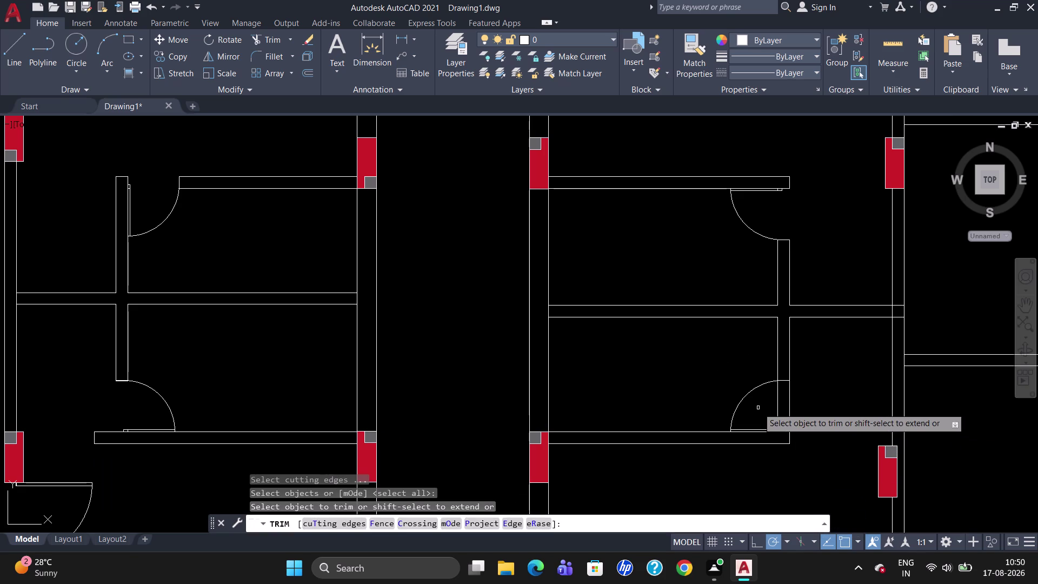
Trim the four wall line pieces crossing the right-hand unit's door openings.
click(779, 407)
click(777, 416)
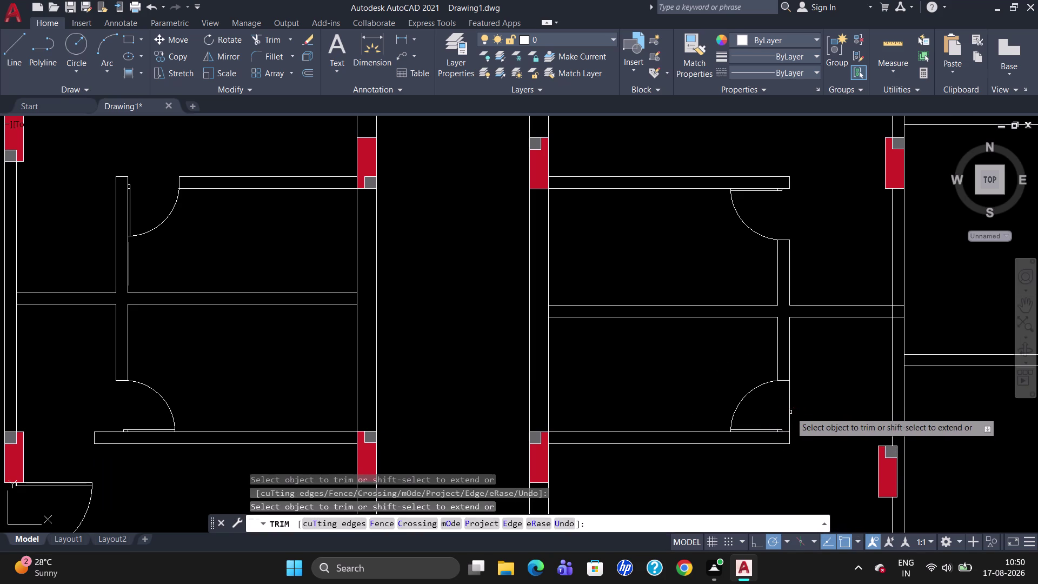
click(790, 410)
click(790, 399)
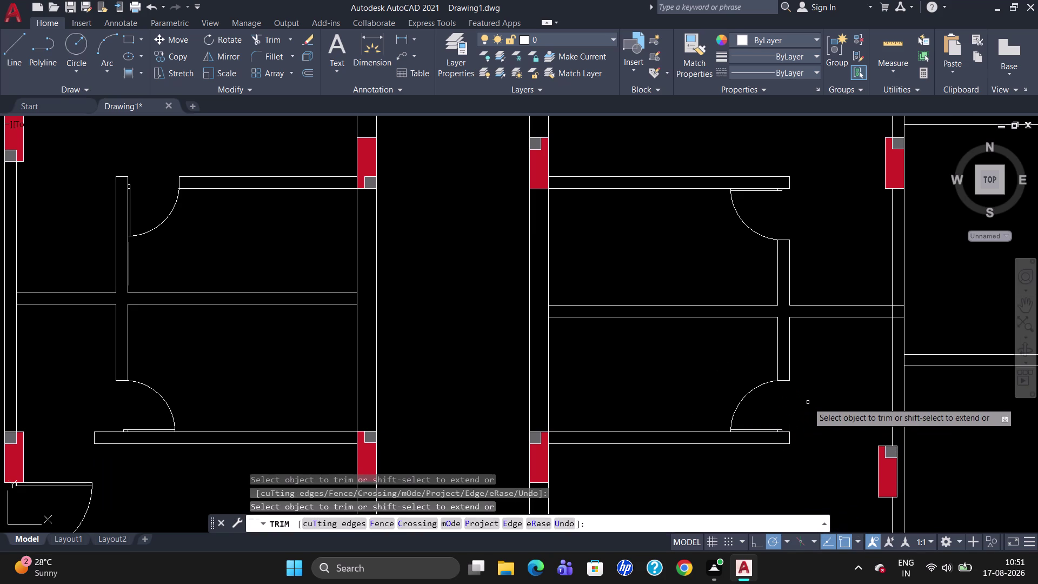
scroll(down, 3)
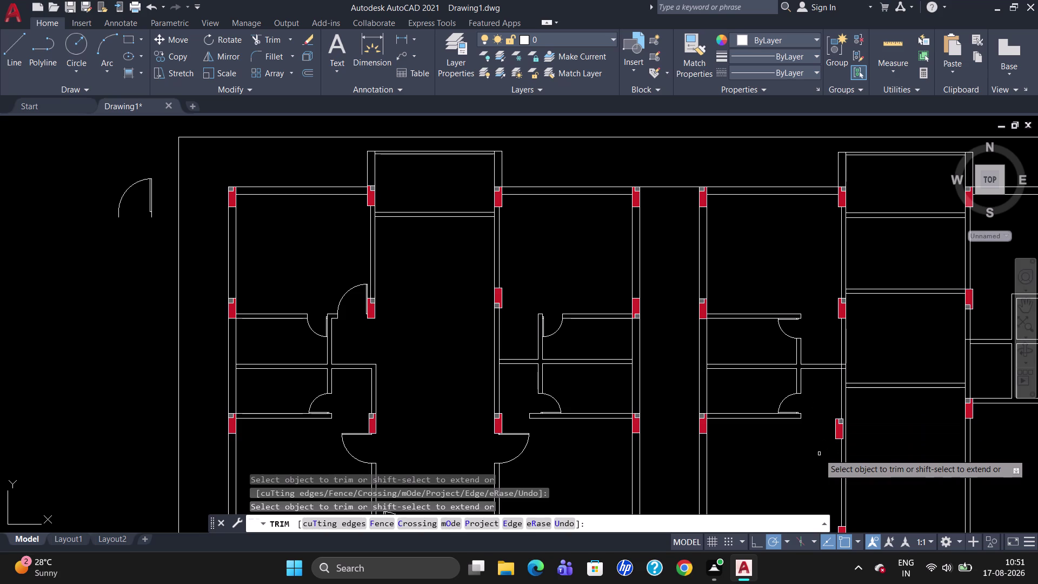
scroll(down, 3)
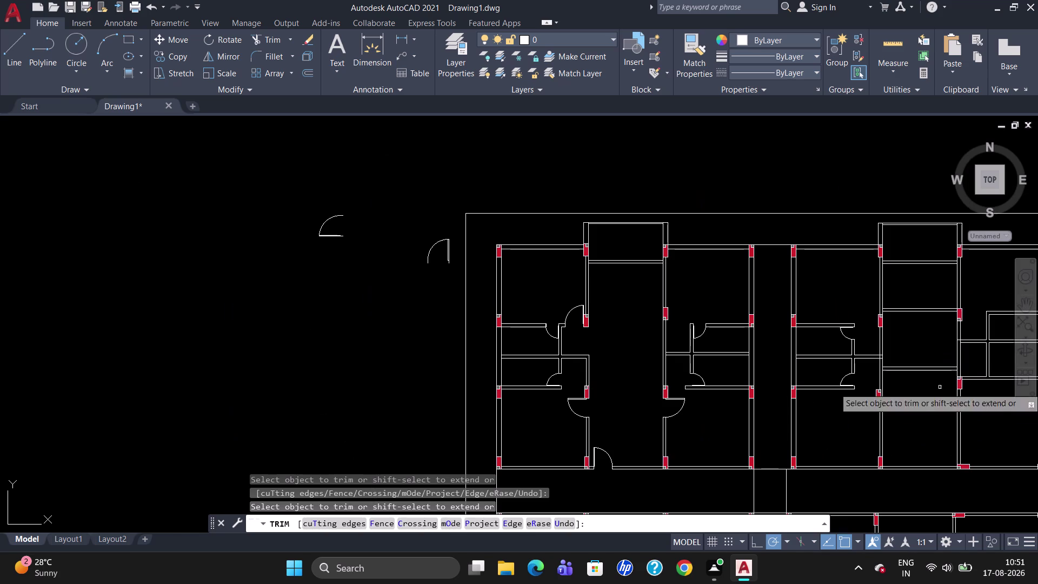
scroll(up, 3)
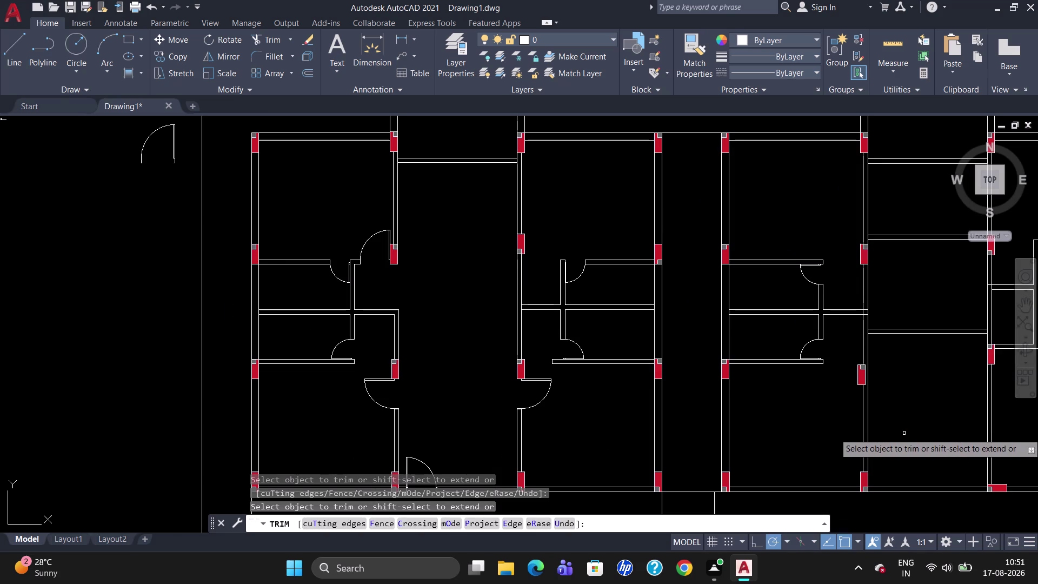
key(Escape)
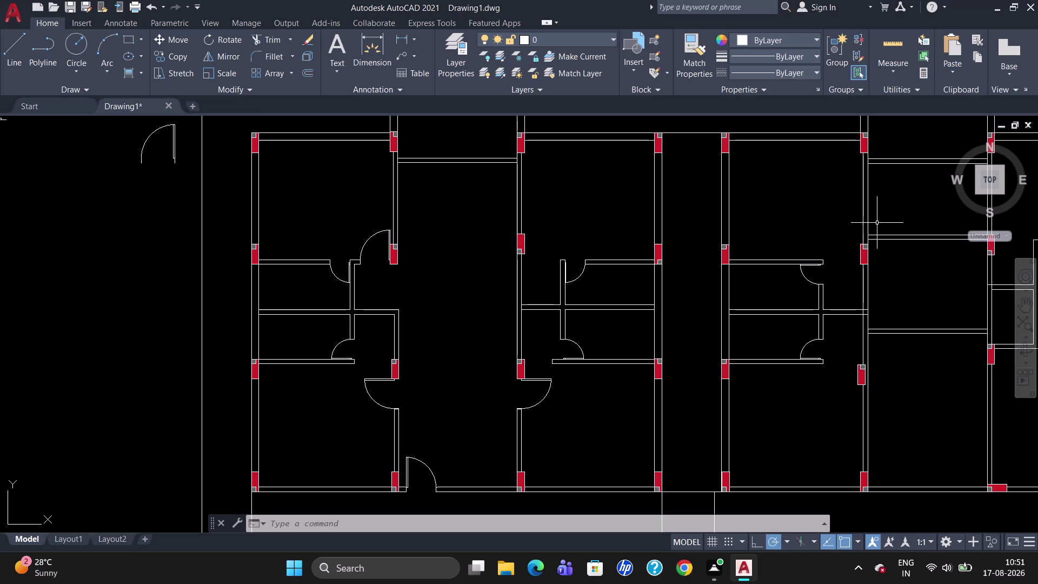
click(377, 379)
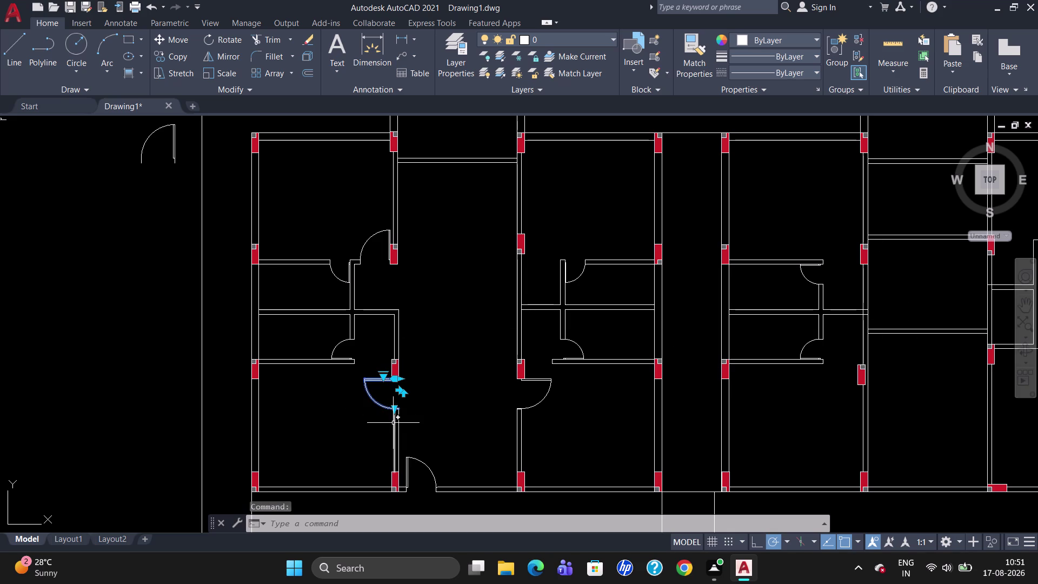
Copy the left unit's door swing into the right unit's upper room.
text(CO)
key(Return)
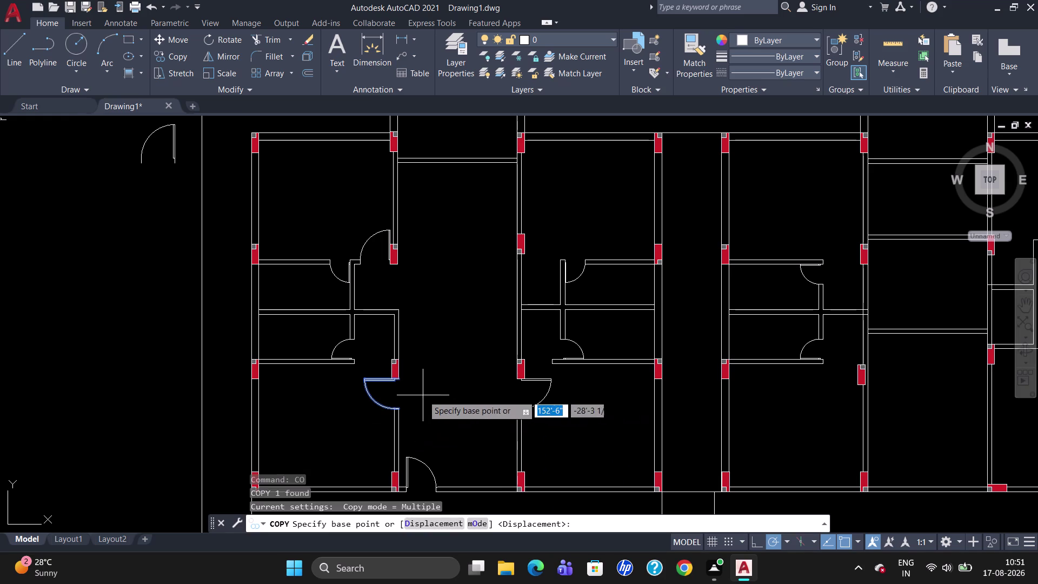
click(400, 381)
click(792, 201)
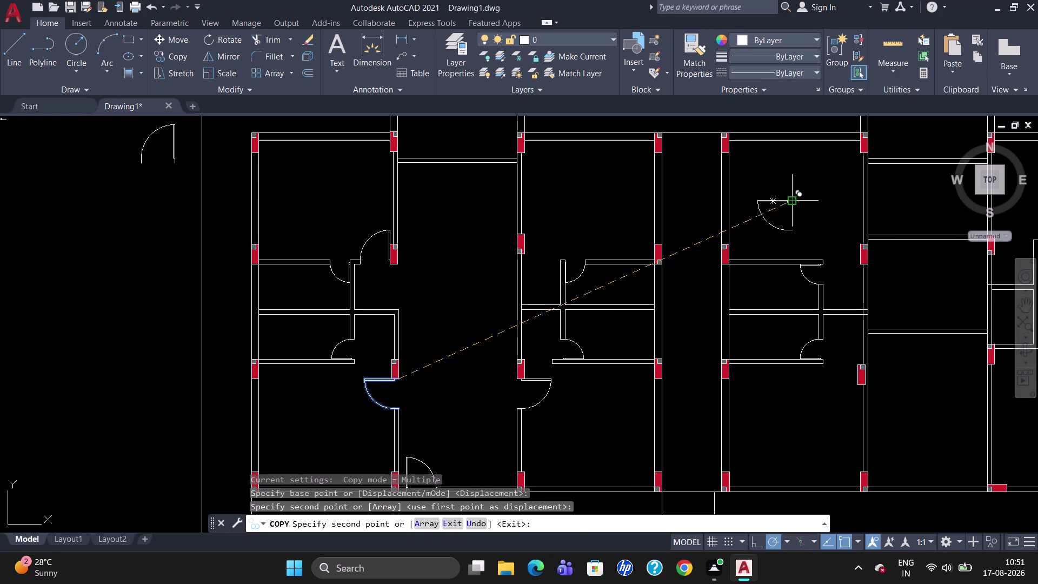
key(Escape)
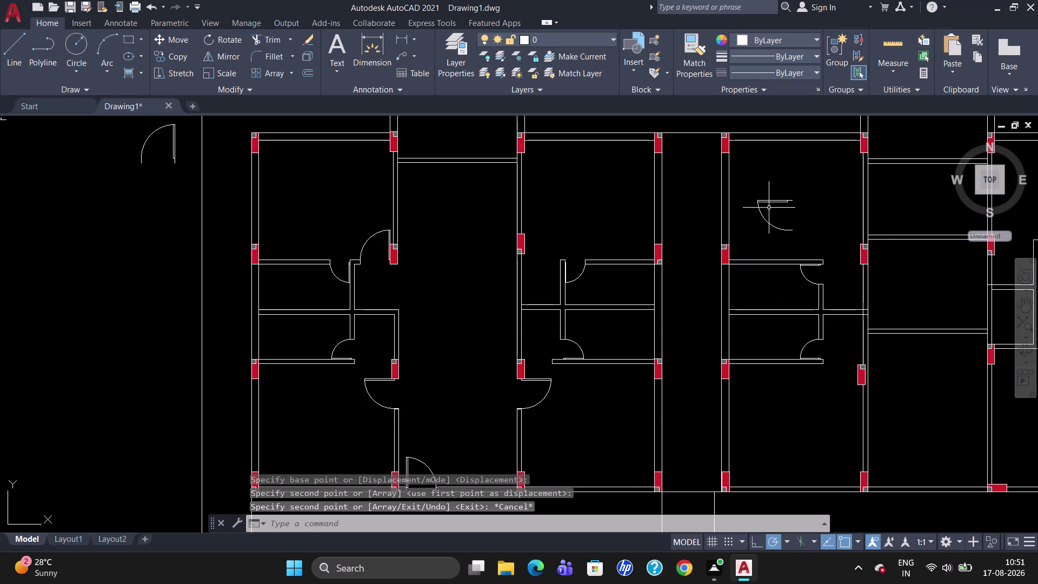
Mirror the copied door swing and erase the unflipped original.
click(769, 205)
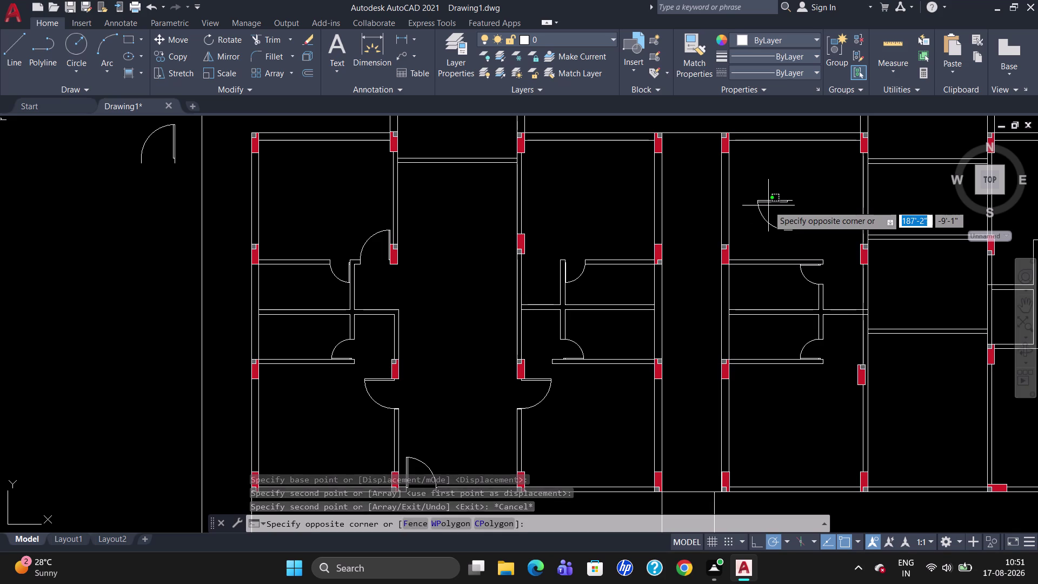
click(775, 202)
click(775, 201)
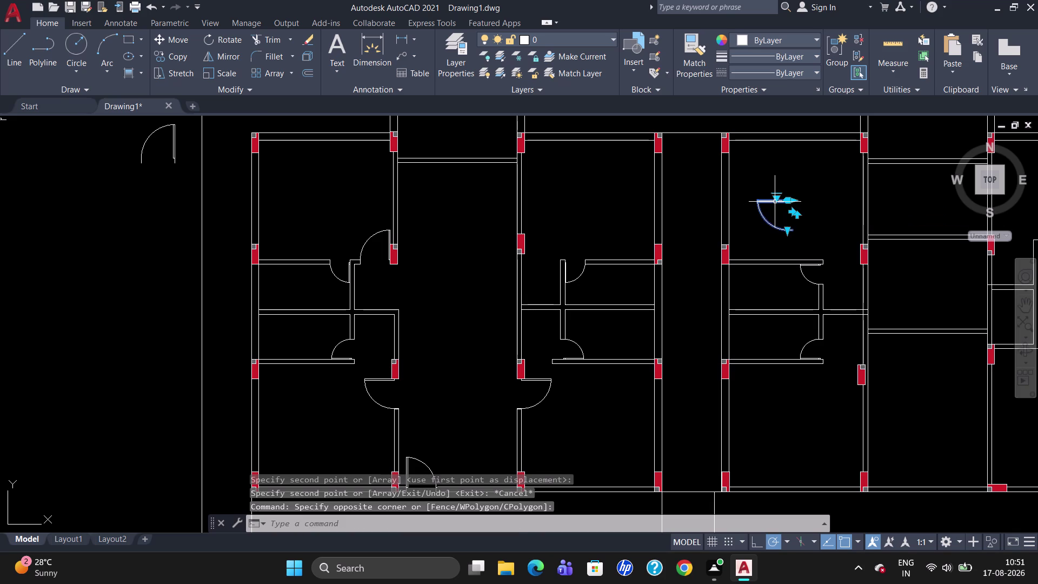
text(MI)
key(Return)
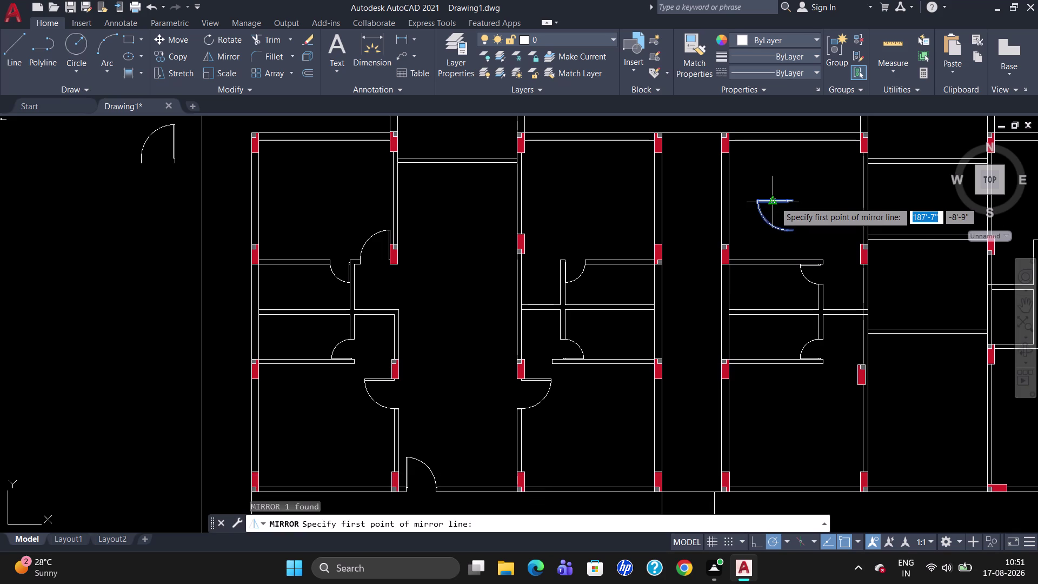
drag(752, 185, 799, 191)
click(798, 191)
drag(828, 220, 800, 191)
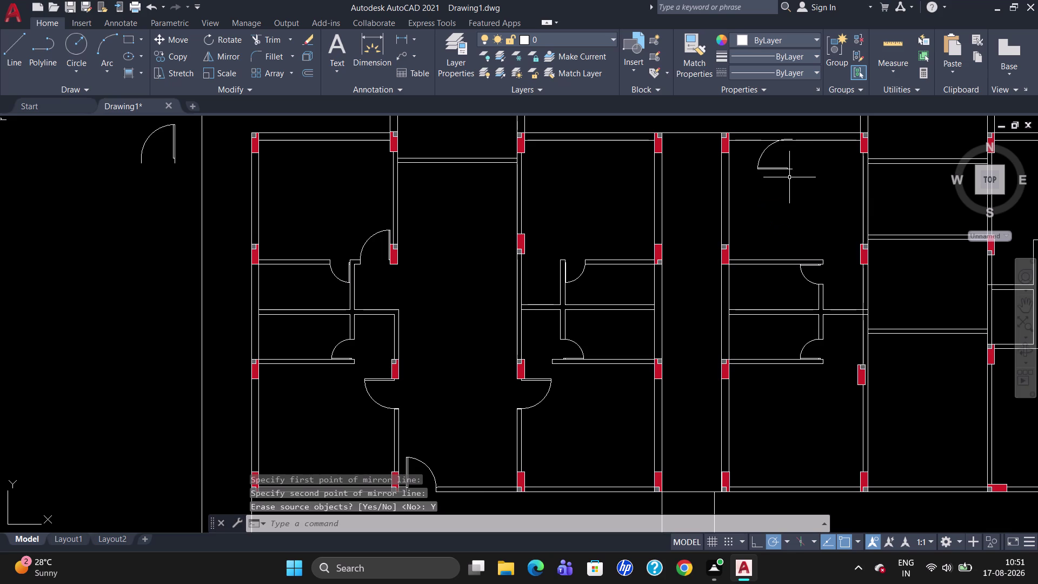
click(788, 169)
key(m)
key(Return)
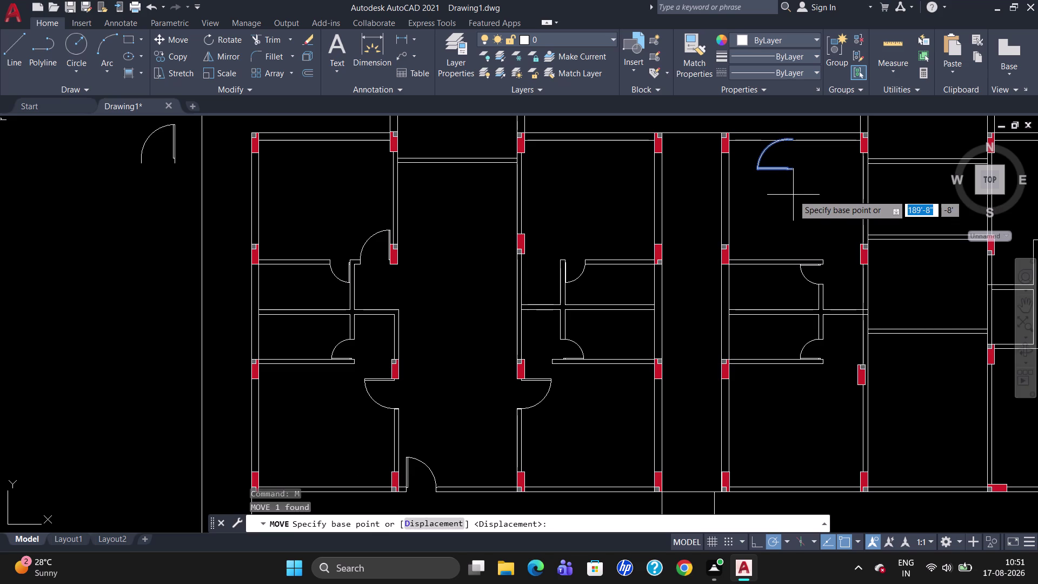
Cancel moving the flipped door and review it in the view.
key(Escape)
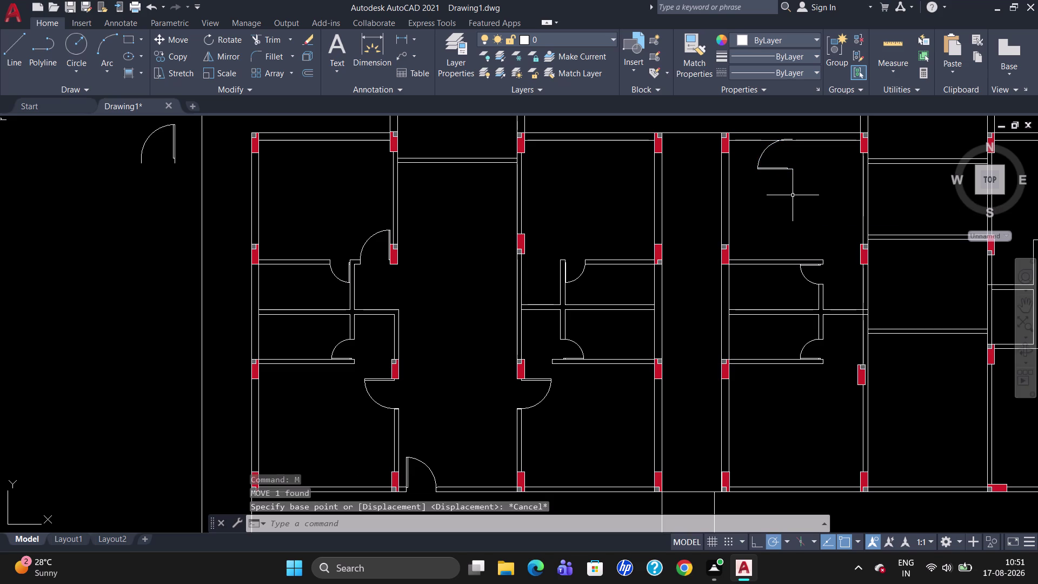
click(863, 244)
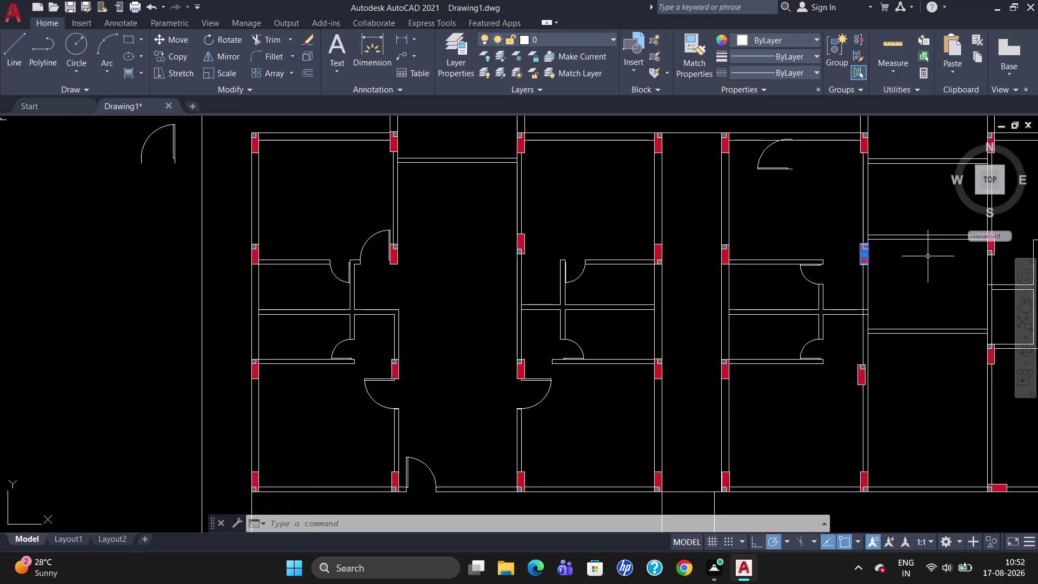
scroll(down, 3)
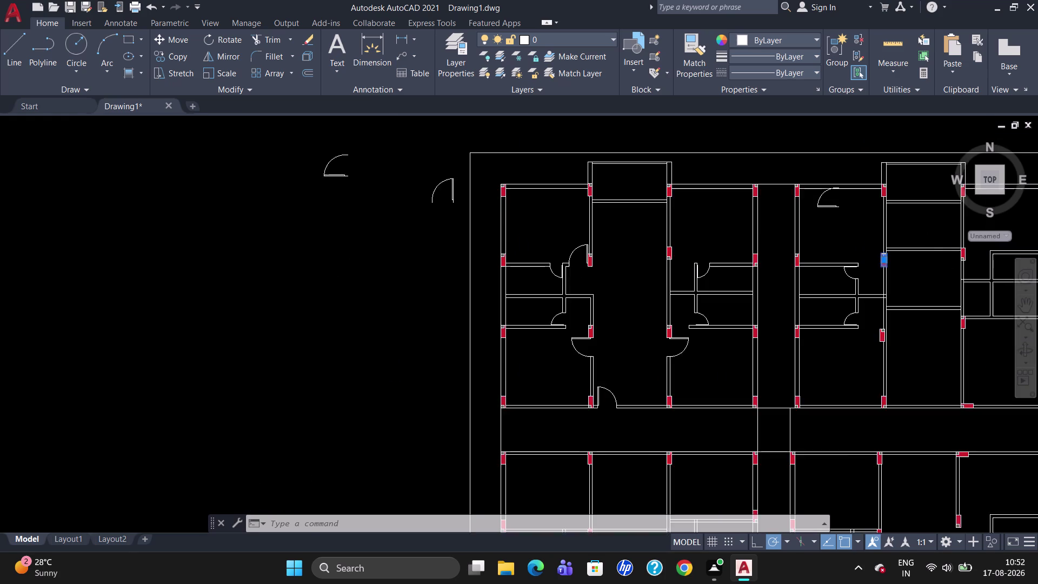
scroll(up, 3)
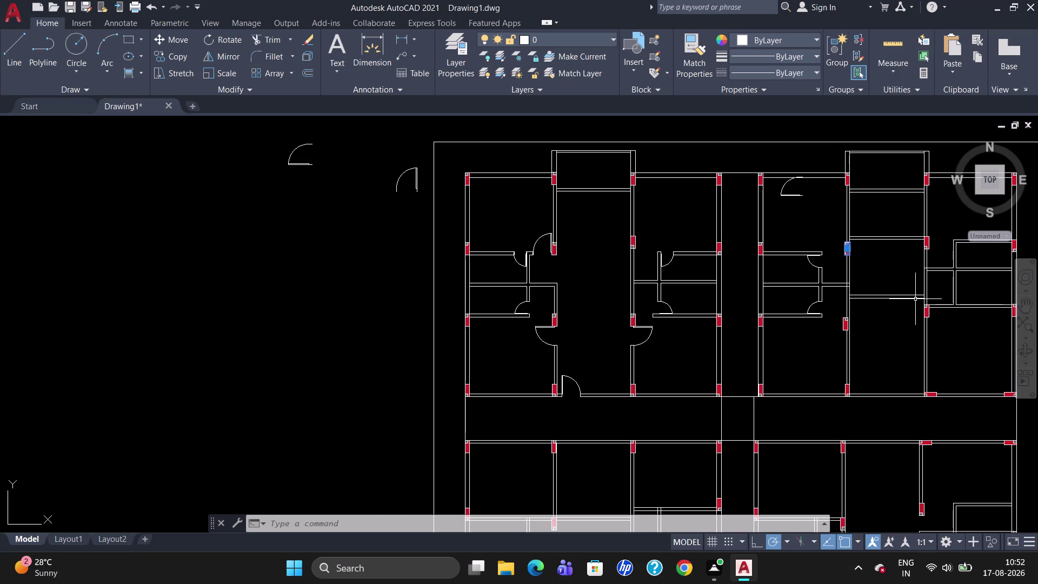
Move the six column objects so the column corner snaps to the wall corner.
key(m)
key(Return)
scroll(up, 3)
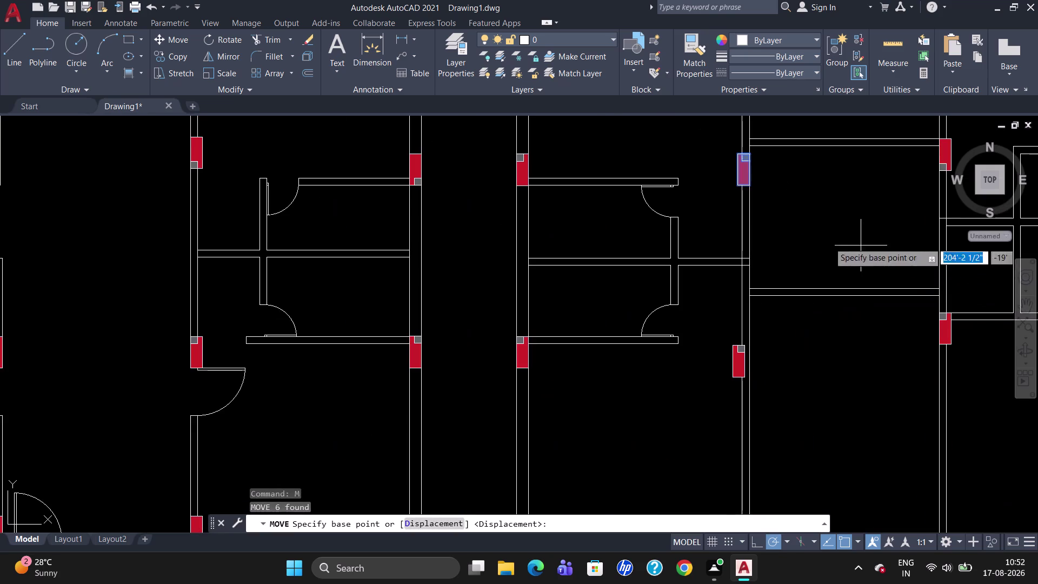
scroll(down, 3)
click(742, 161)
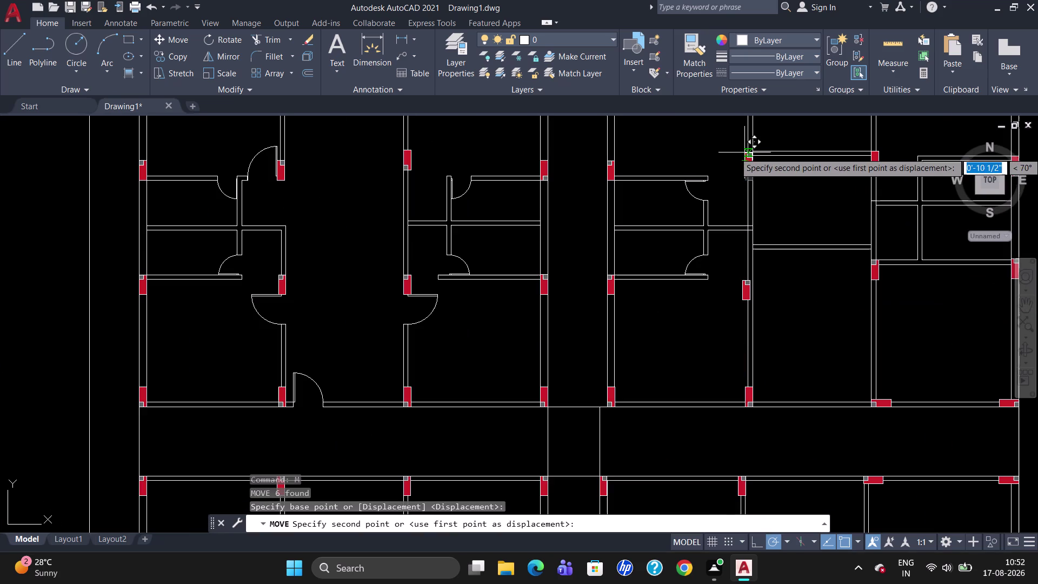
click(746, 151)
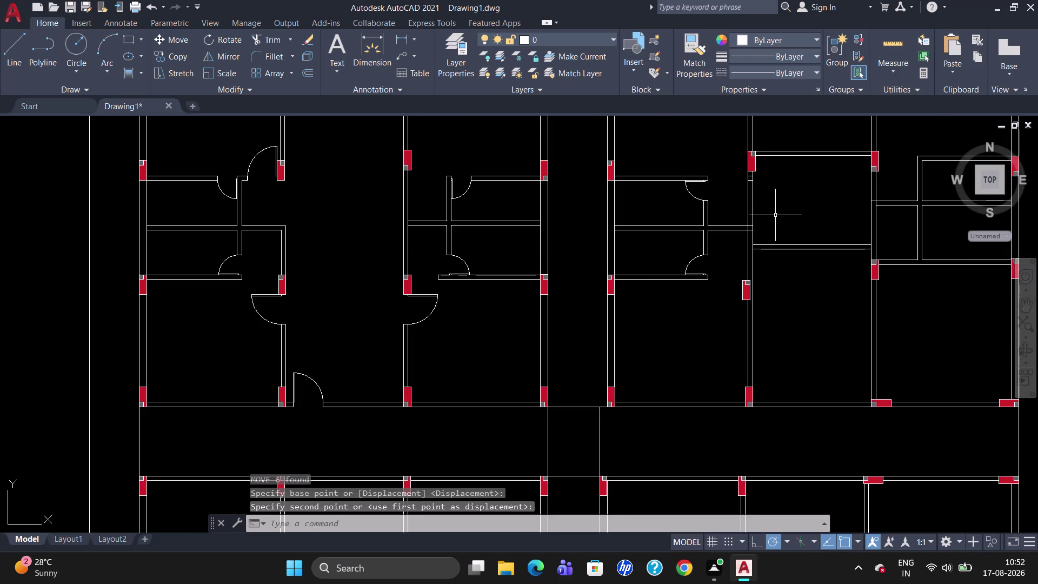
key(Escape)
Zoom in and out to check the shifted column against the wall.
scroll(down, 3)
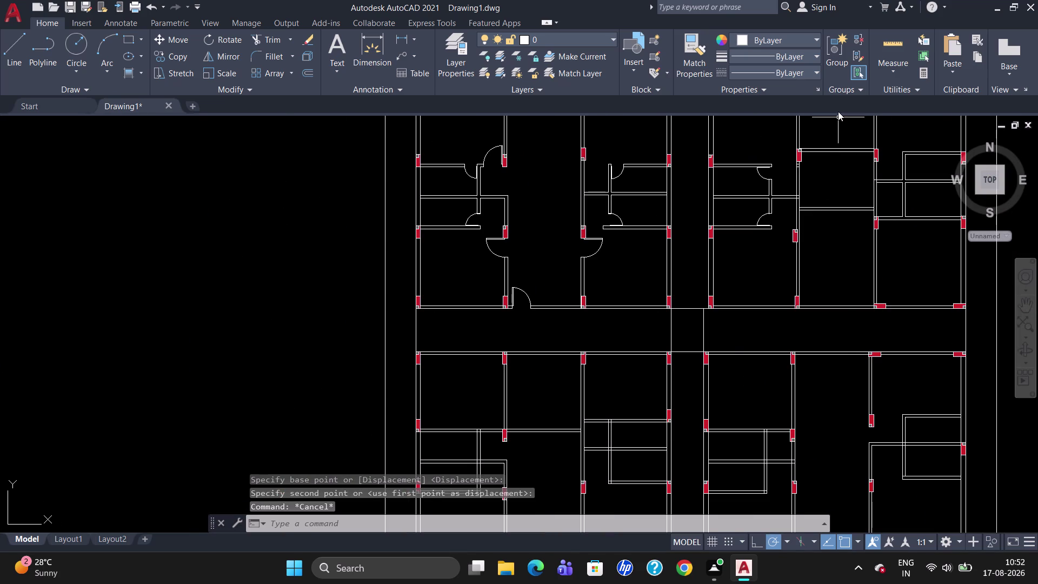
scroll(up, 3)
scroll(down, 3)
scroll(up, 3)
scroll(up, 3)
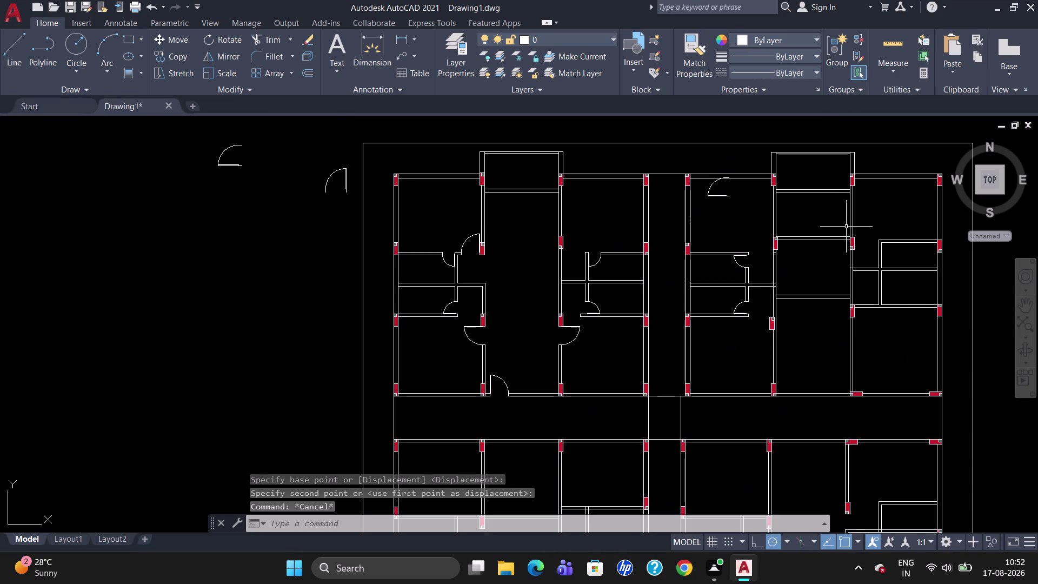
scroll(up, 3)
scroll(down, 3)
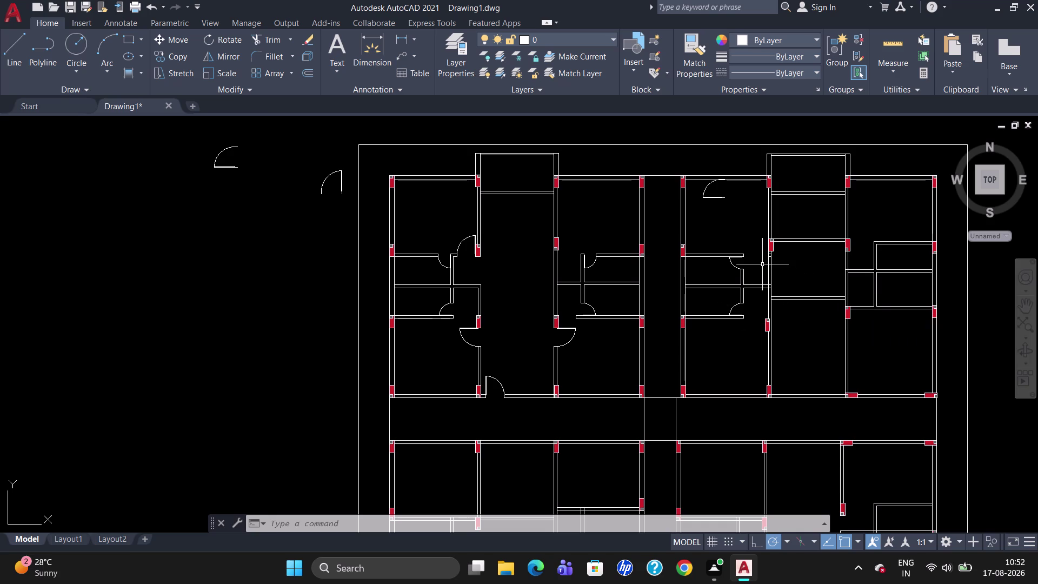
click(722, 198)
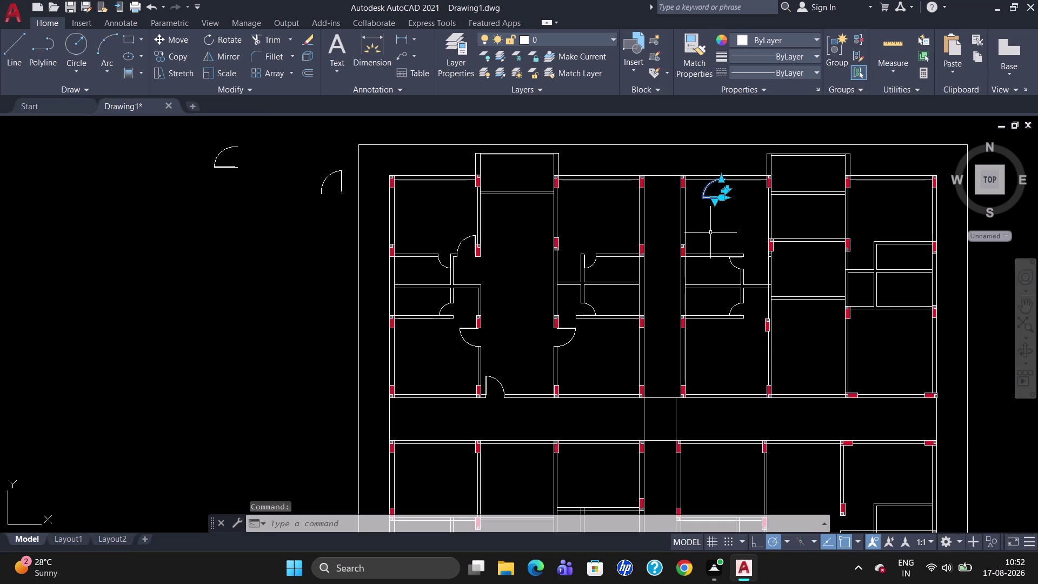
Move the flipped door swing against the column end.
key(m)
key(Return)
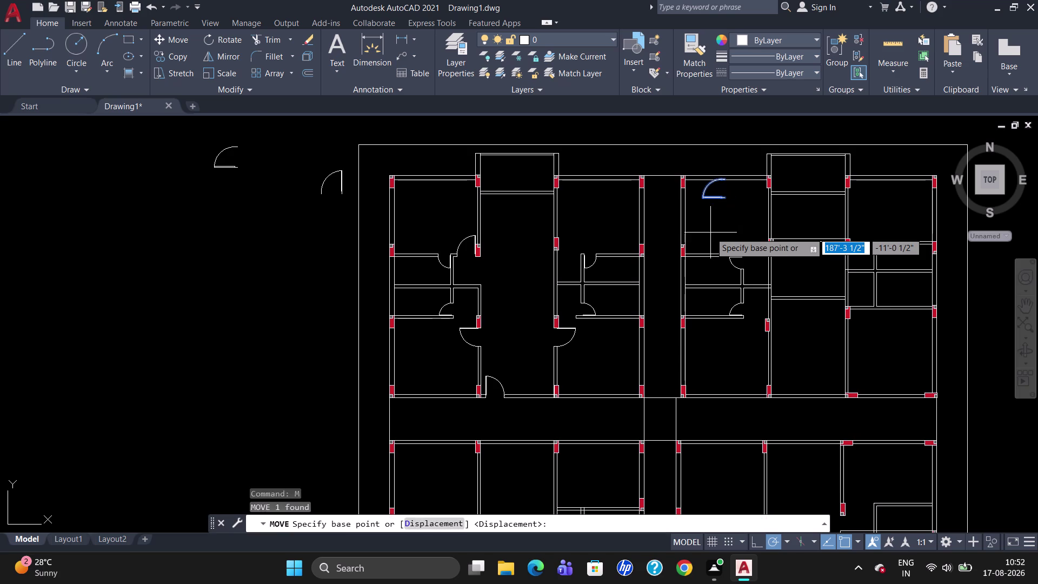
click(725, 199)
scroll(up, 3)
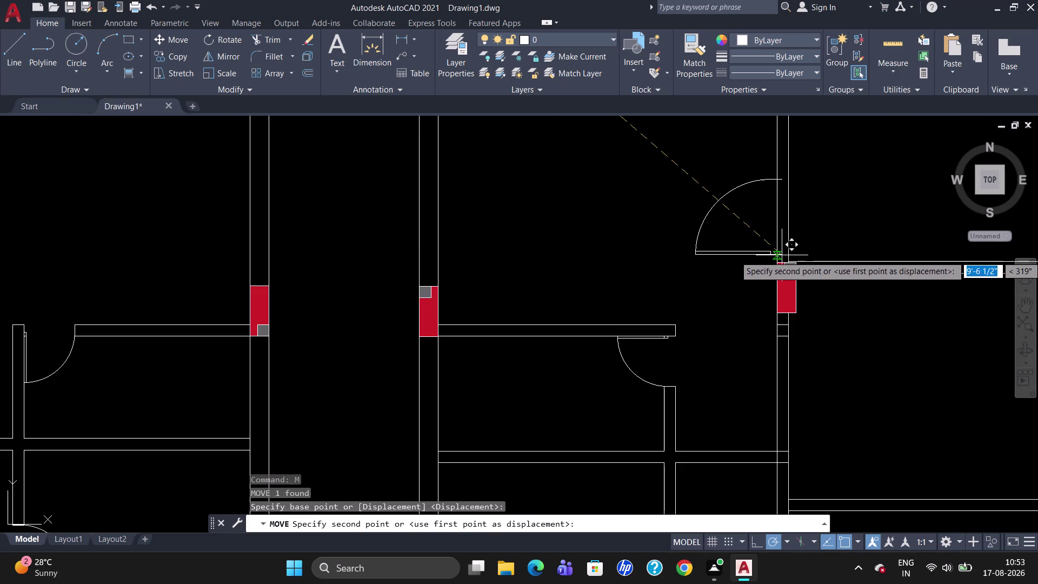
click(786, 261)
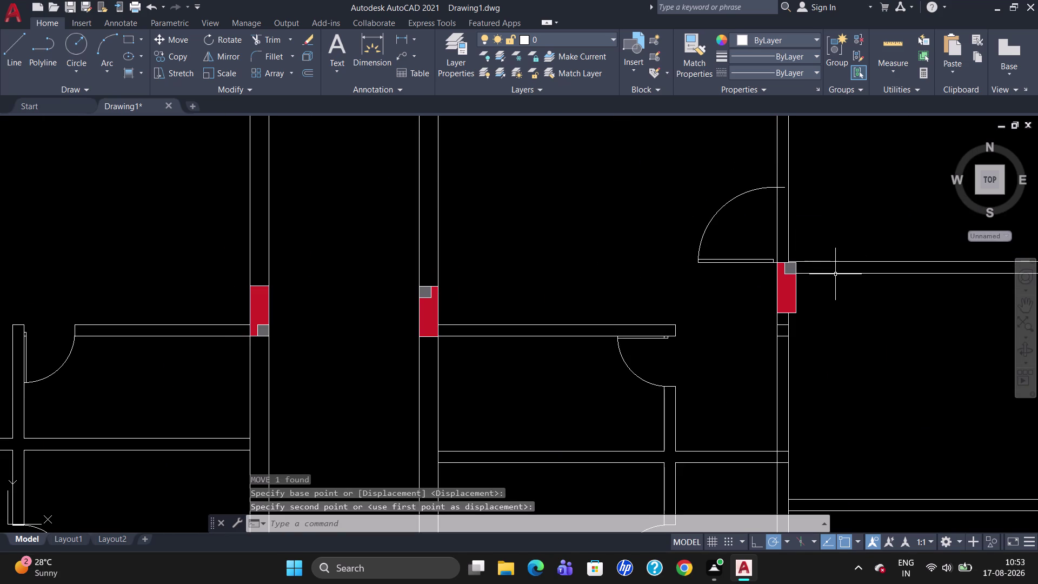
Reposition the door swing so its end snaps to the column corner.
click(759, 262)
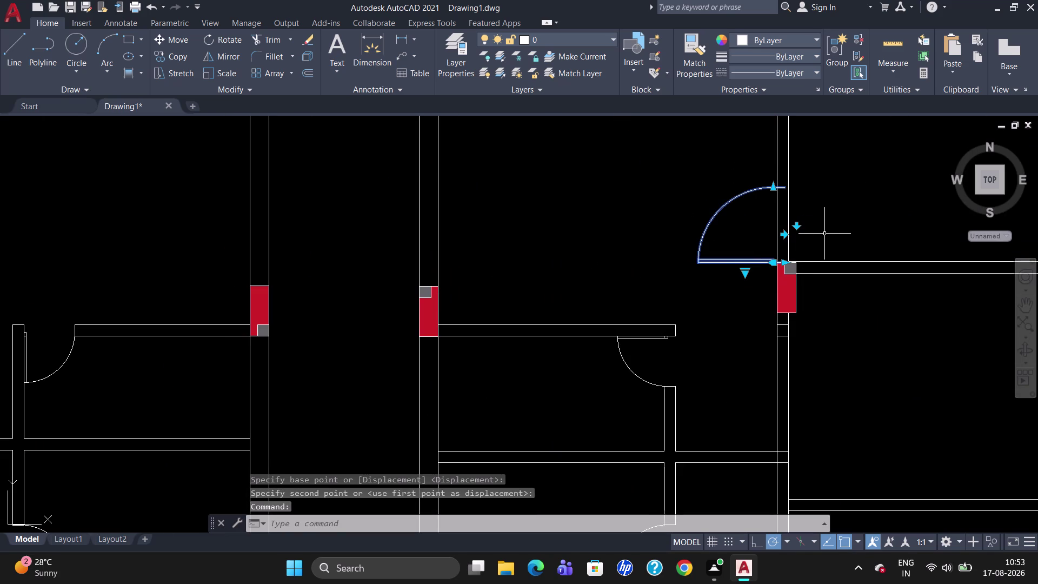
key(m)
key(Return)
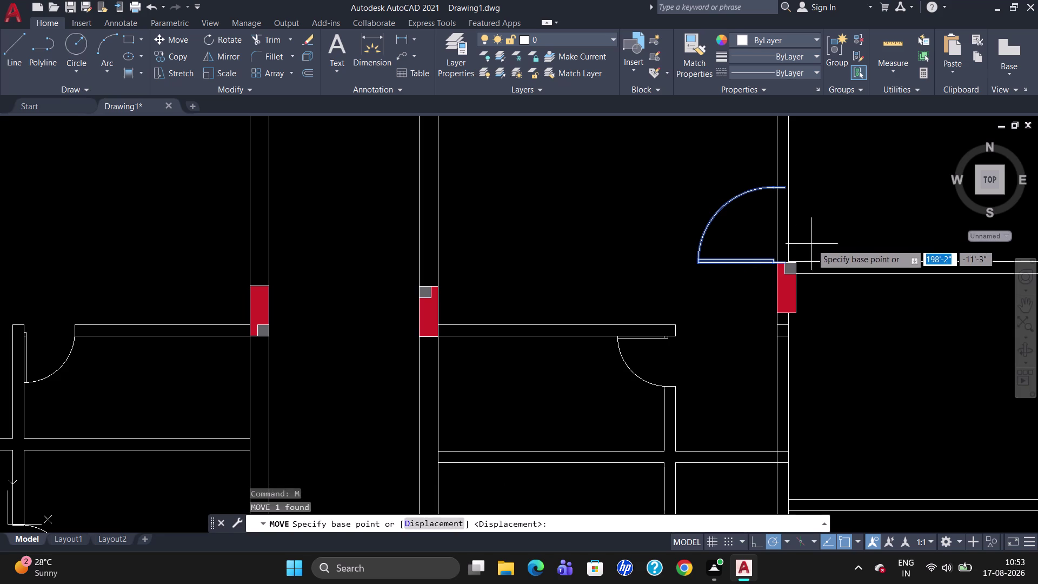
click(782, 263)
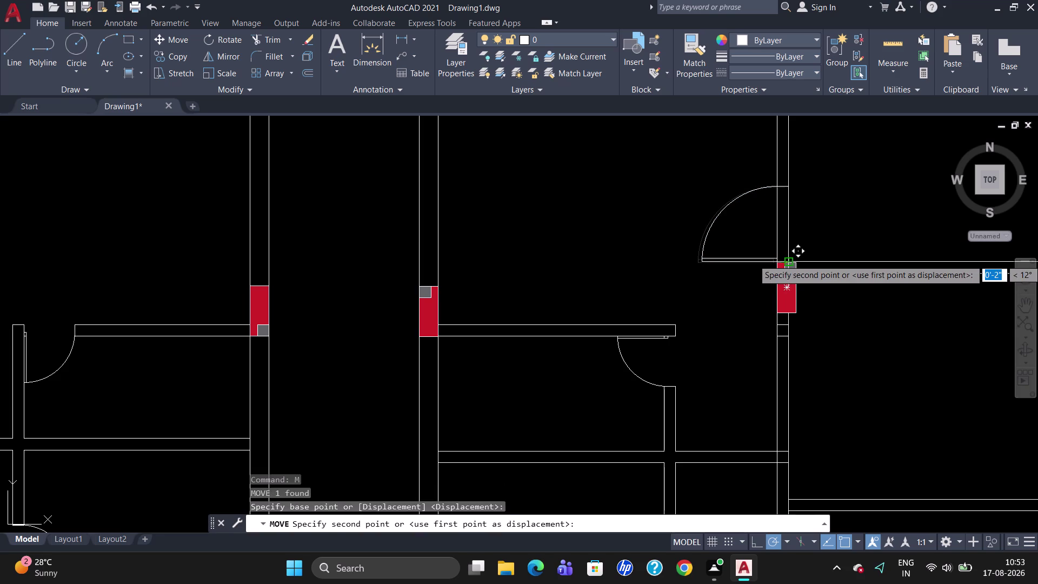
click(791, 260)
key(Escape)
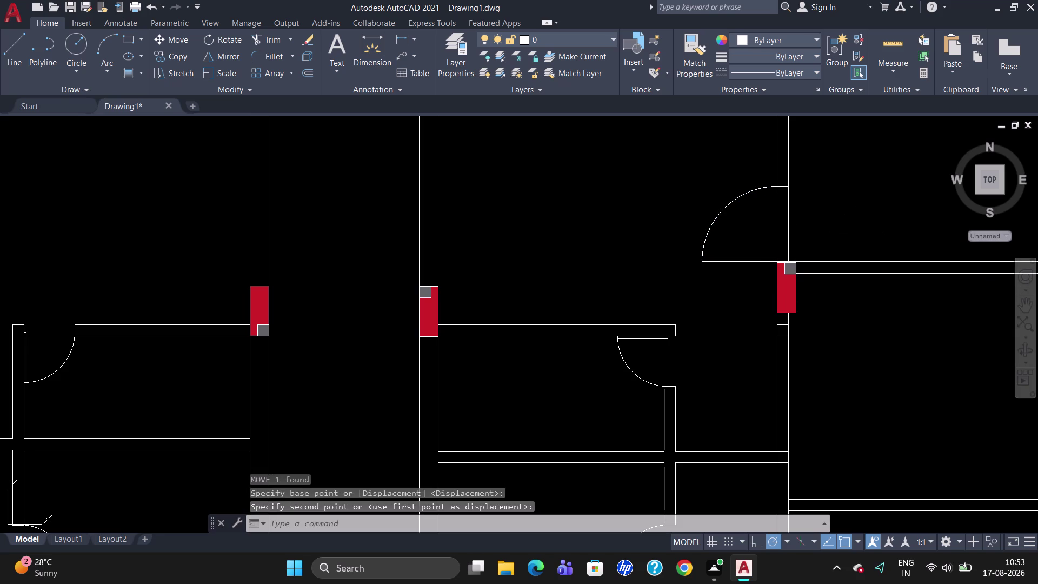
Trim the wall lines beside the door opening.
text(TR)
key(Return)
key(Return)
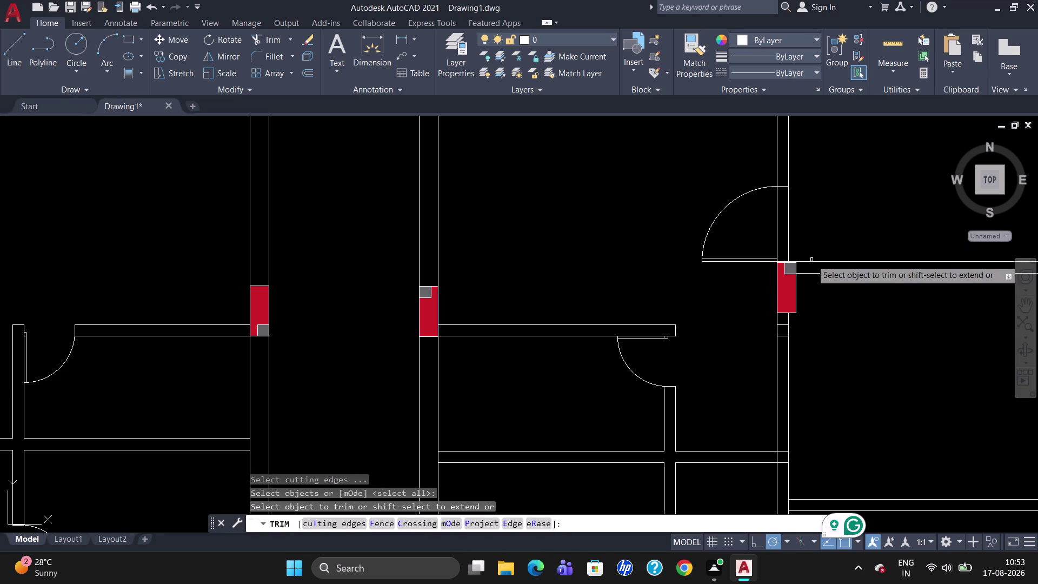
click(788, 230)
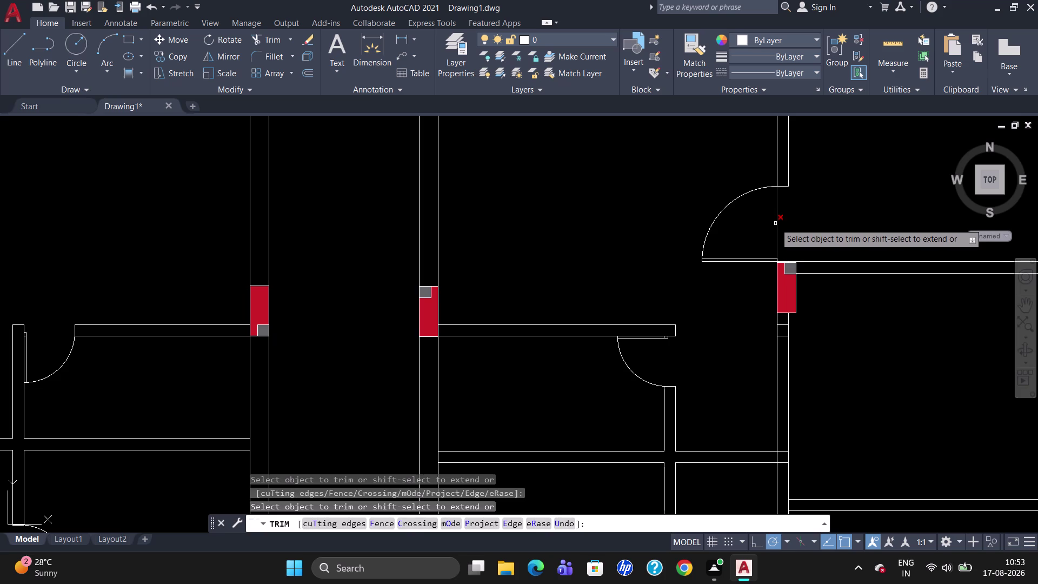
click(775, 223)
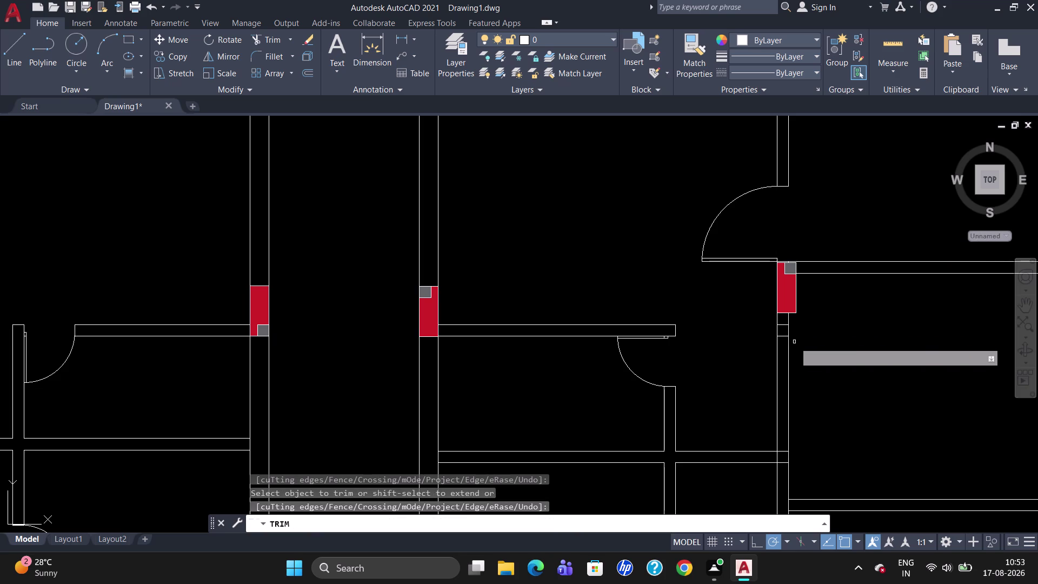
click(783, 326)
key(Escape)
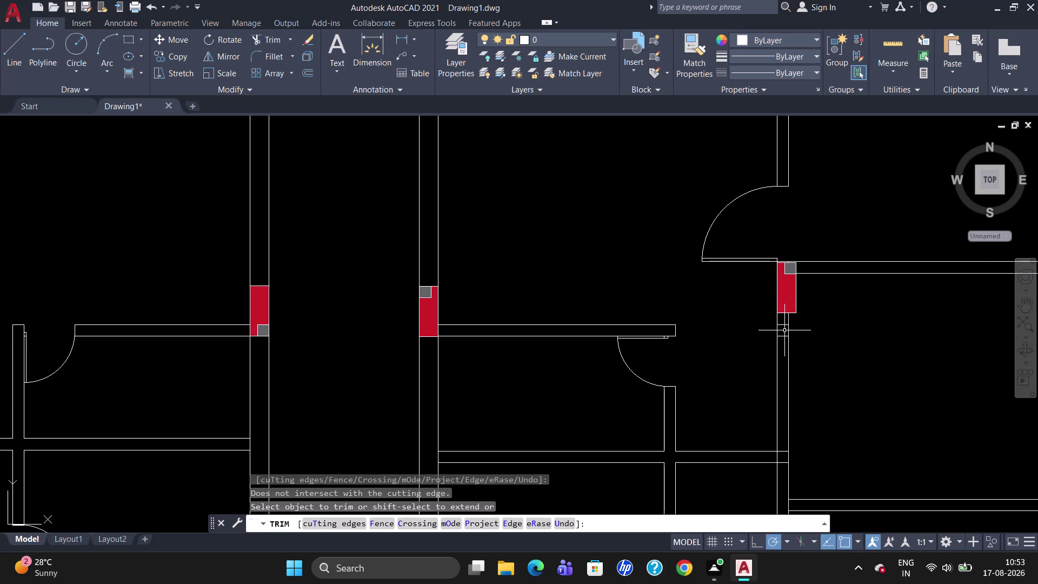
Delete the two stray wall fragments below the column.
click(782, 326)
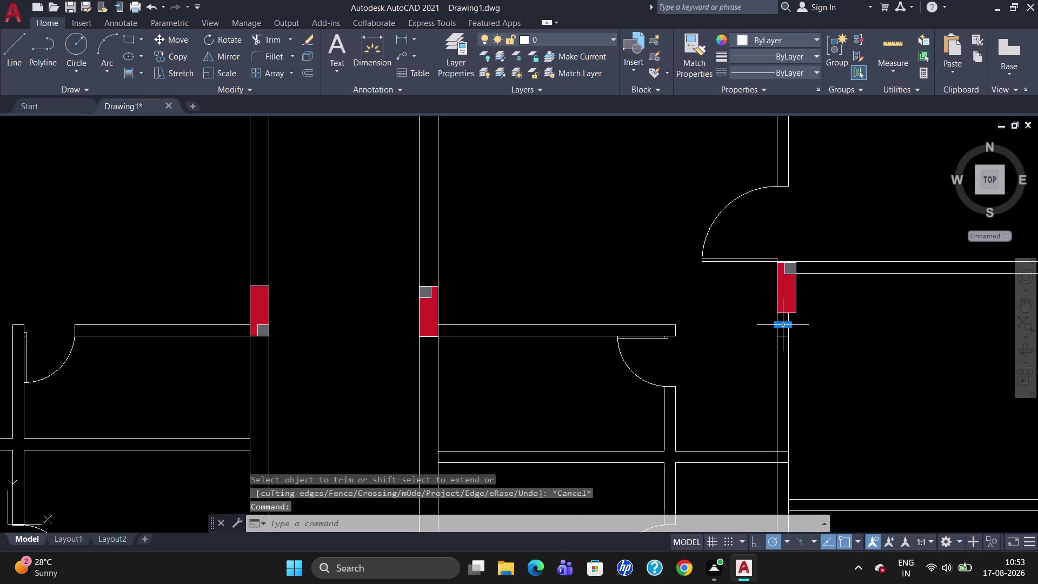
click(781, 337)
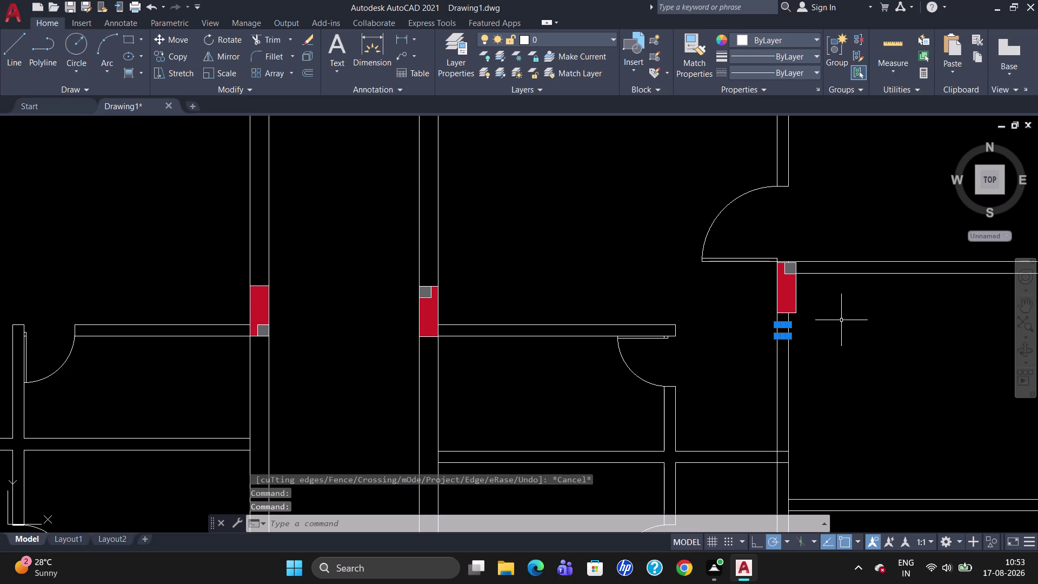
key(Delete)
scroll(down, 3)
scroll(up, 3)
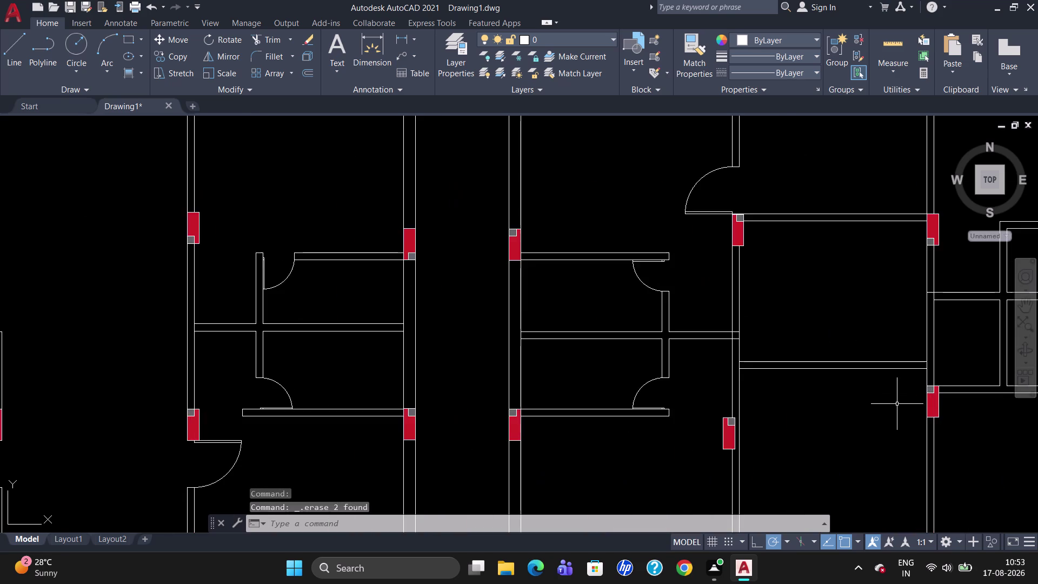
scroll(down, 3)
scroll(up, 3)
scroll(down, 3)
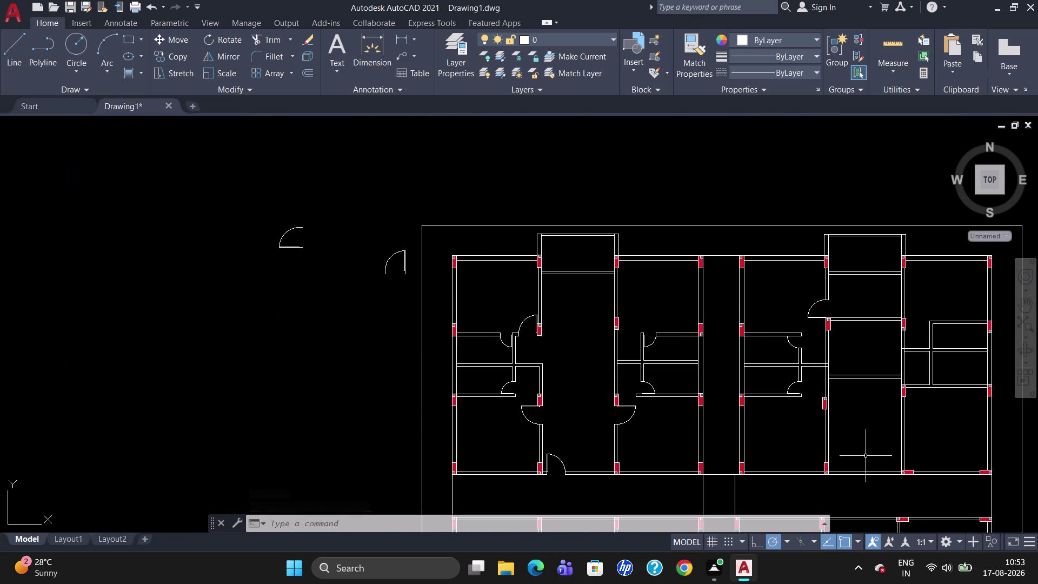
scroll(up, 3)
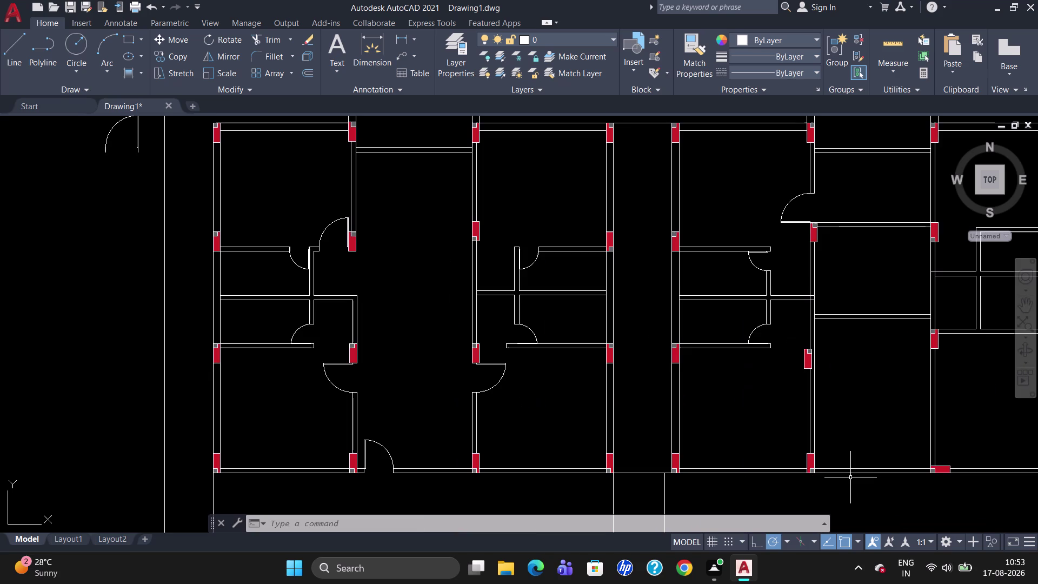
Move the lone red column up to the wall junction.
click(806, 357)
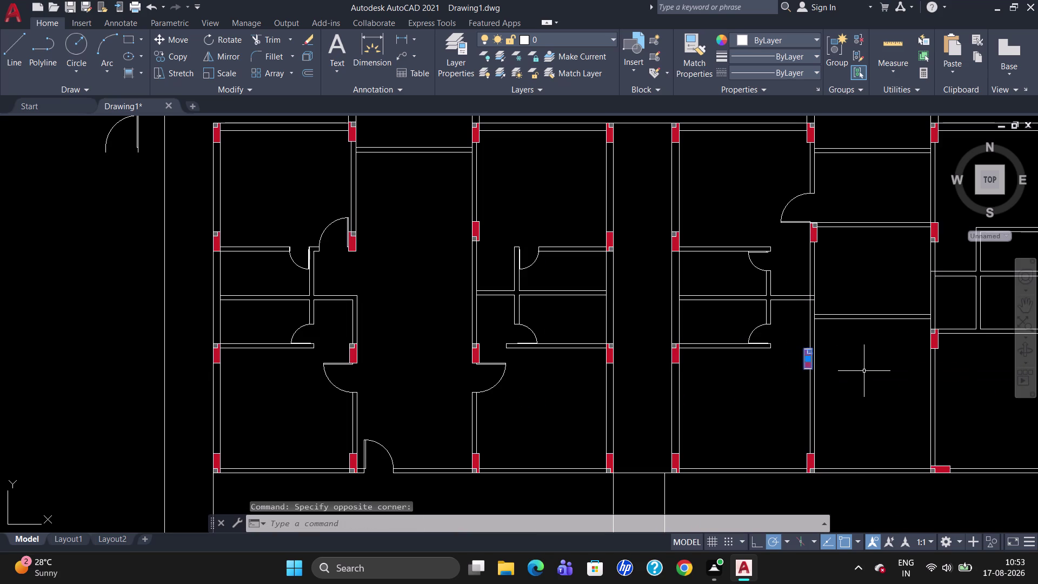
key(m)
key(Return)
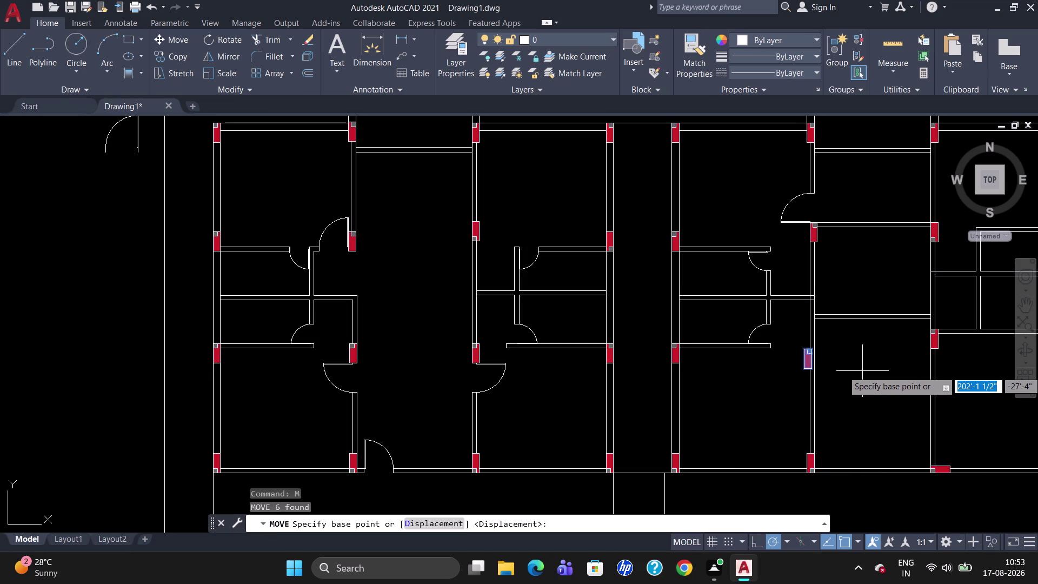
scroll(up, 3)
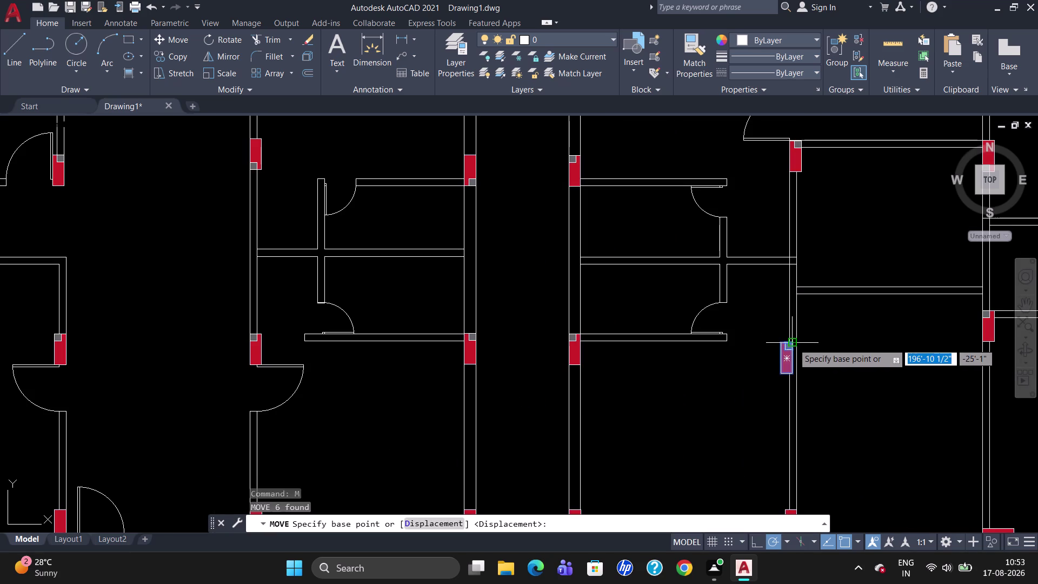
click(793, 343)
click(801, 339)
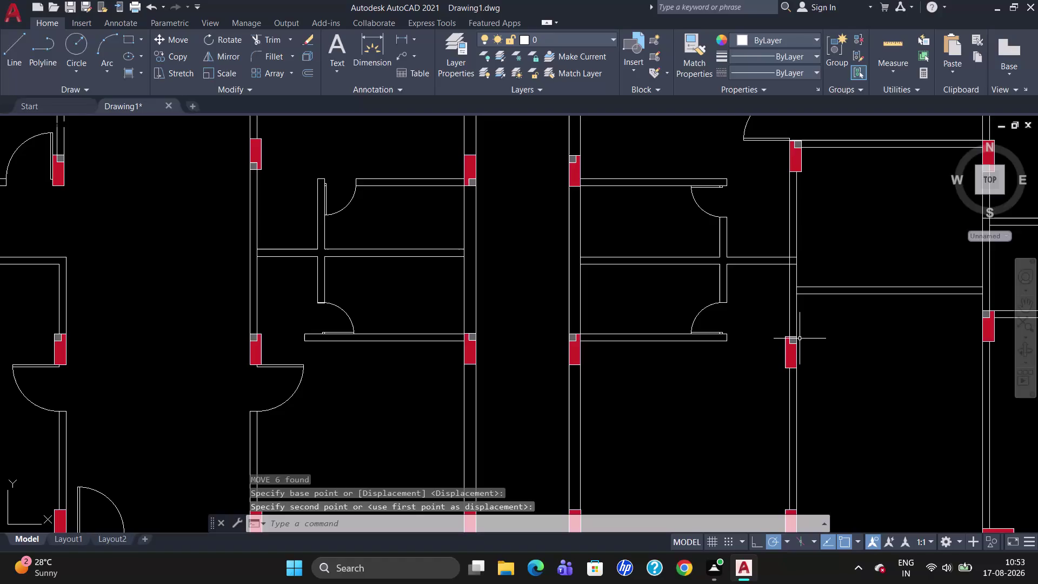
key(Escape)
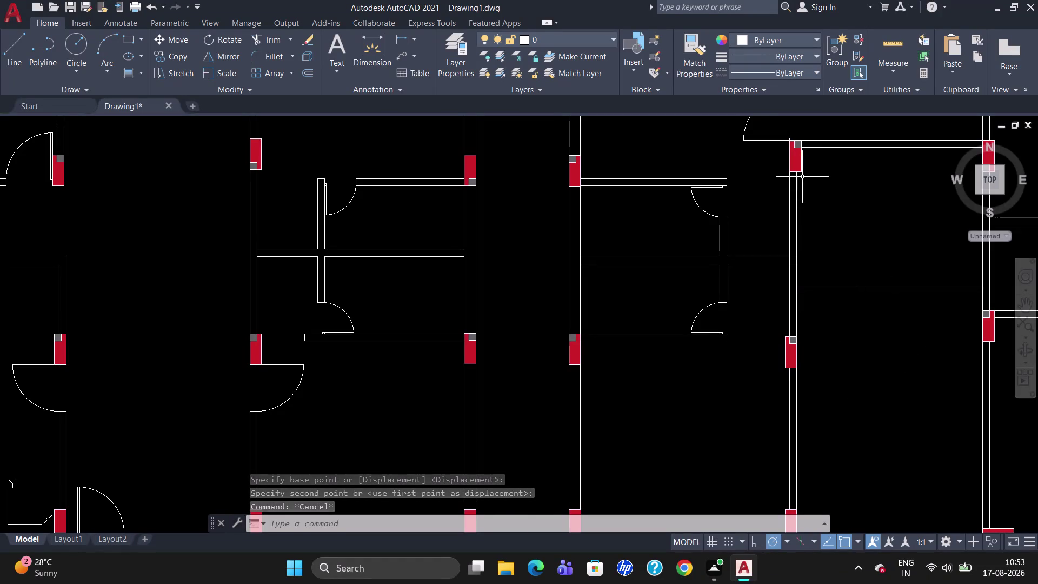
click(777, 137)
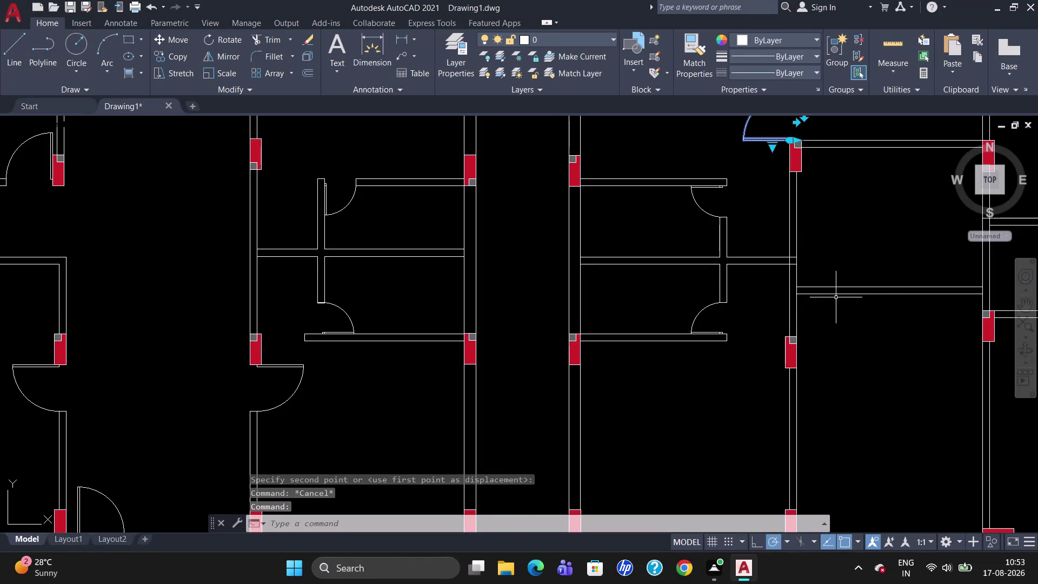
Copy the top door swing into the room beside the right-hand column.
text(CO)
key(Return)
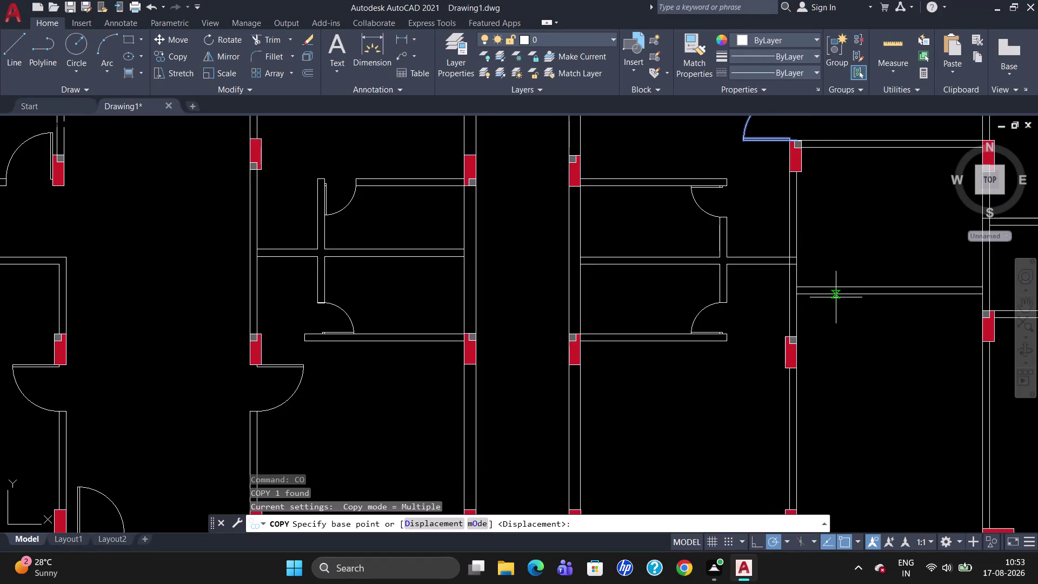
click(797, 137)
click(875, 388)
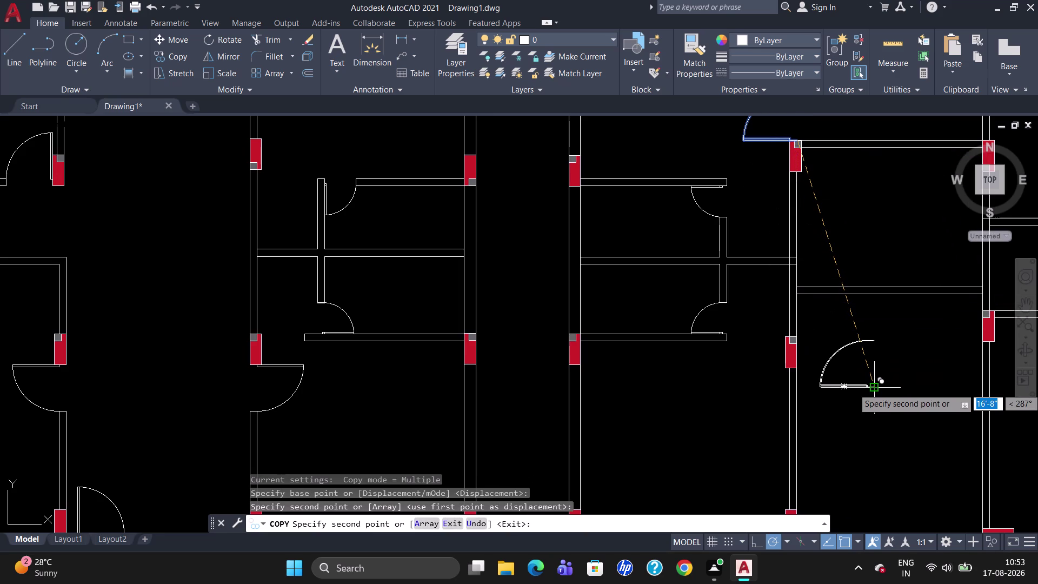
key(Escape)
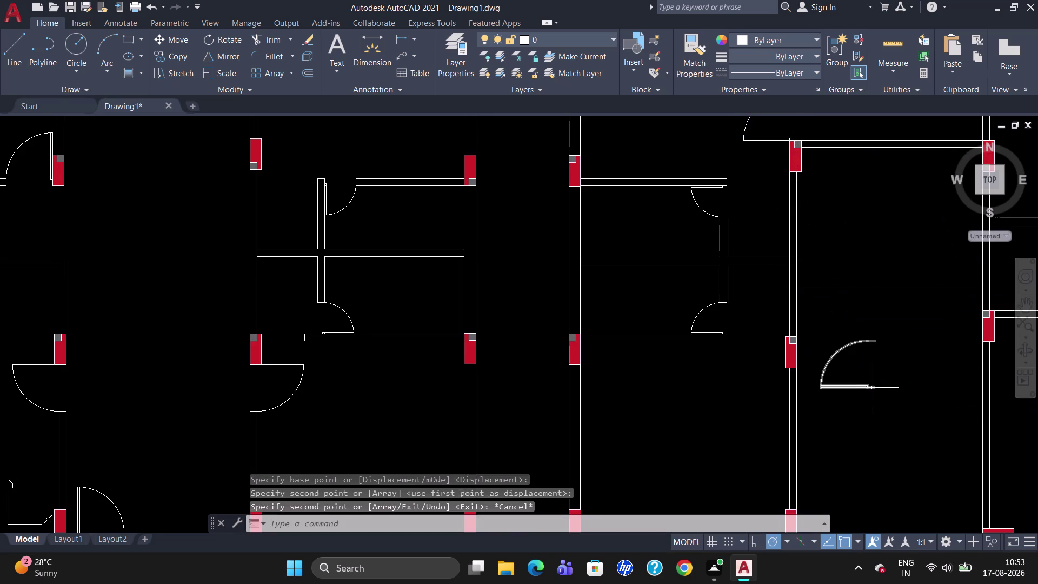
Mirror the copied door swing, then delete the badly mirrored result.
click(857, 387)
text(MI)
key(Return)
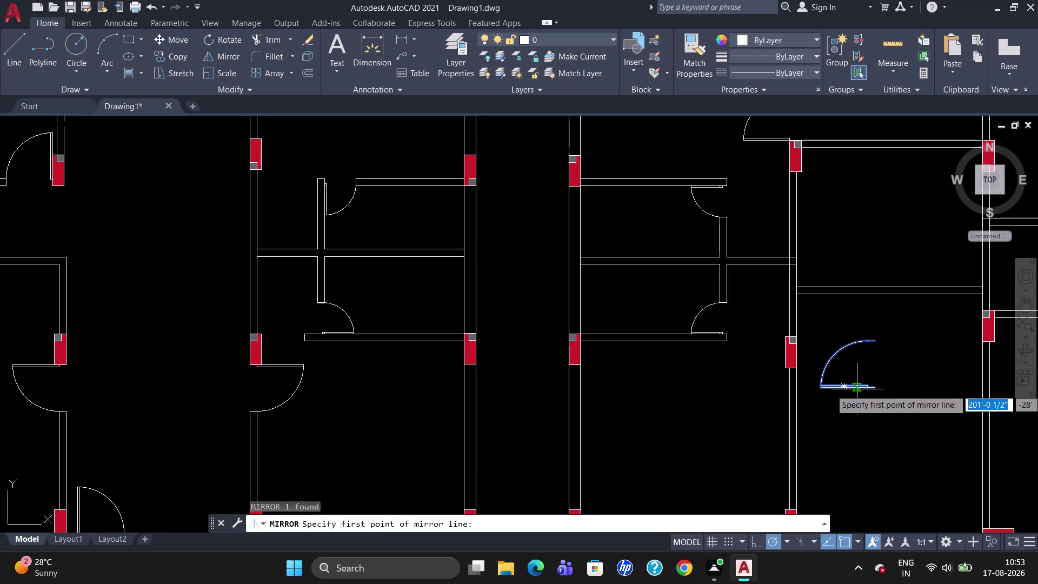
drag(838, 416, 906, 417)
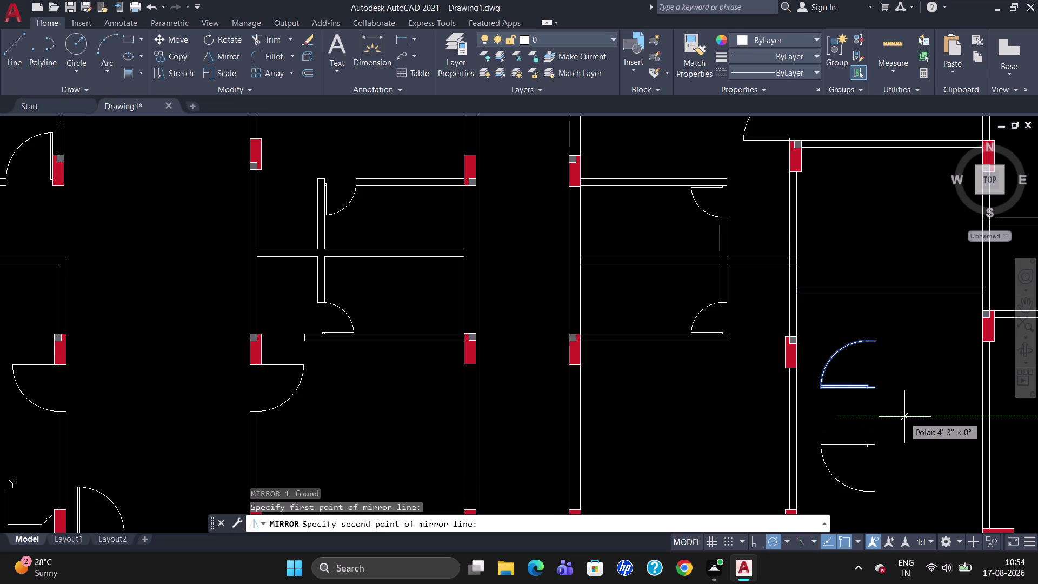
drag(906, 416, 916, 412)
click(924, 408)
drag(924, 408, 925, 435)
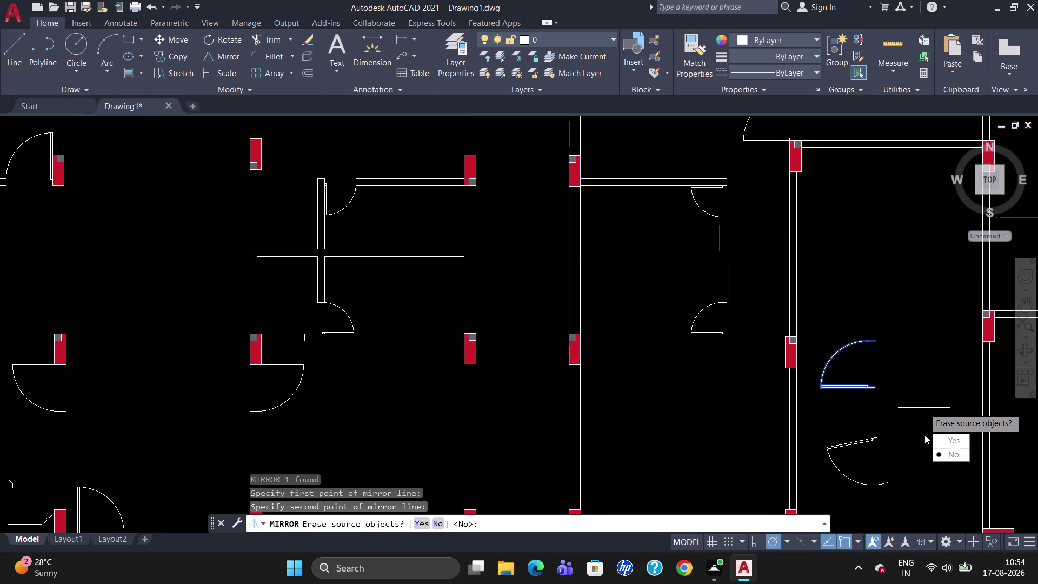
drag(924, 435, 934, 455)
drag(945, 455, 924, 408)
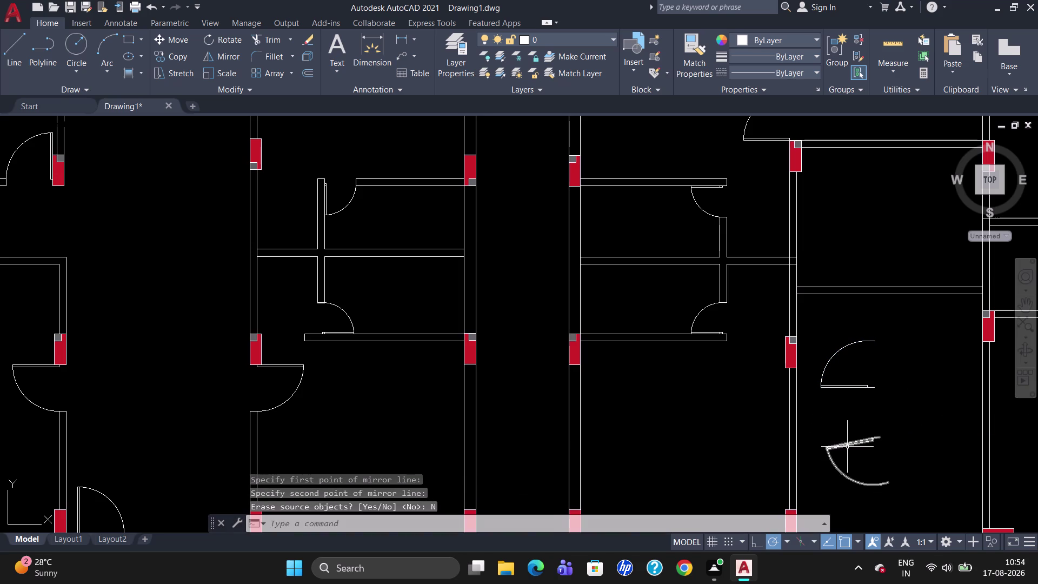
click(847, 447)
key(Delete)
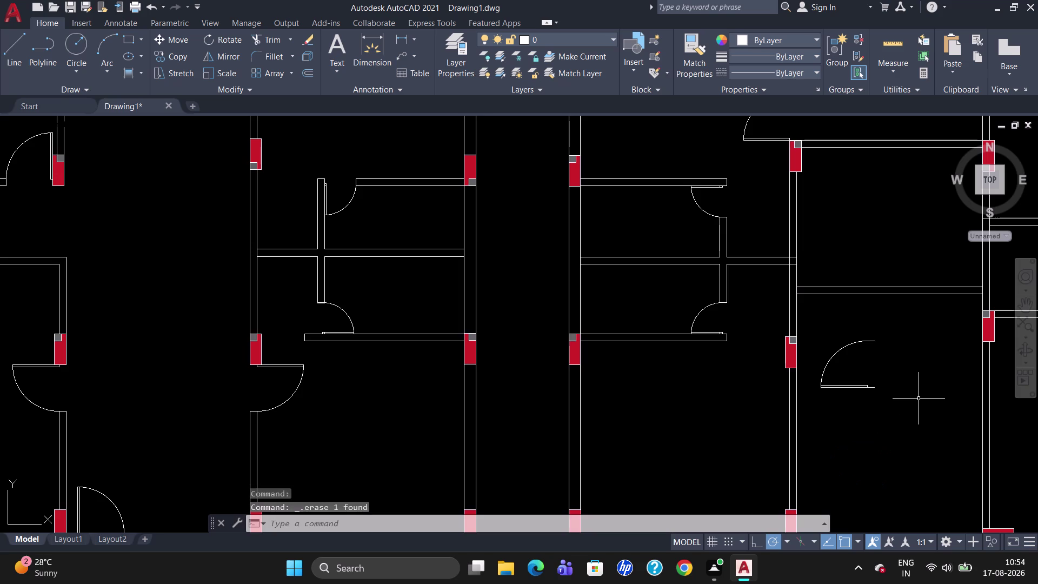
Mirror the door swing again across a new mirror line.
text(MI)
key(Return)
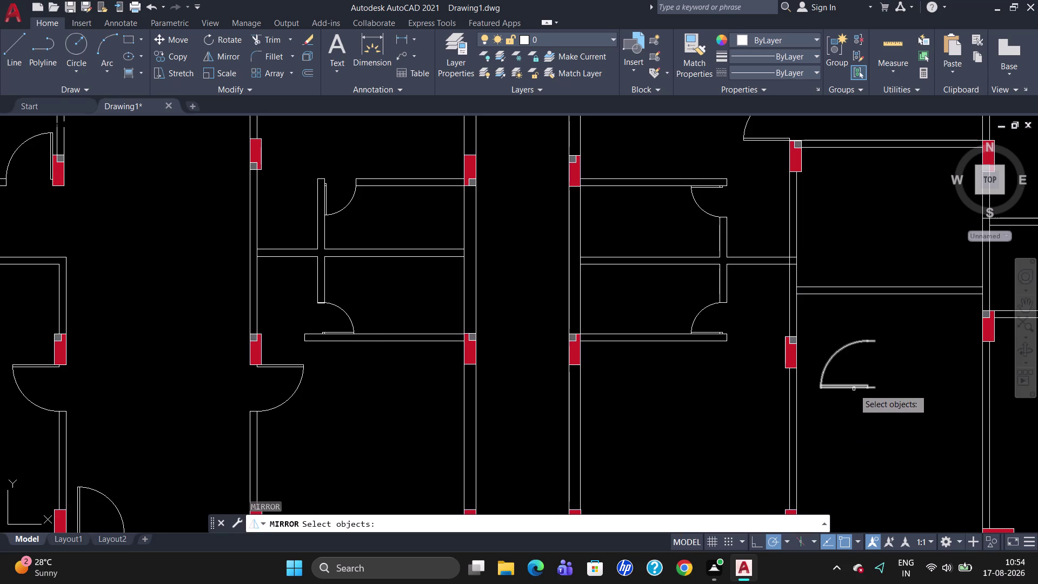
click(853, 390)
key(Return)
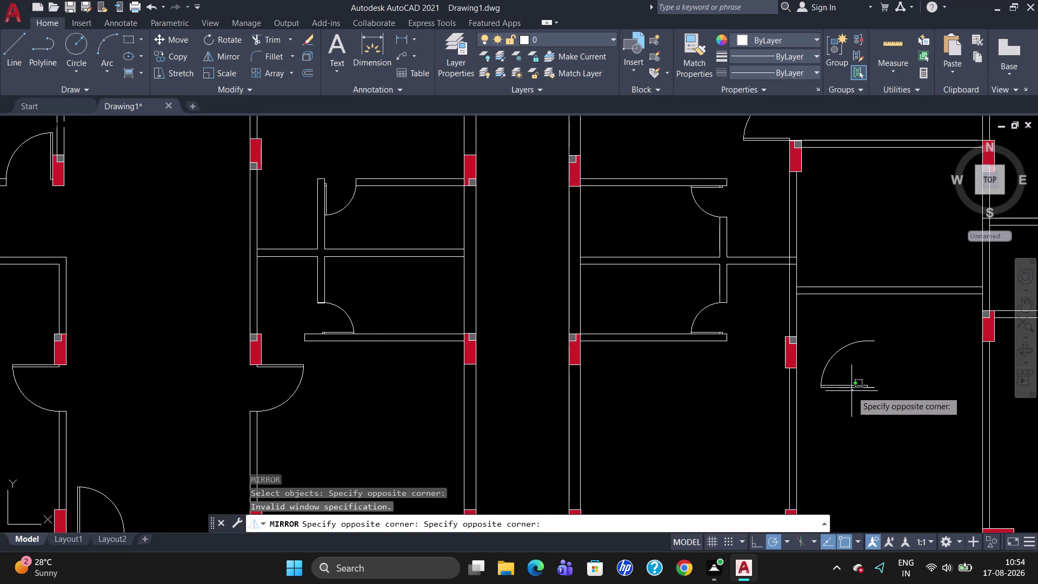
click(853, 390)
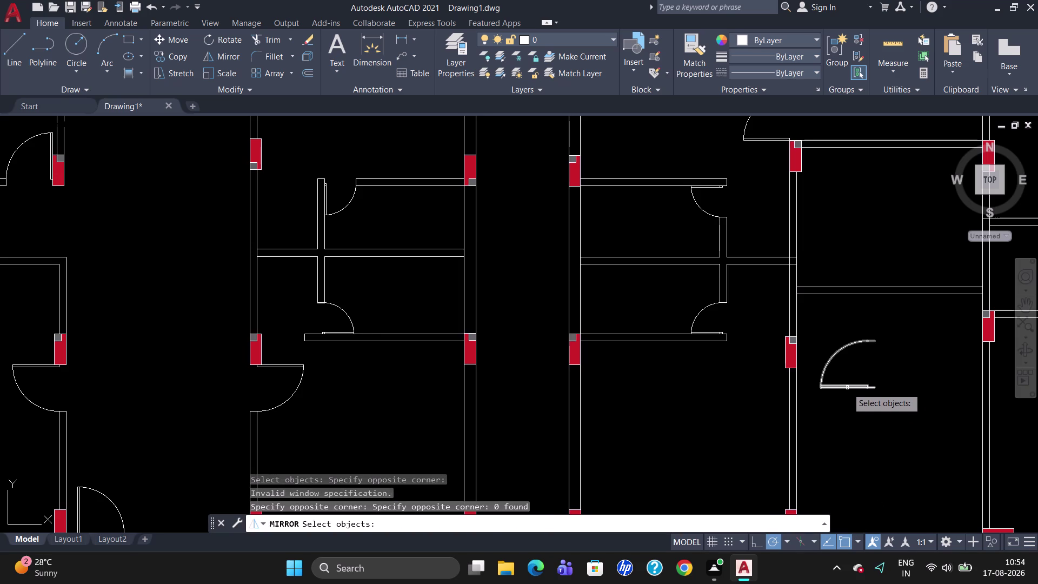
click(848, 388)
key(Return)
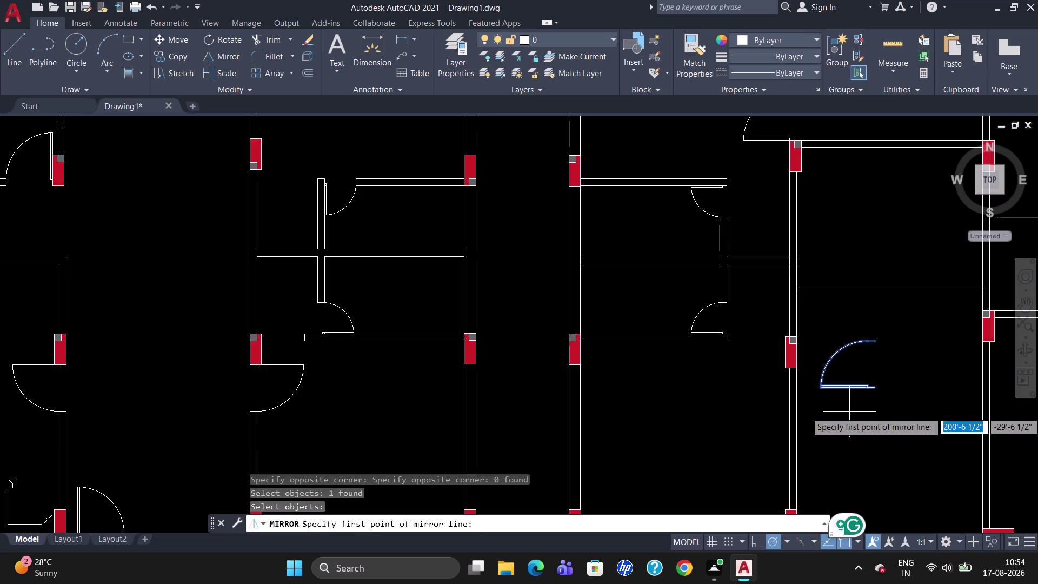
drag(842, 423, 921, 415)
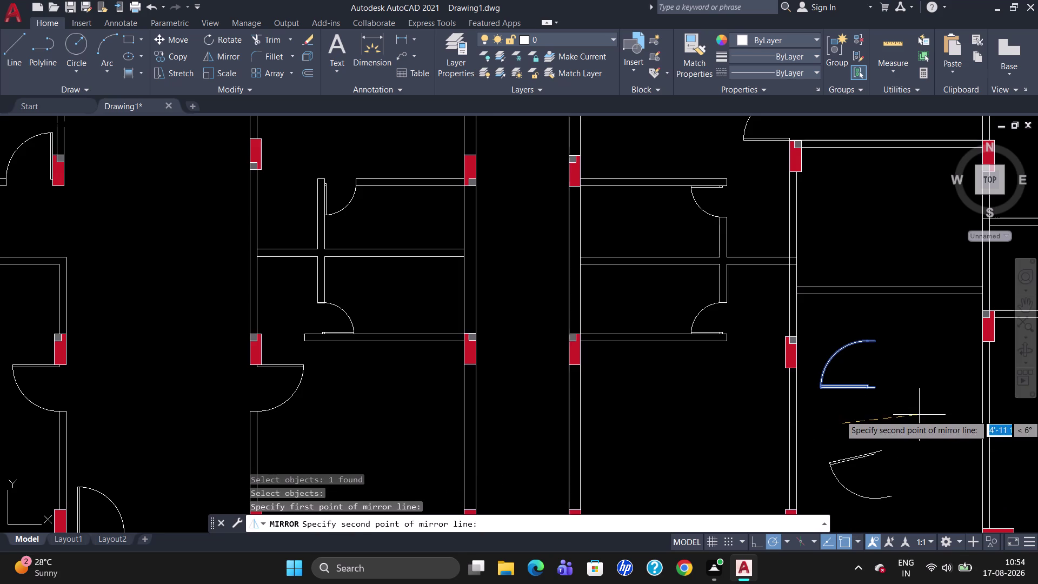
drag(921, 415, 927, 418)
click(926, 419)
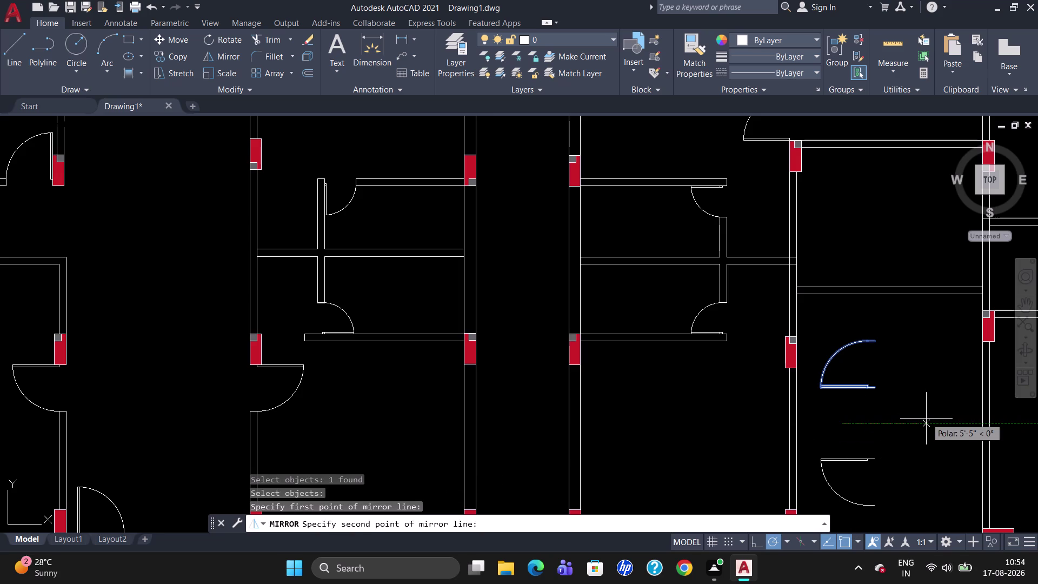
drag(959, 450, 926, 418)
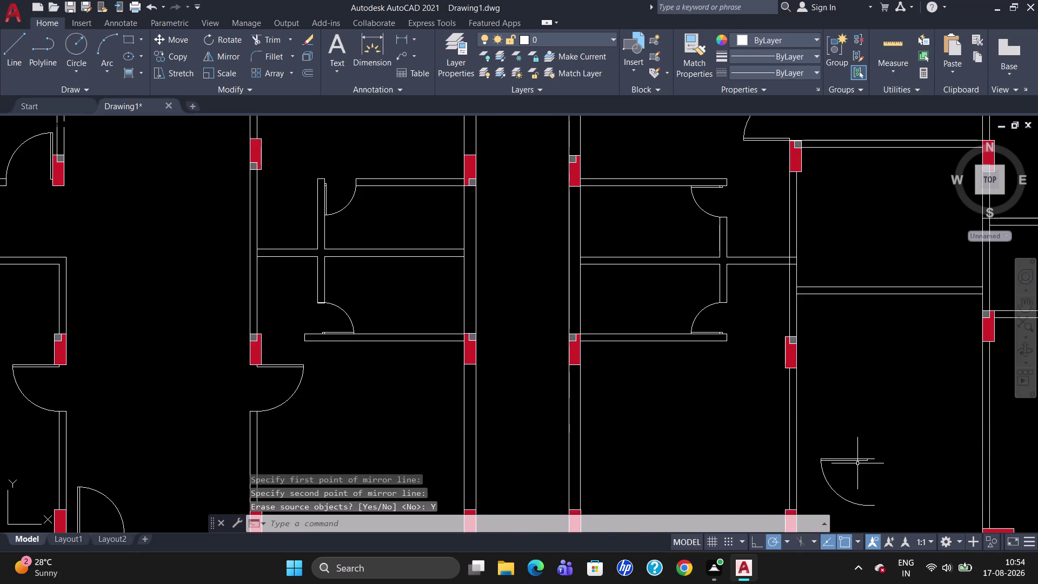
Select the flipped door swing for repositioning.
click(858, 461)
key(m)
key(Return)
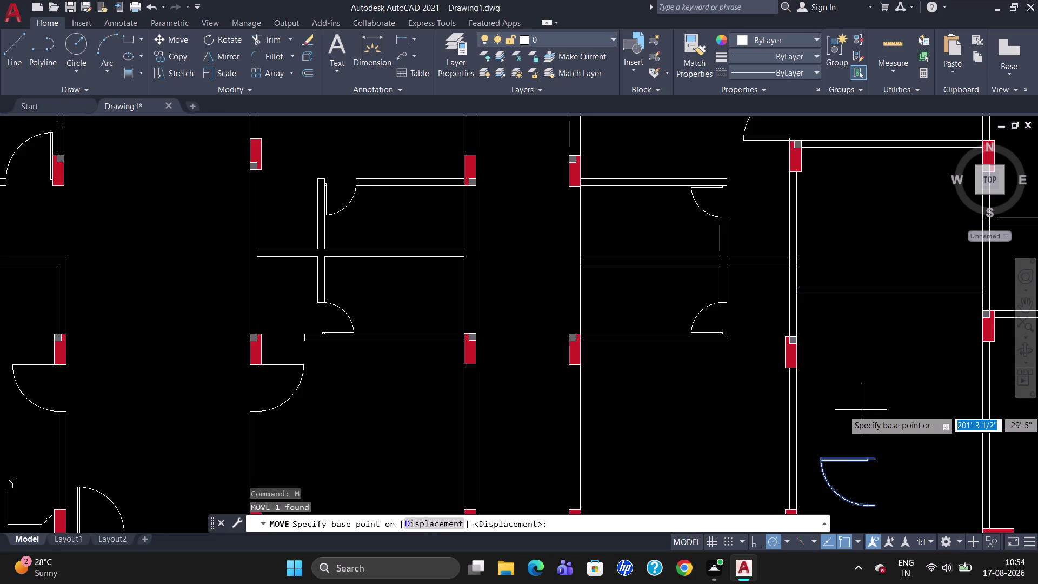
Move the flipped door swing onto the column corner.
click(877, 459)
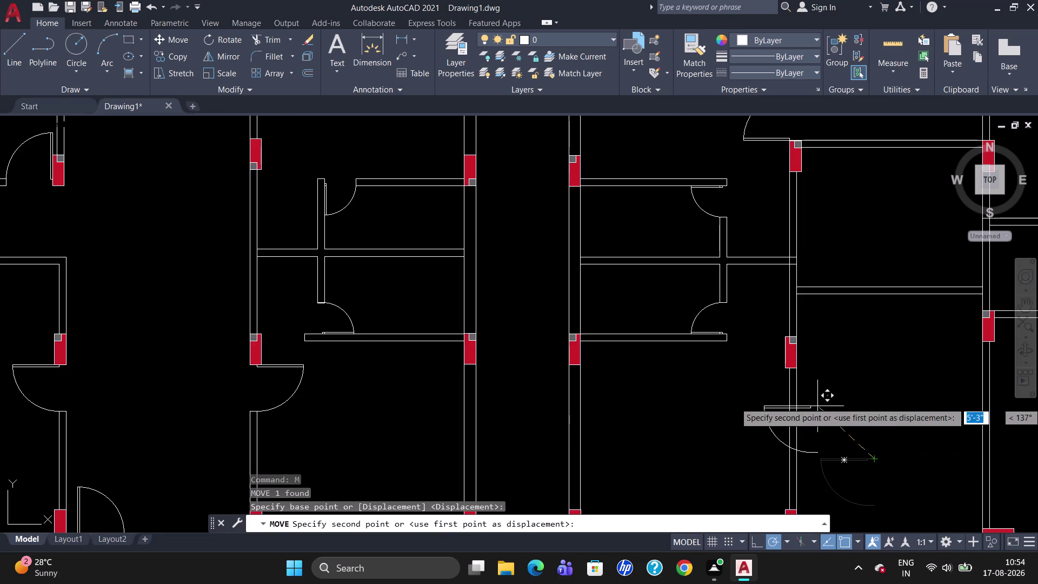
scroll(up, 3)
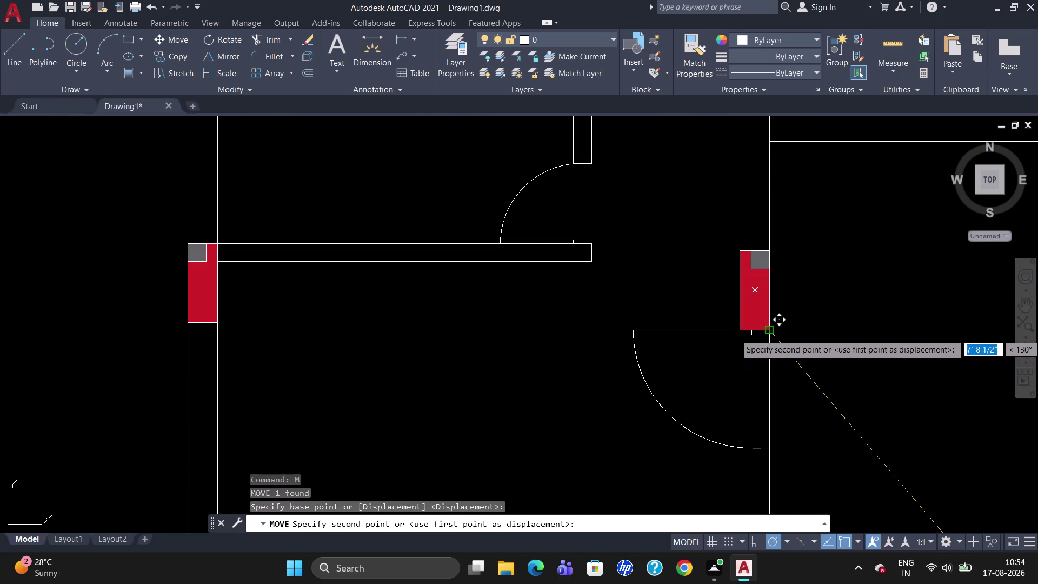
click(768, 334)
Trim the two wall pieces inside the door opening.
text(TR)
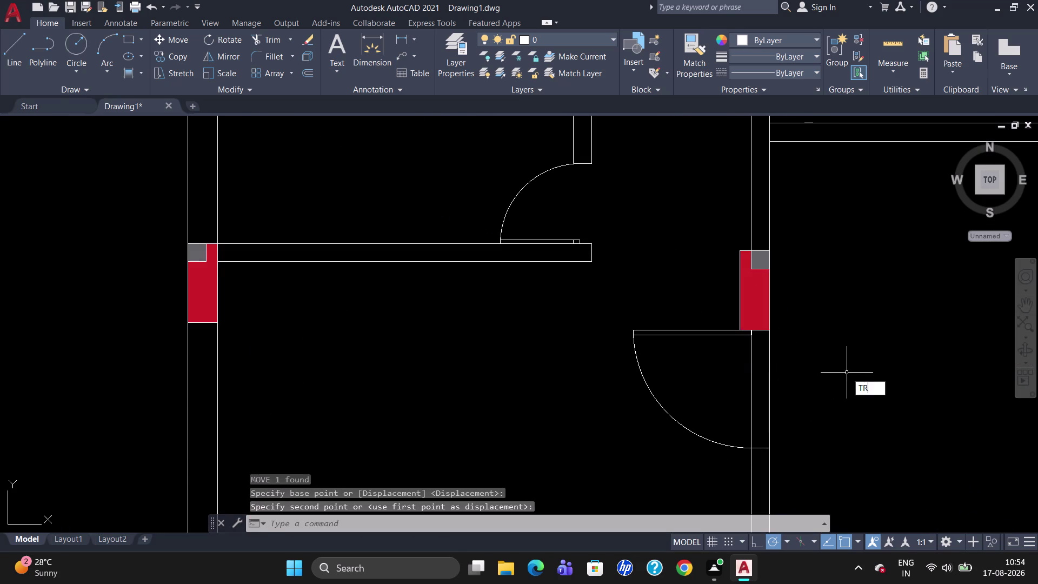
key(Return)
key(Return)
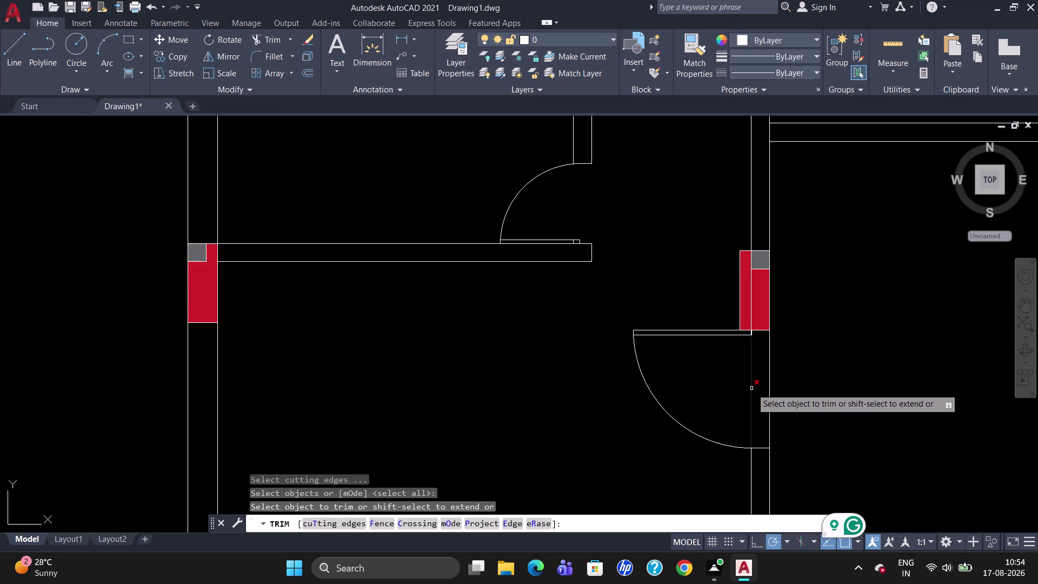
click(751, 389)
click(769, 386)
scroll(down, 3)
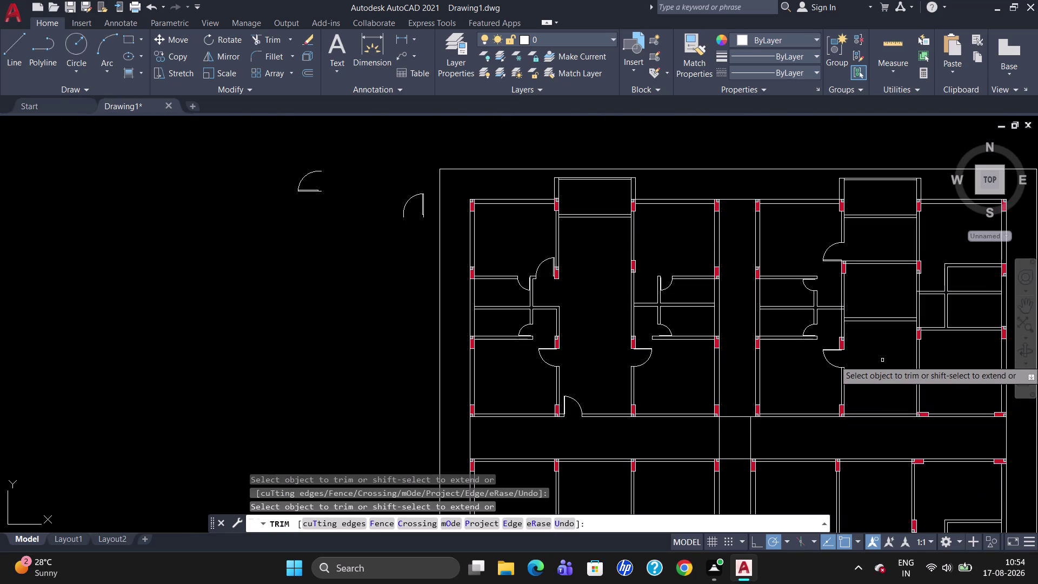
key(Escape)
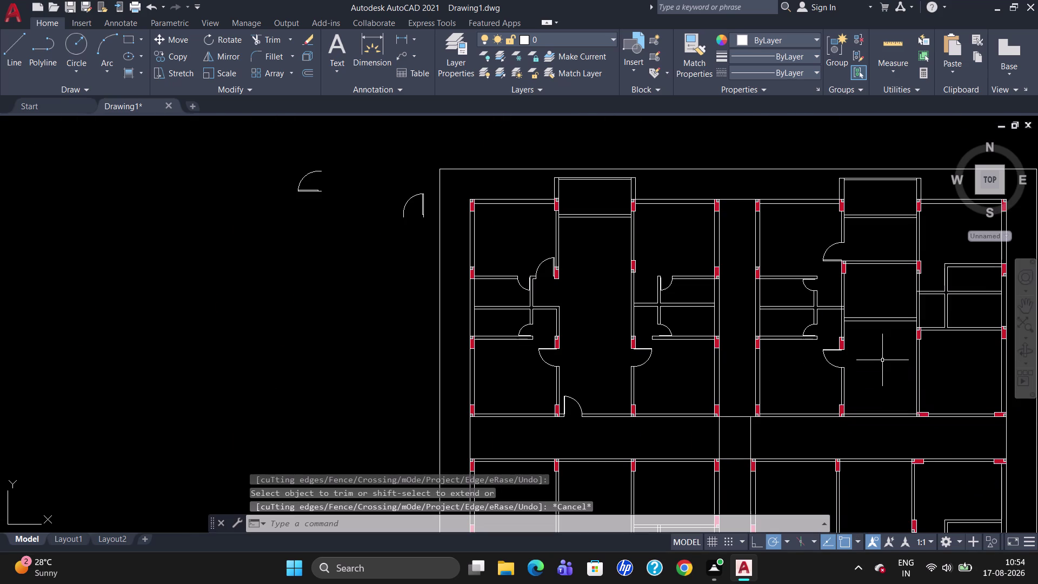
scroll(up, 3)
scroll(down, 3)
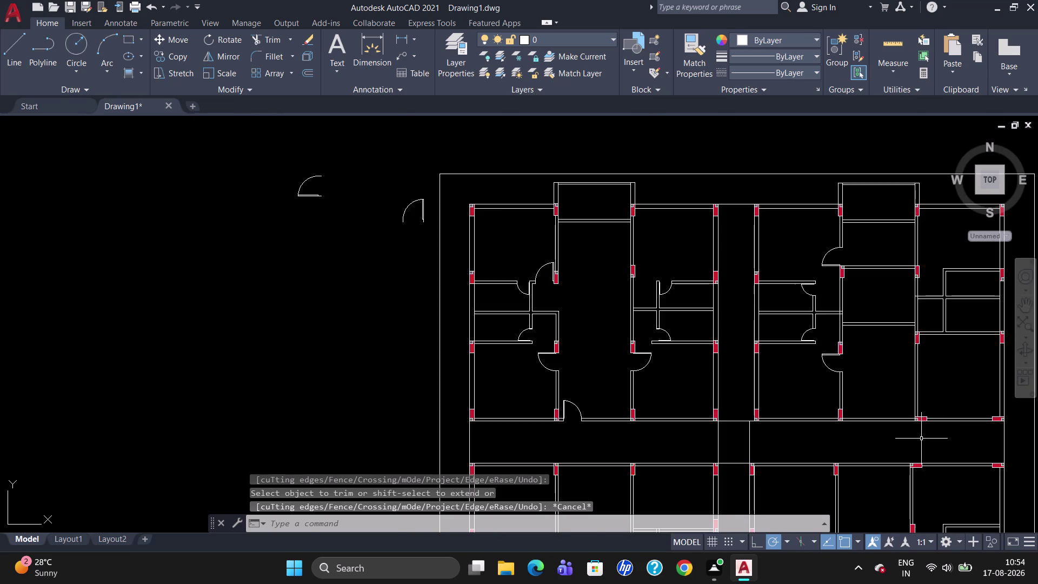
scroll(up, 3)
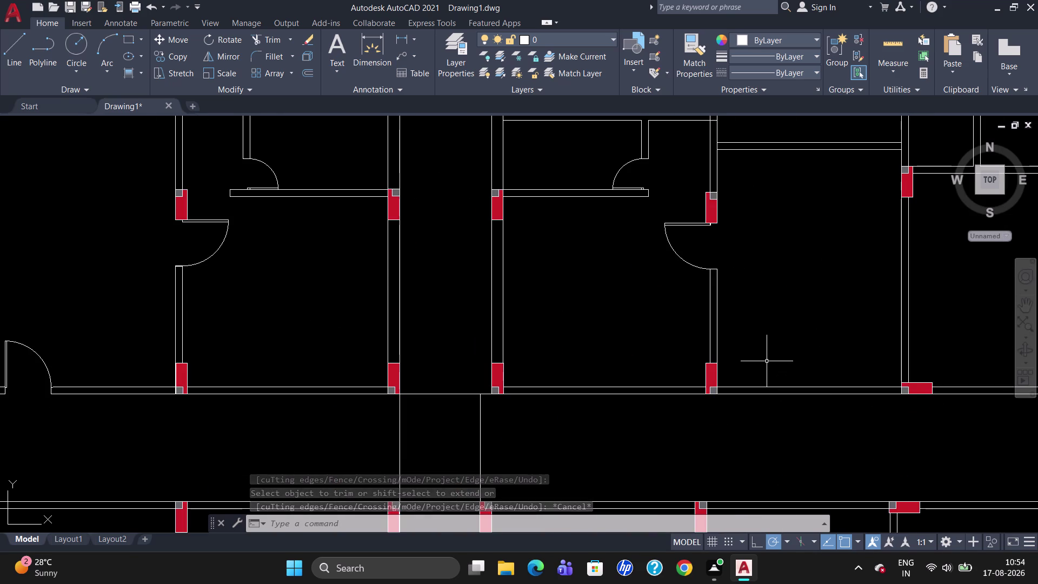
Start a line tracked 9" from the column corner, then cancel it.
key(l)
key(Return)
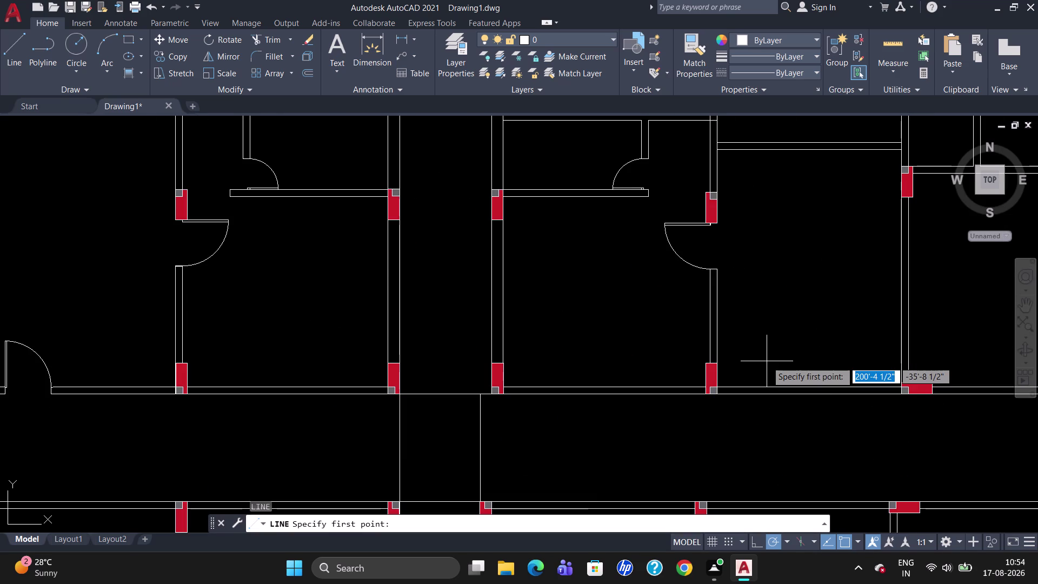
text(TK)
key(Return)
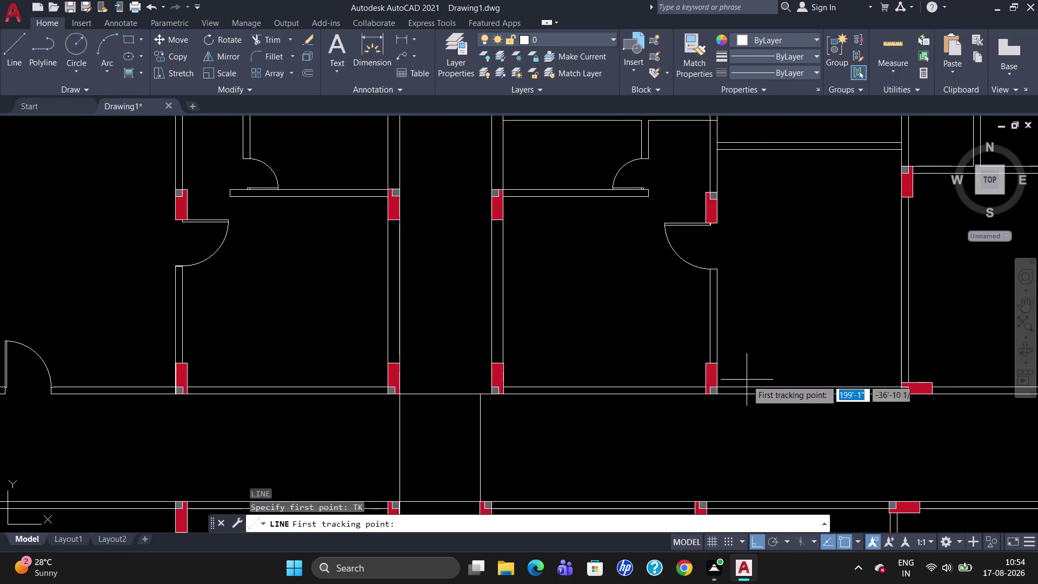
scroll(up, 3)
click(706, 387)
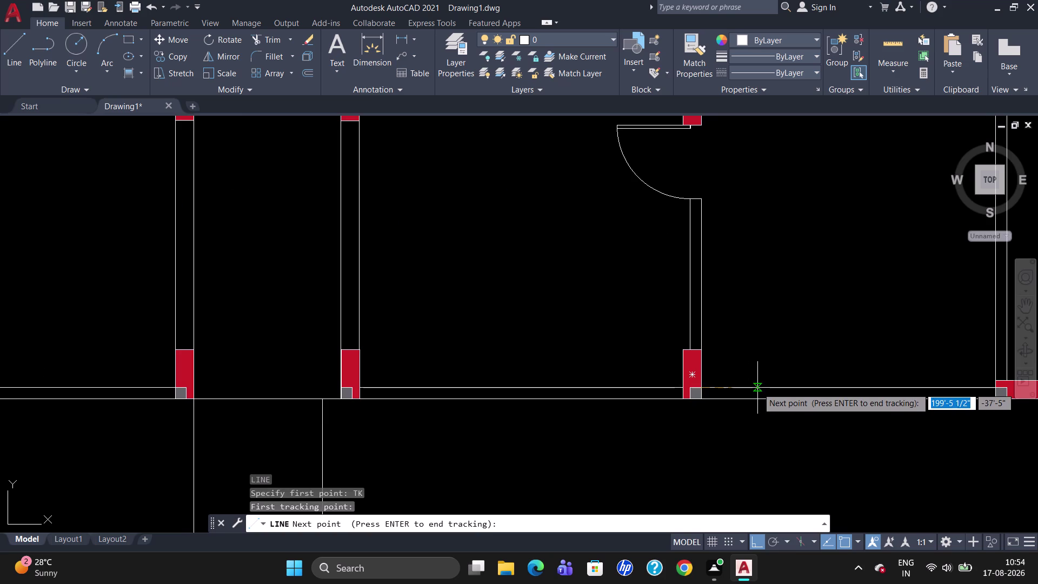
text(9")
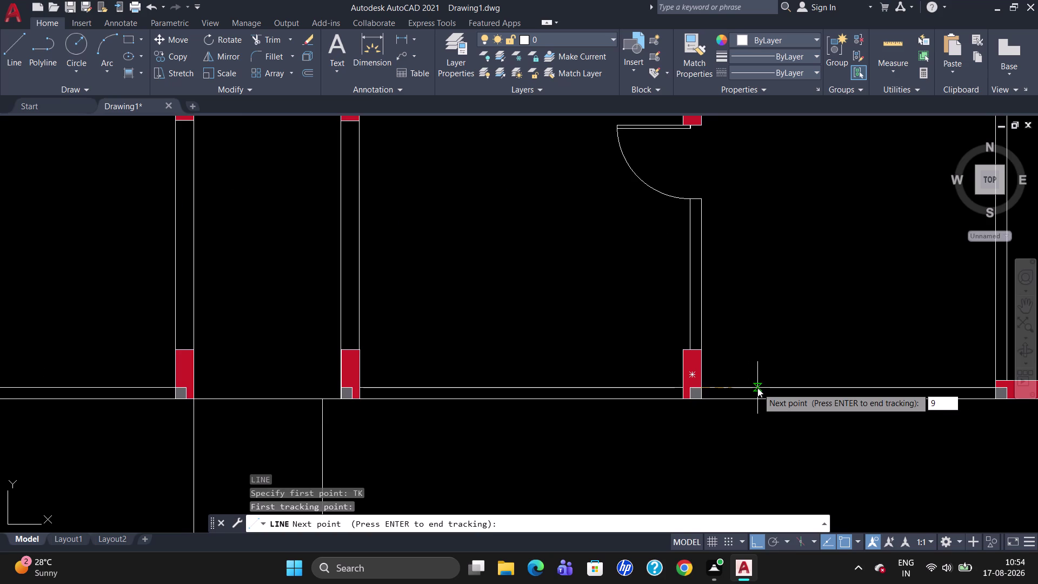
key(Return)
key(Return)
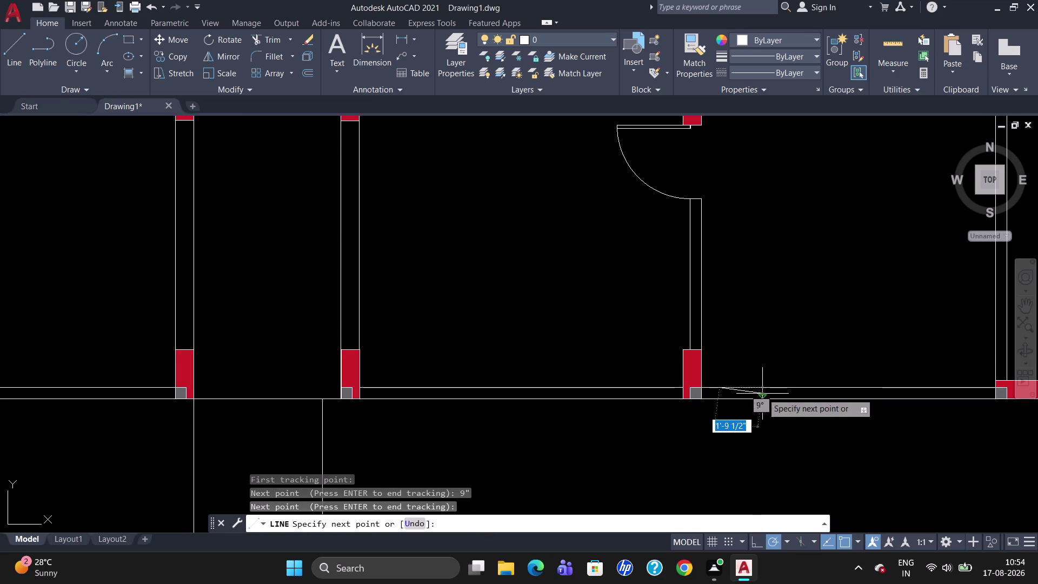
click(720, 403)
key(Escape)
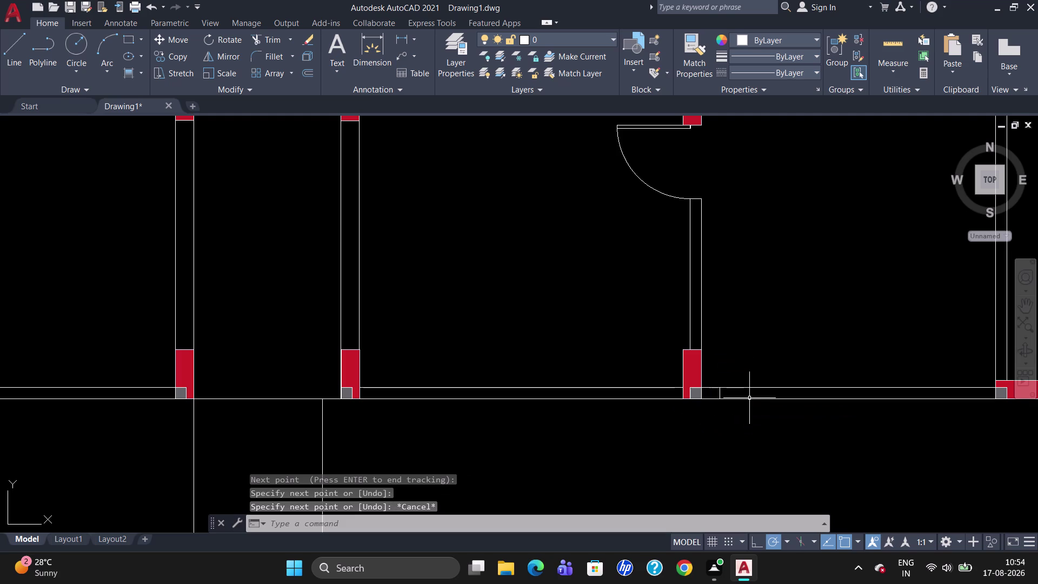
Zoom out and pick the door swing beside the column.
scroll(down, 3)
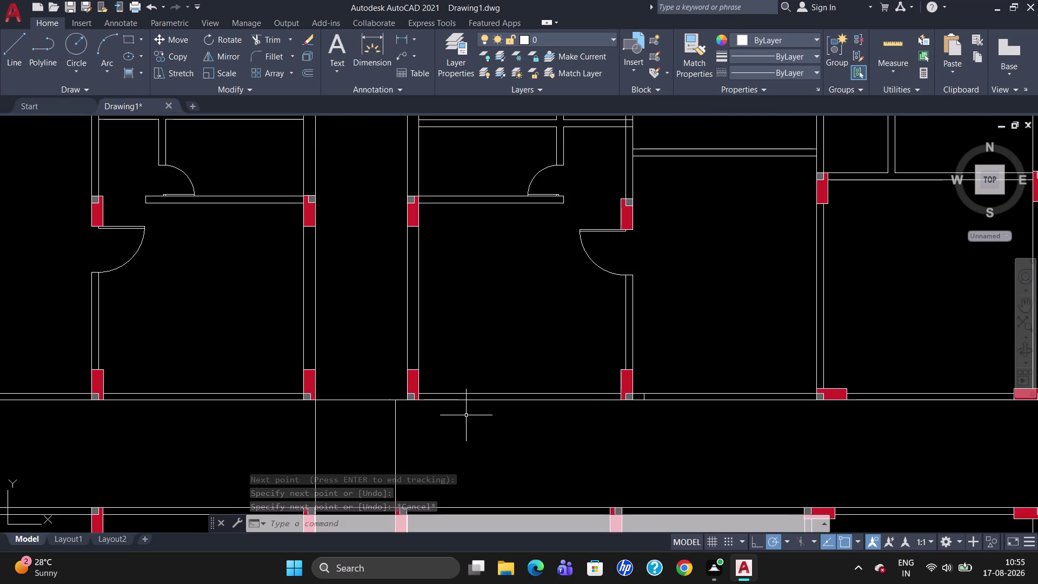
scroll(down, 3)
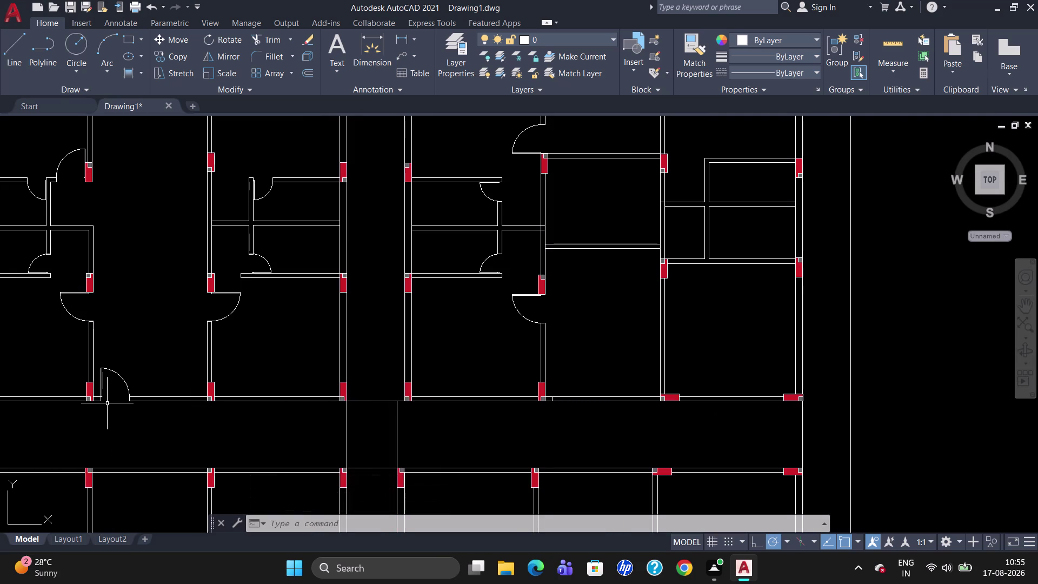
click(101, 383)
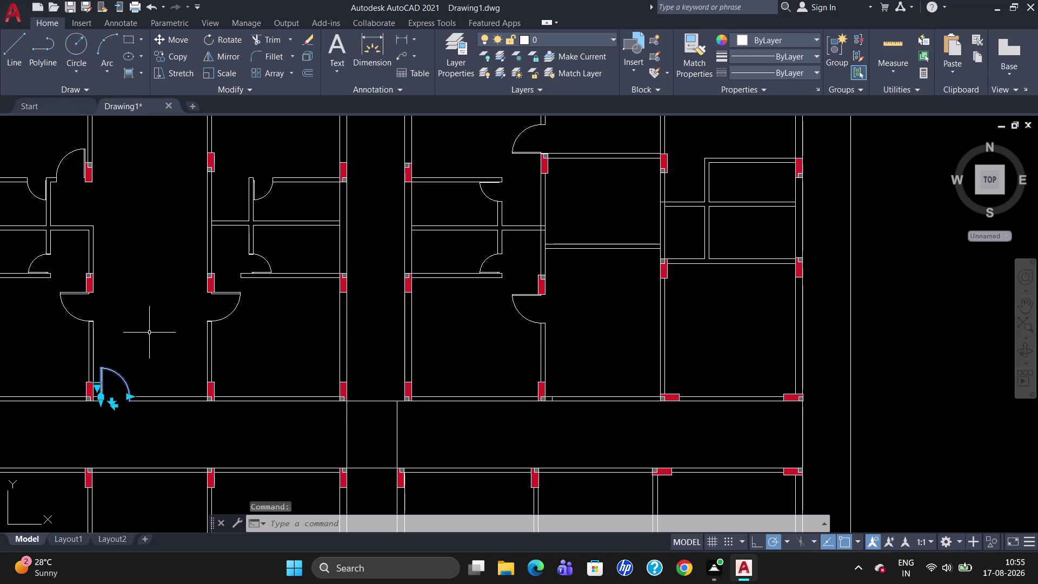
Copy the door swing into the new corridor opening beside the column.
text(CO)
key(Return)
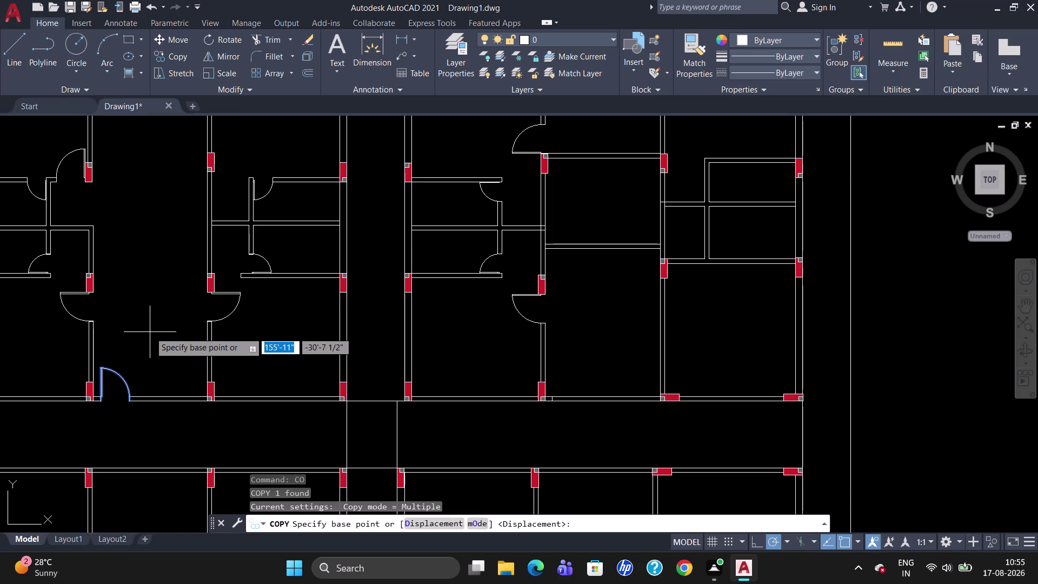
click(101, 400)
scroll(up, 3)
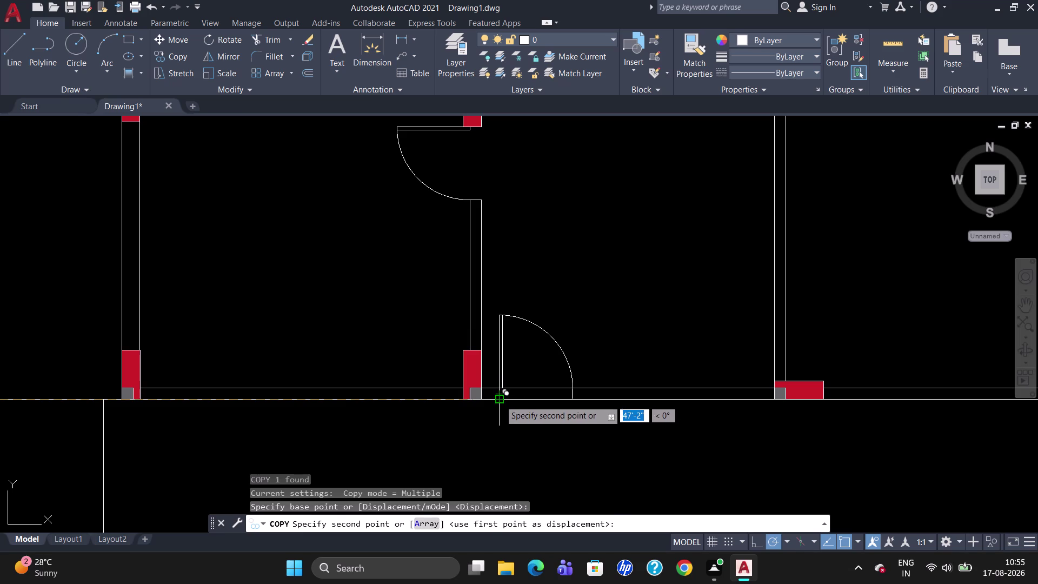
click(499, 400)
key(Escape)
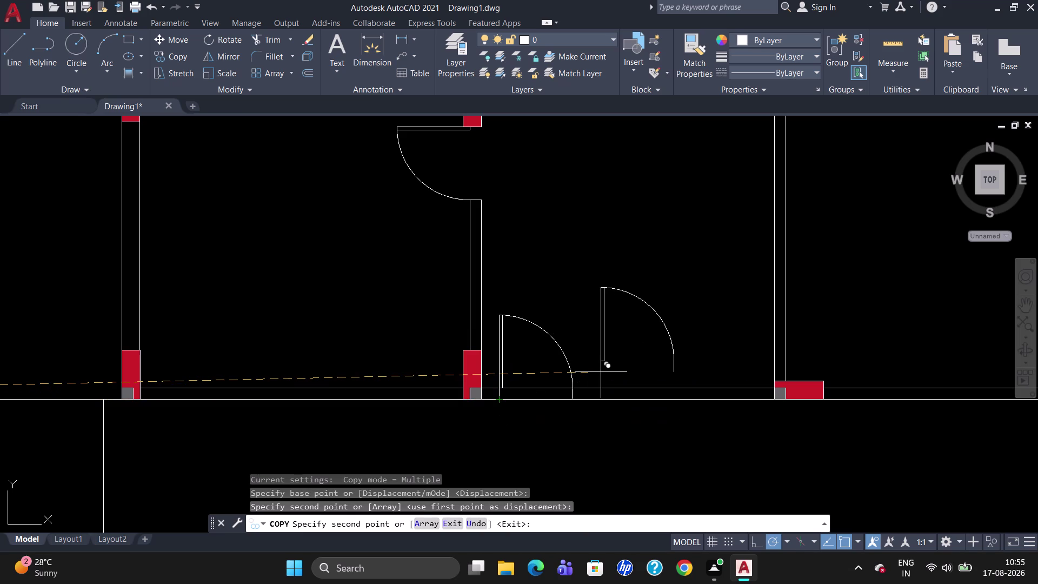
Trim both wall line pieces out of the new corridor doorway.
text(TR)
key(Return)
key(Return)
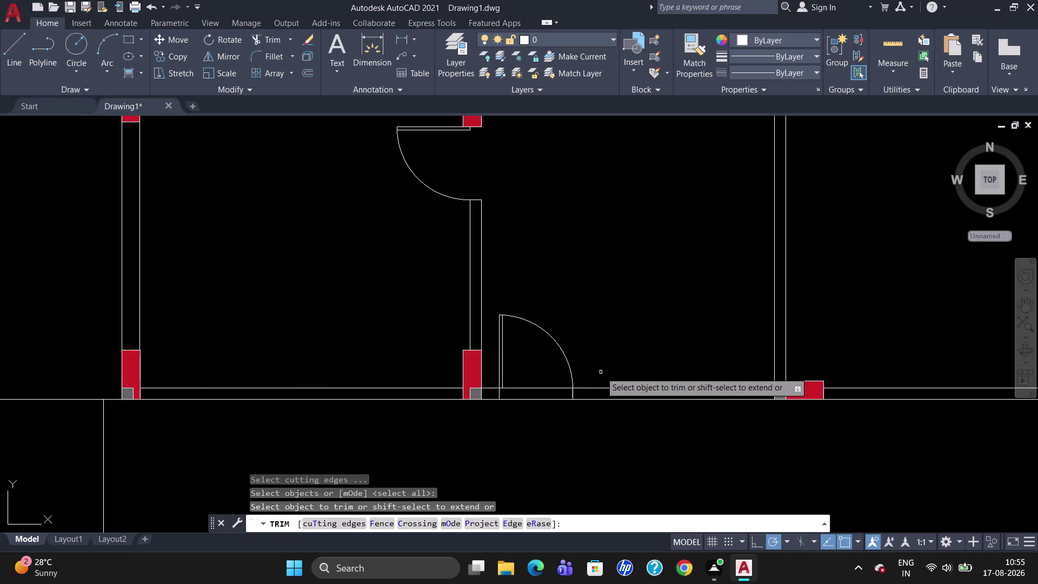
click(529, 389)
click(526, 401)
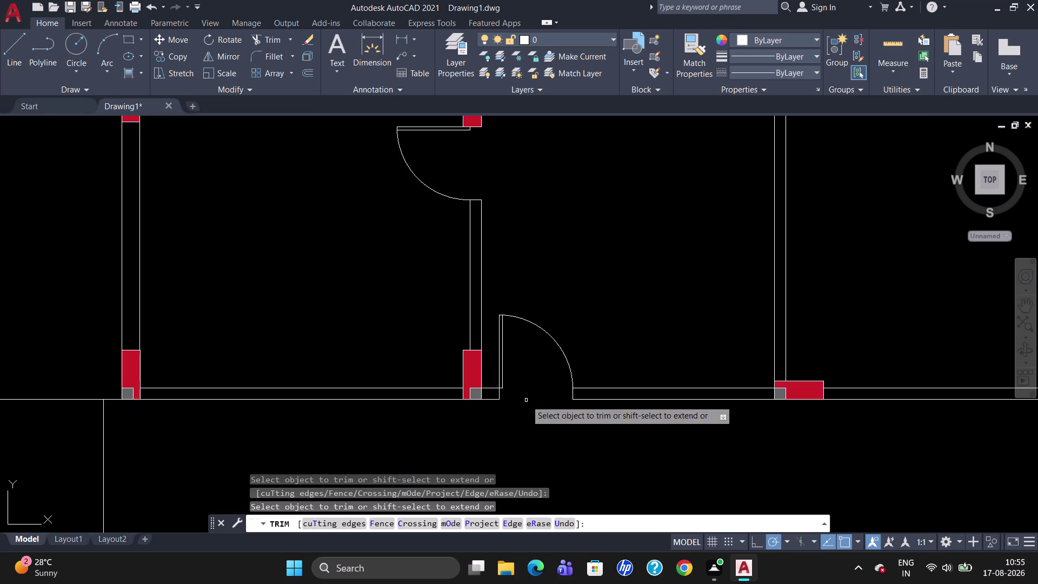
scroll(down, 3)
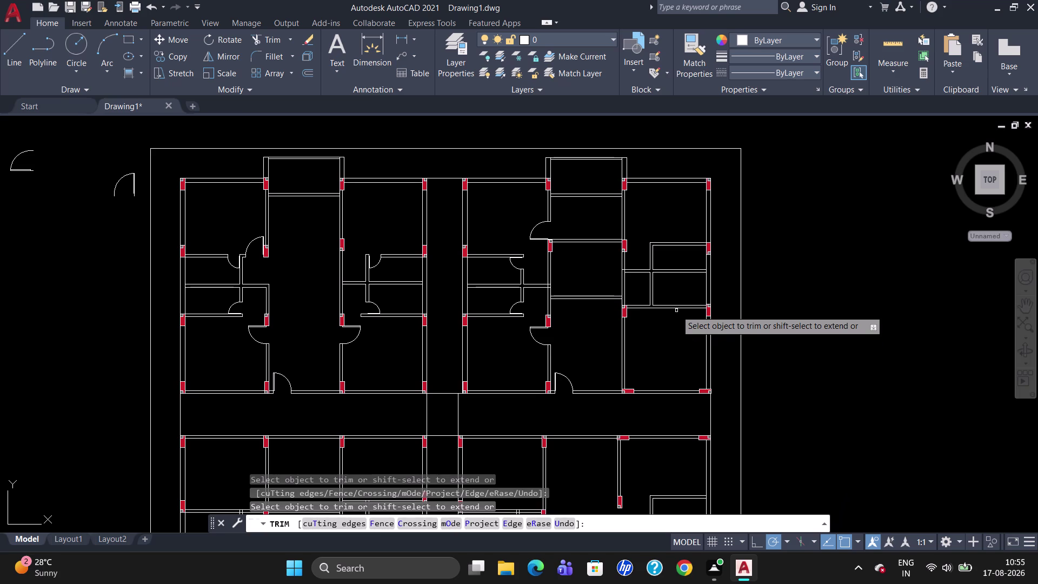
key(Escape)
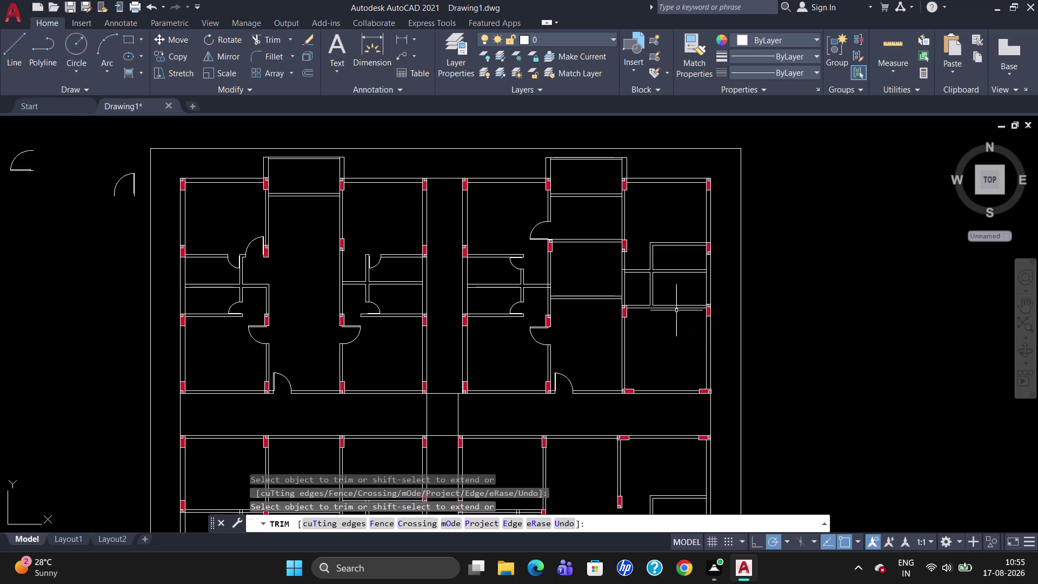
scroll(up, 3)
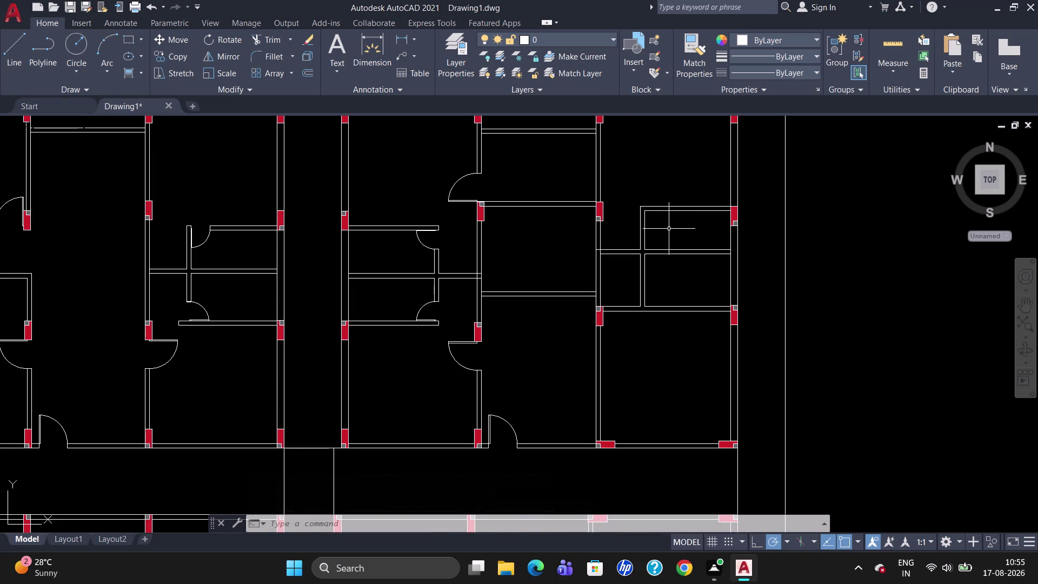
key(l)
key(Return)
Draw a short line up from the top corner of the small rooms, then cancel it.
scroll(up, 3)
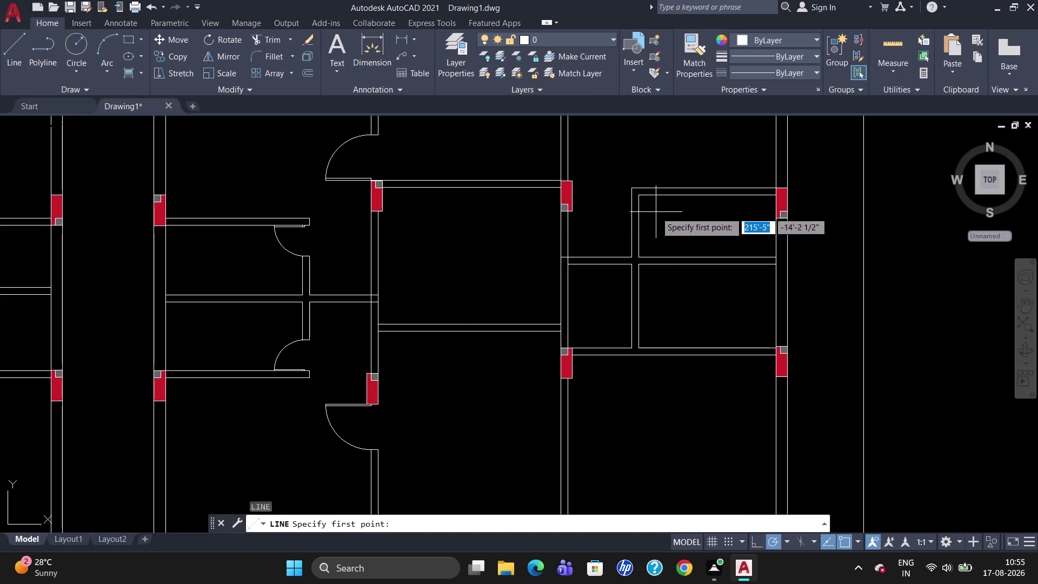
click(642, 200)
click(641, 185)
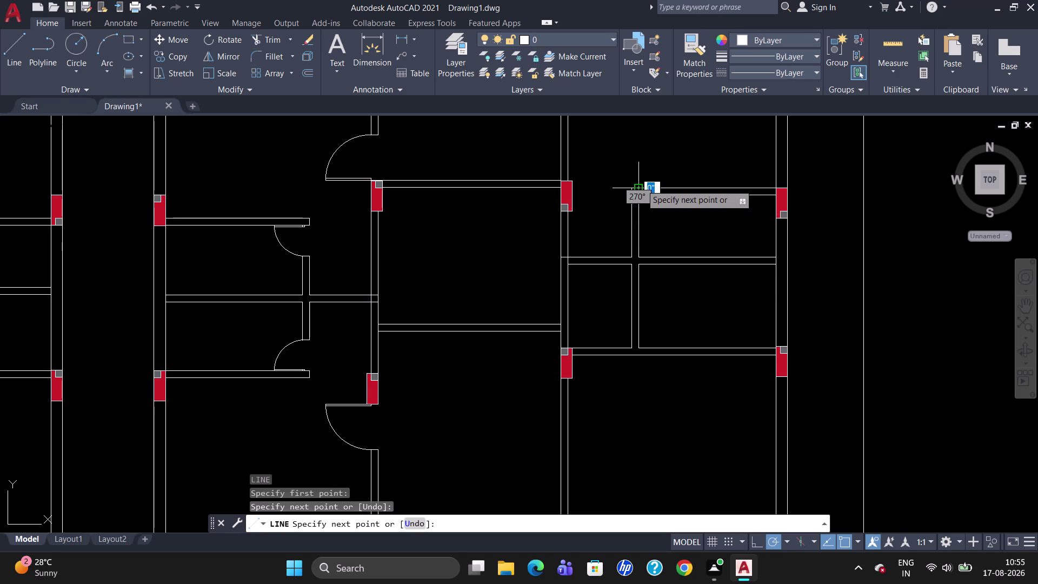
key(Escape)
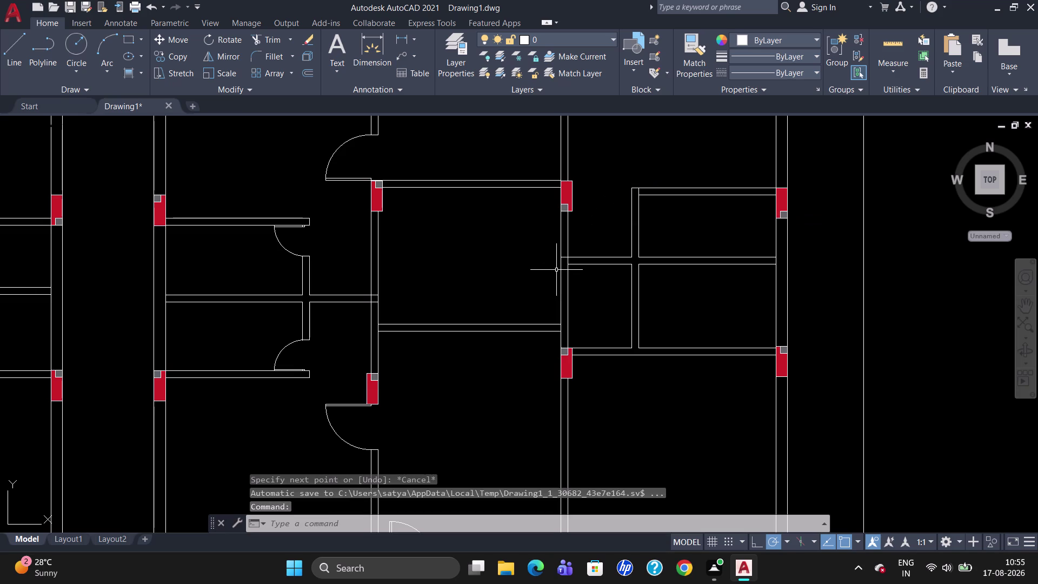
Select a nearby door swing as the object to copy with CO.
click(283, 227)
text(CO)
key(Return)
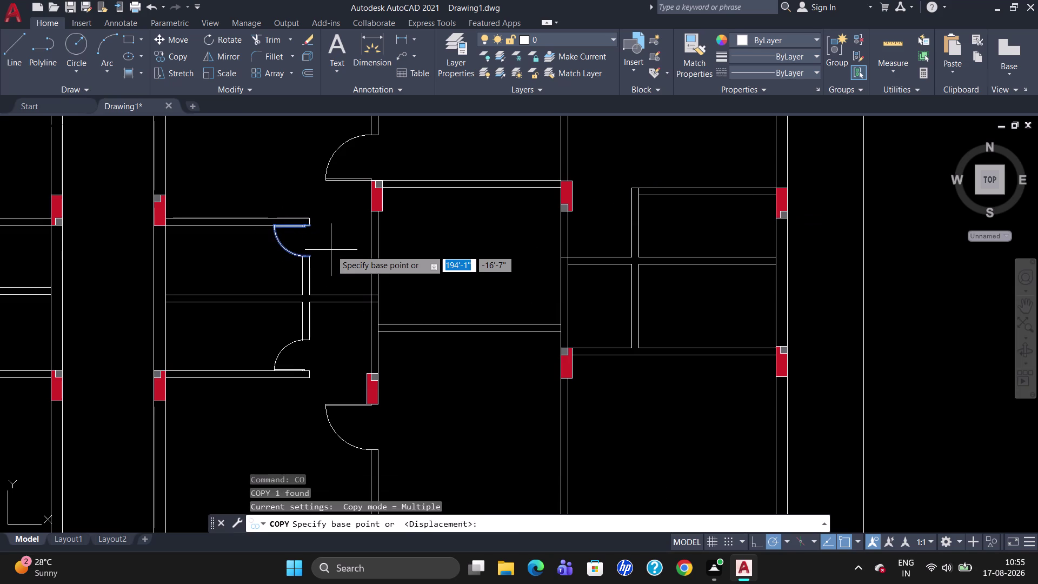
Copy the door swing from its arc corner to the upper right of the plan.
click(309, 228)
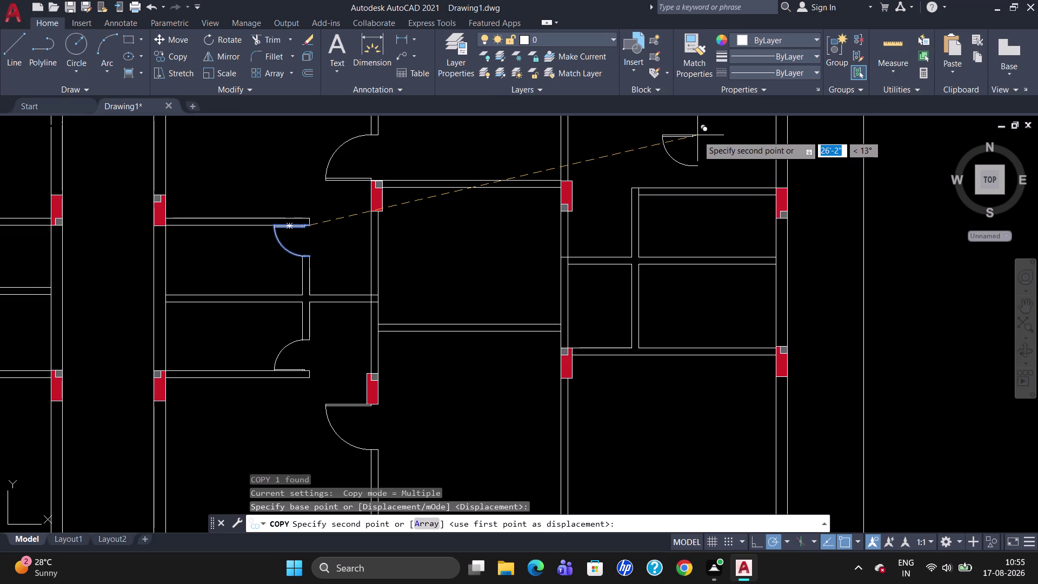
click(688, 128)
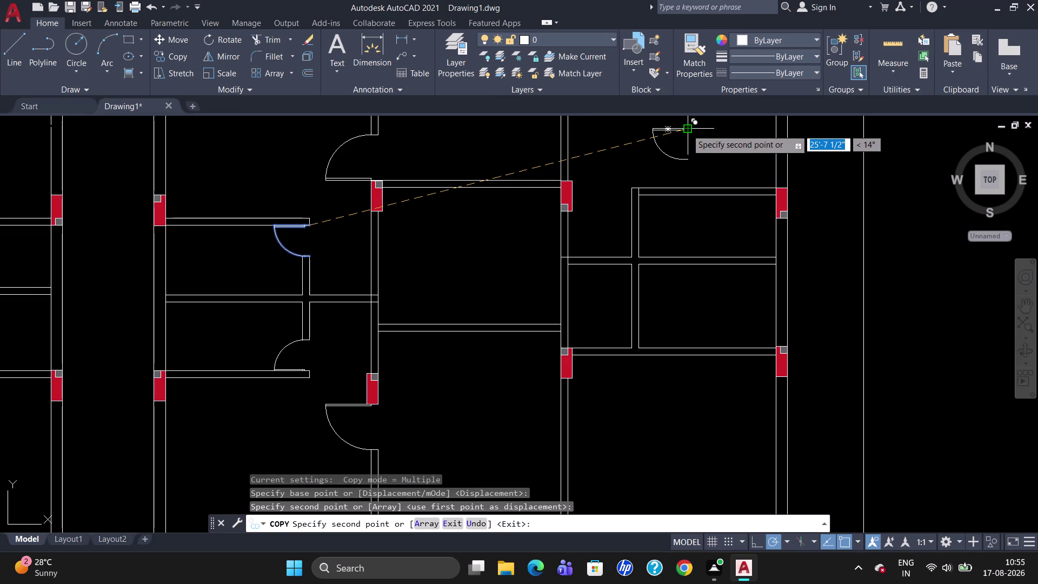
key(Escape)
Rotate the copied door swing 90 degrees about its hinge corner.
text(RO)
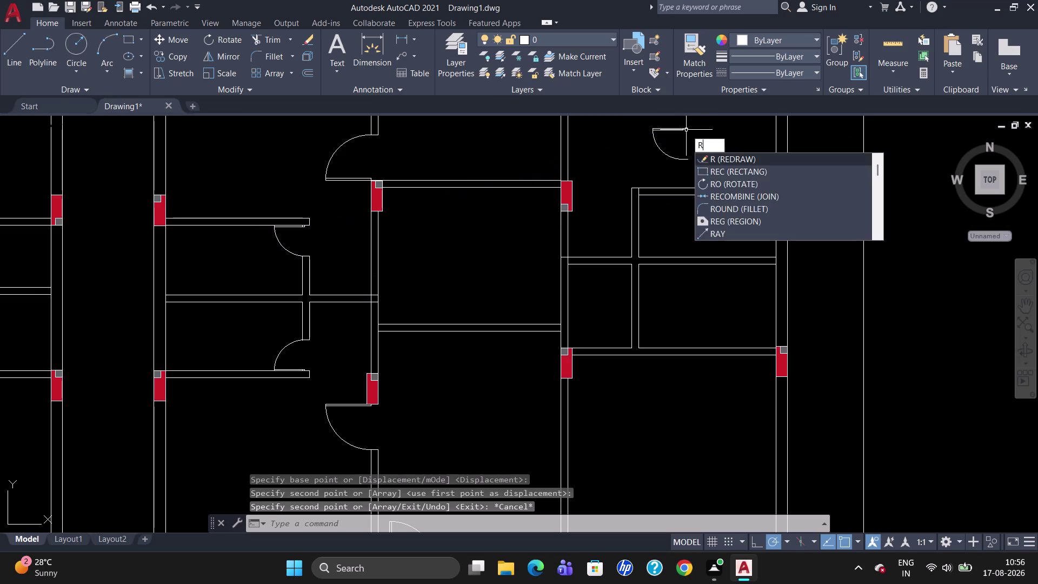
key(Return)
click(686, 128)
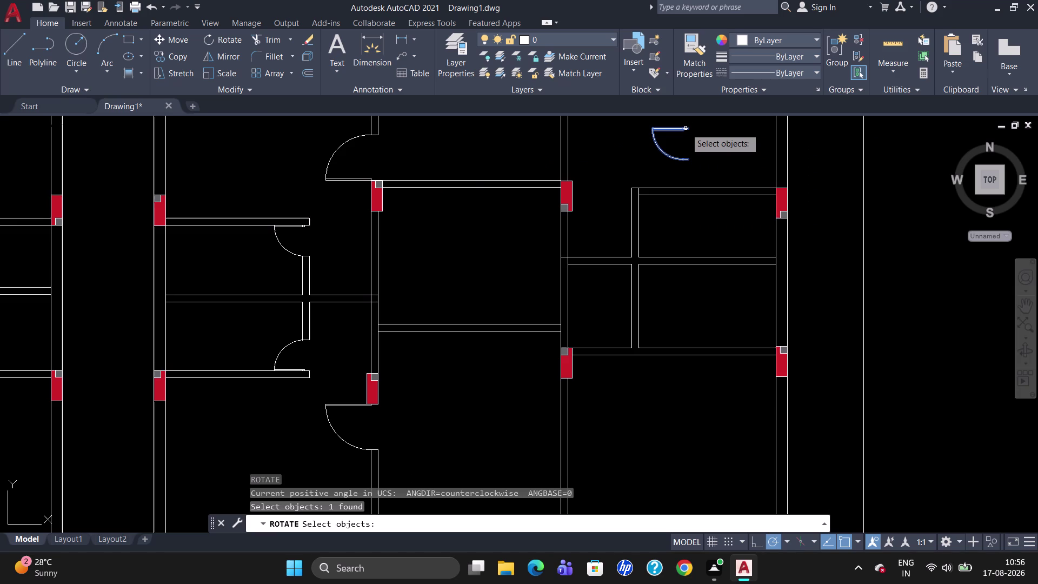
key(Return)
click(685, 128)
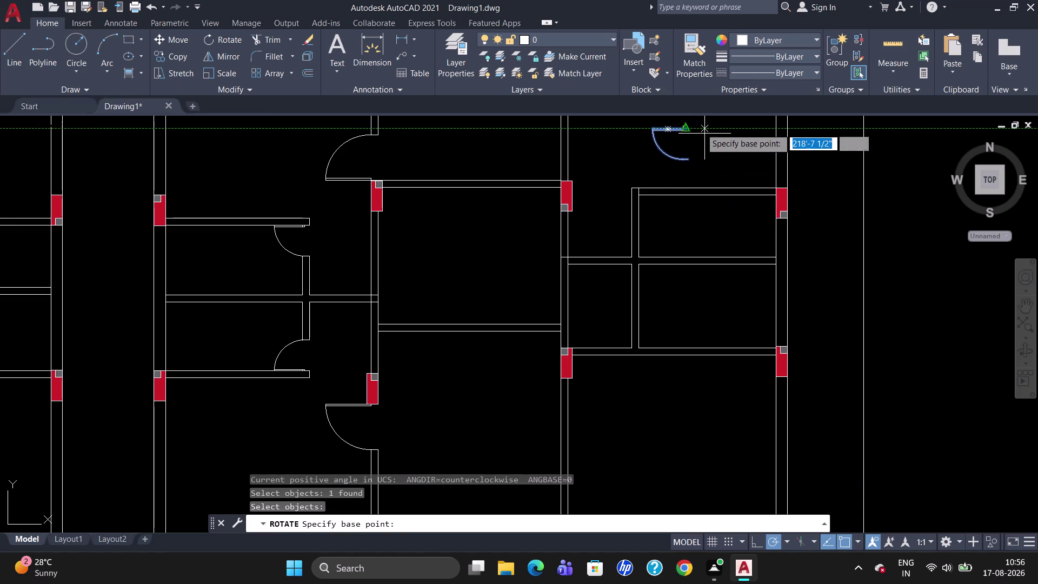
key(Return)
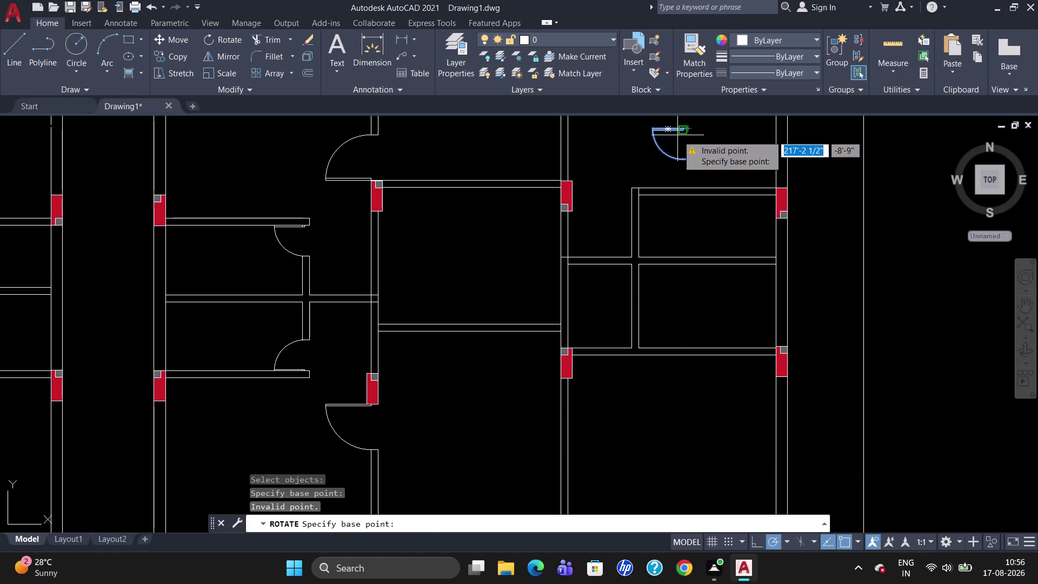
click(678, 131)
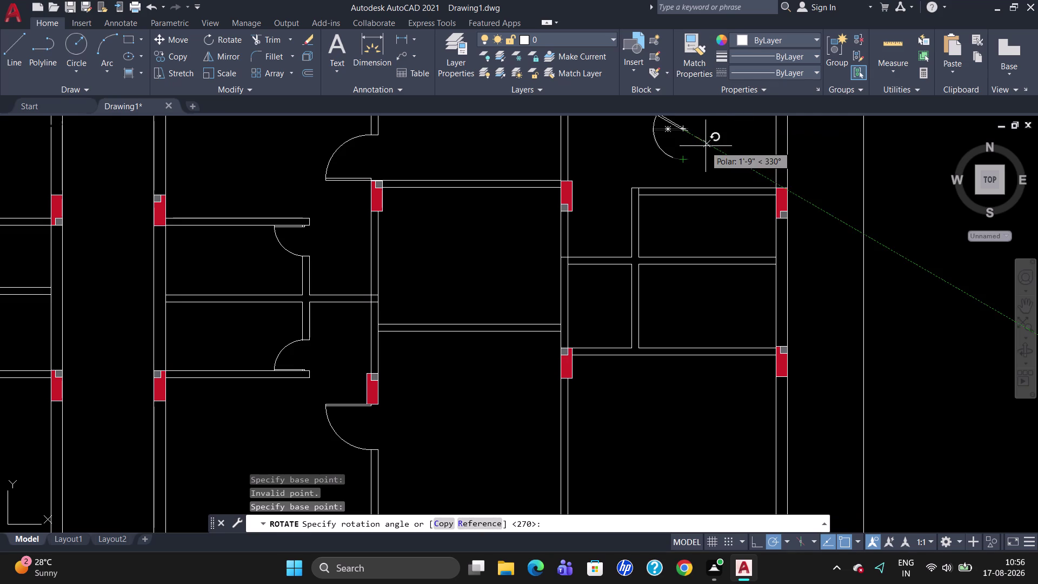
scroll(down, 3)
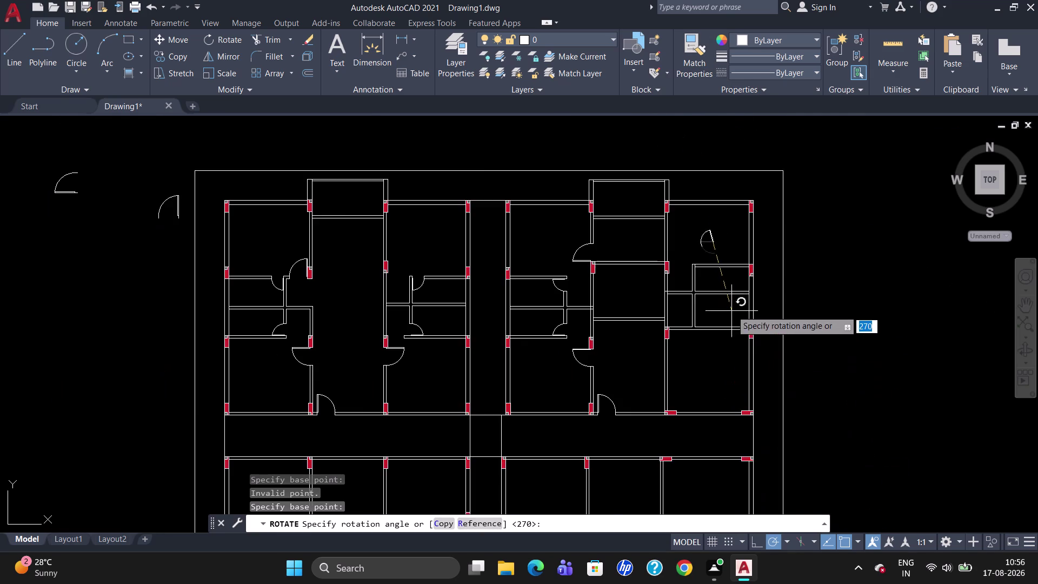
scroll(up, 3)
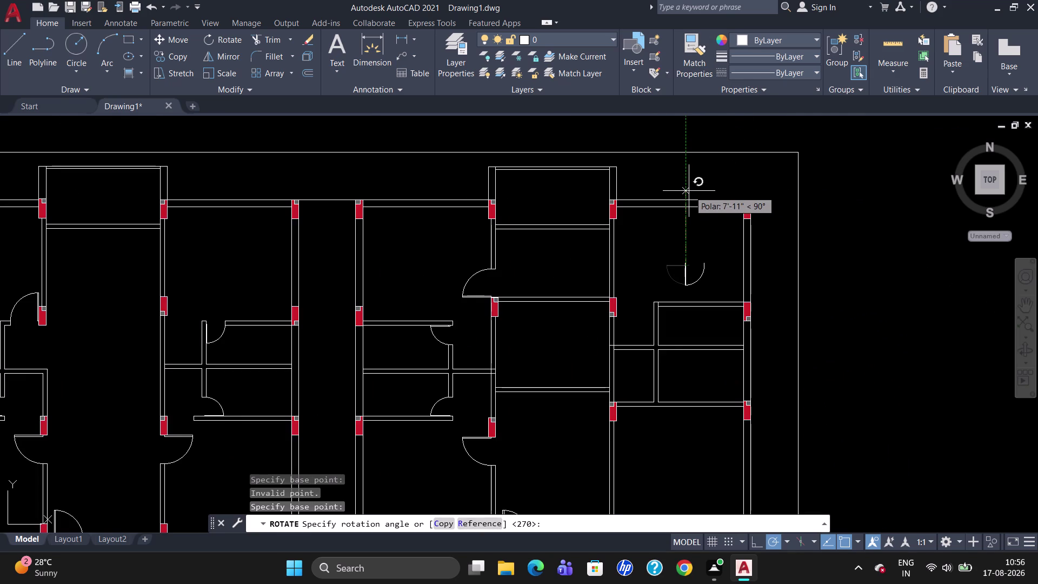
click(689, 190)
Select the rotated door swing and take its corner as the move base point.
scroll(up, 3)
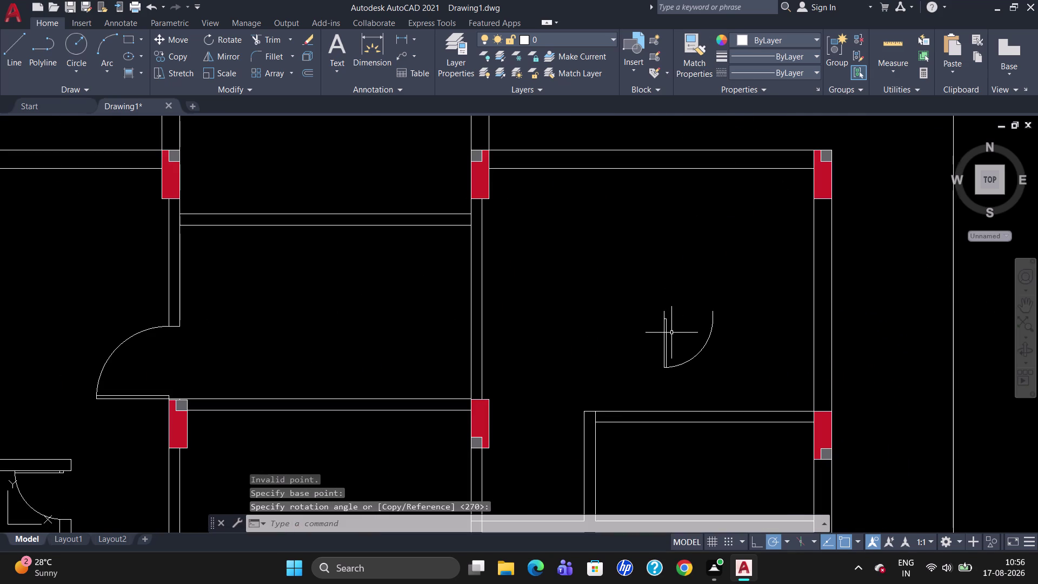
click(666, 332)
key(m)
key(Return)
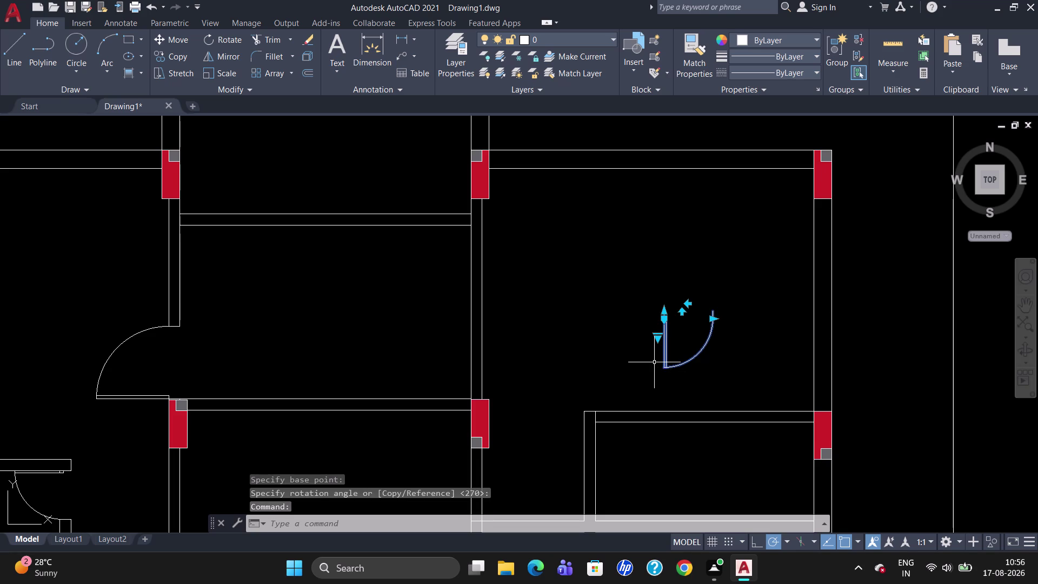
click(663, 310)
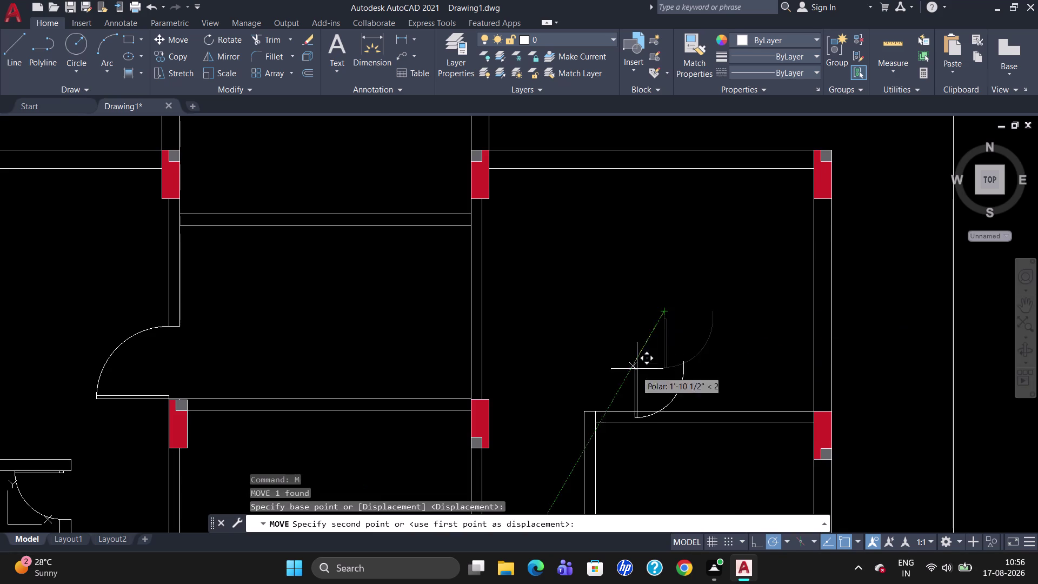
Drop the rotated door swing into the small room's top-left wall corner.
scroll(up, 3)
click(577, 397)
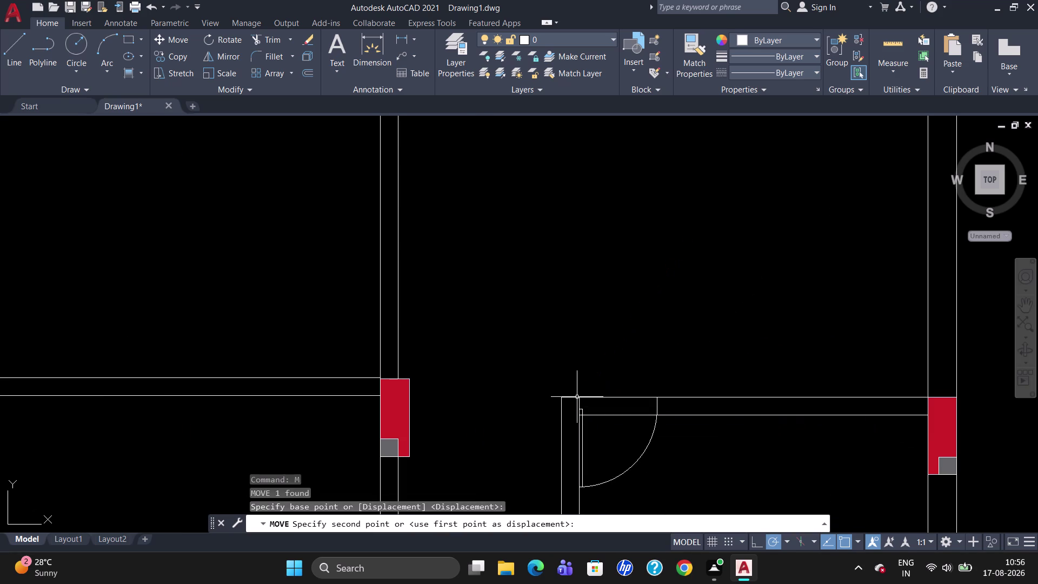
scroll(down, 3)
Try trimming the wall lines beside the door, then cancel the trim.
text(T)
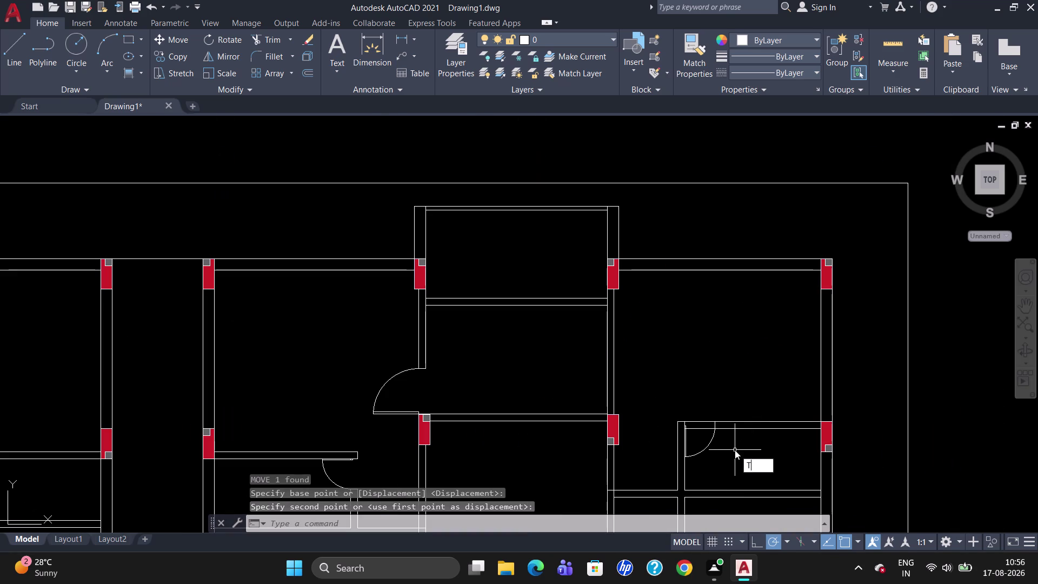
text(R)
key(Return)
key(Return)
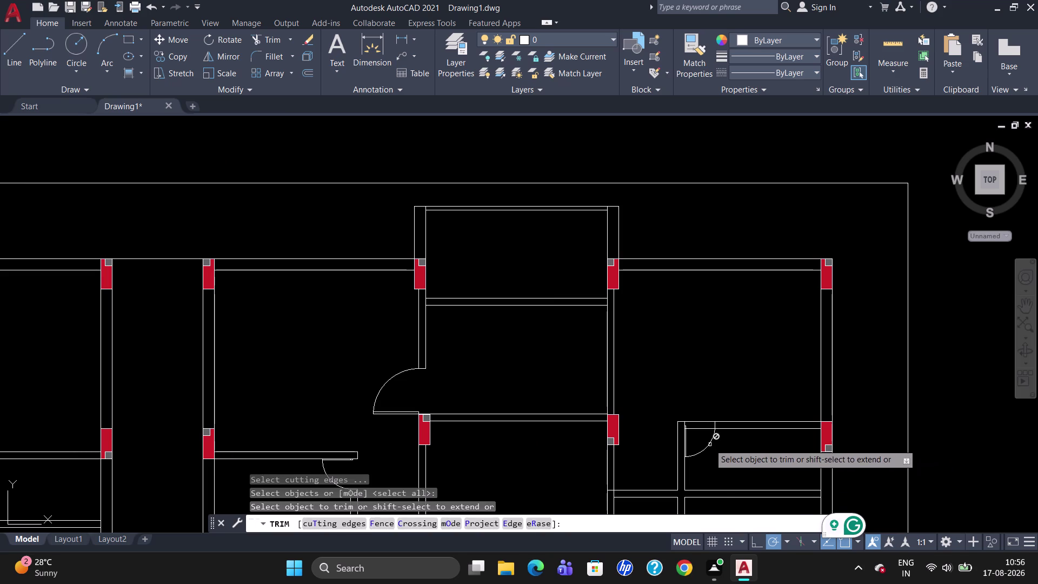
click(701, 430)
click(697, 420)
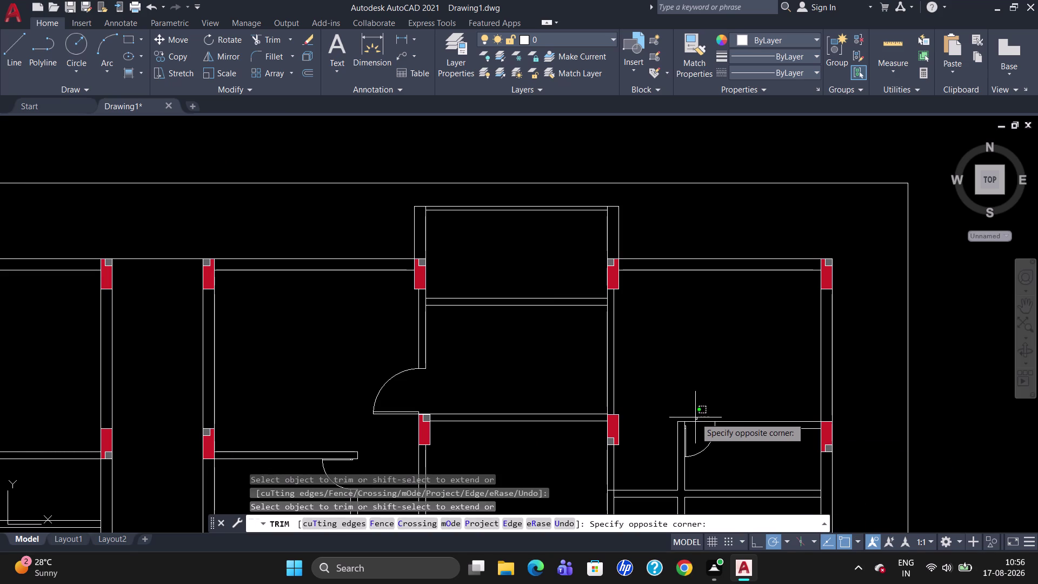
scroll(down, 3)
scroll(up, 3)
key(Escape)
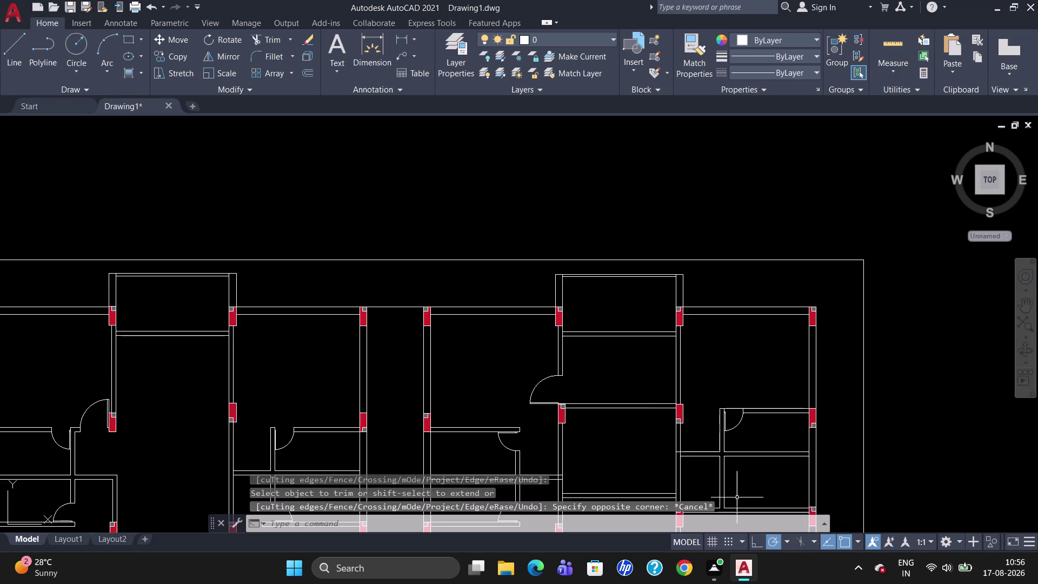
scroll(down, 3)
scroll(up, 3)
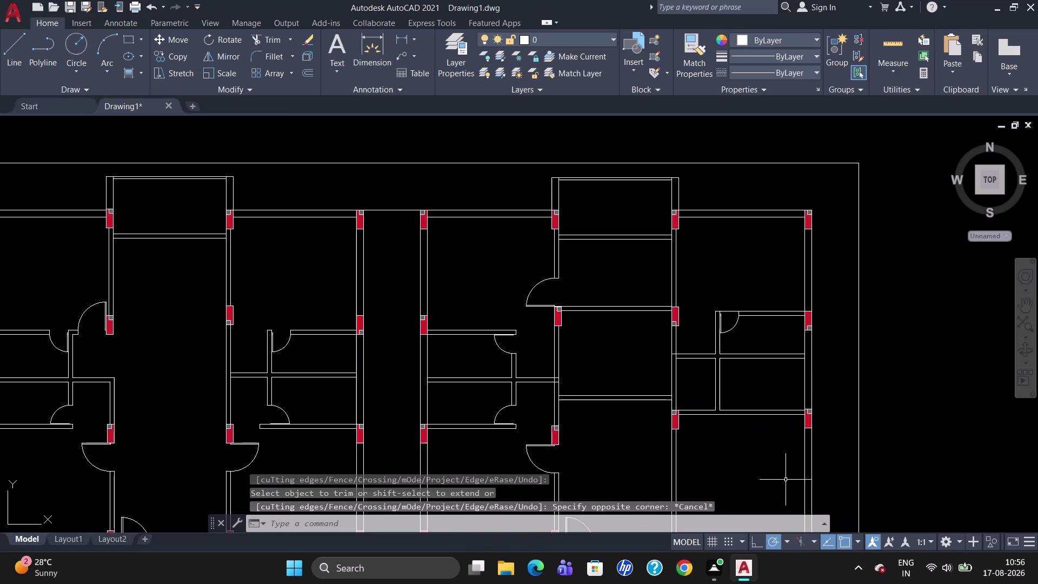
scroll(up, 3)
scroll(up, 3)
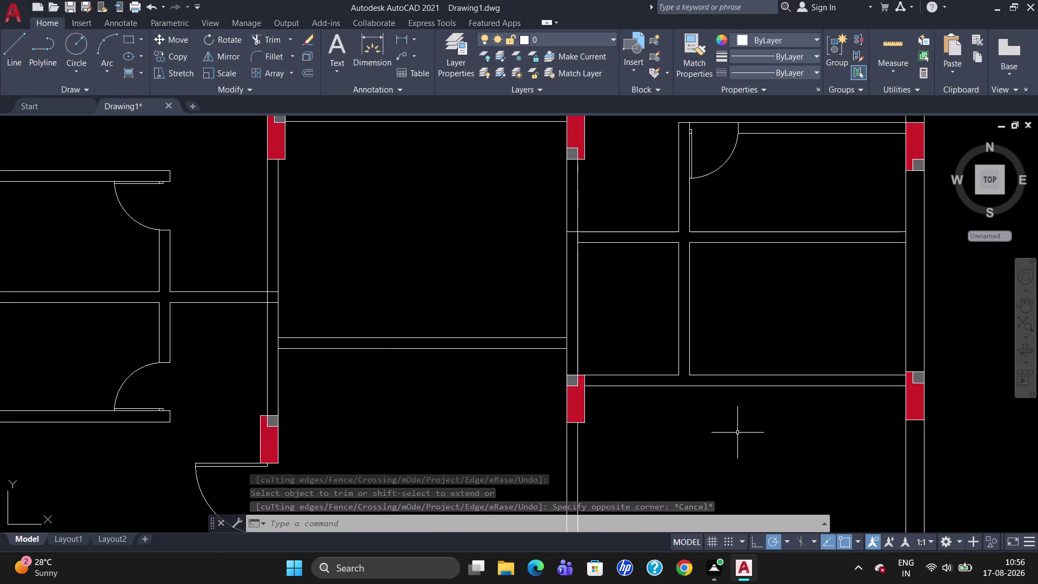
scroll(down, 3)
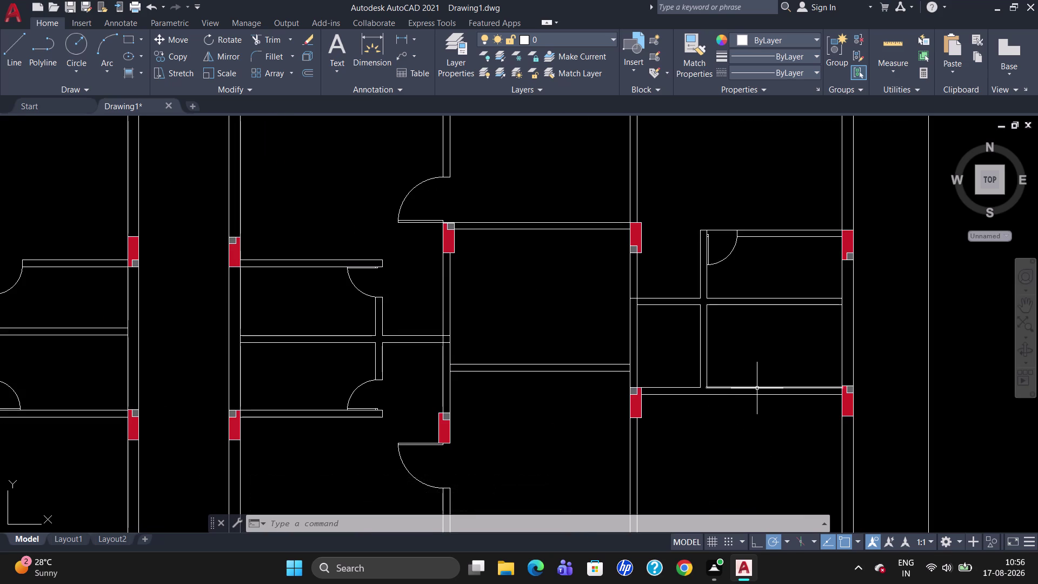
Start a line on the room's bottom wall and cancel it.
key(l)
key(Return)
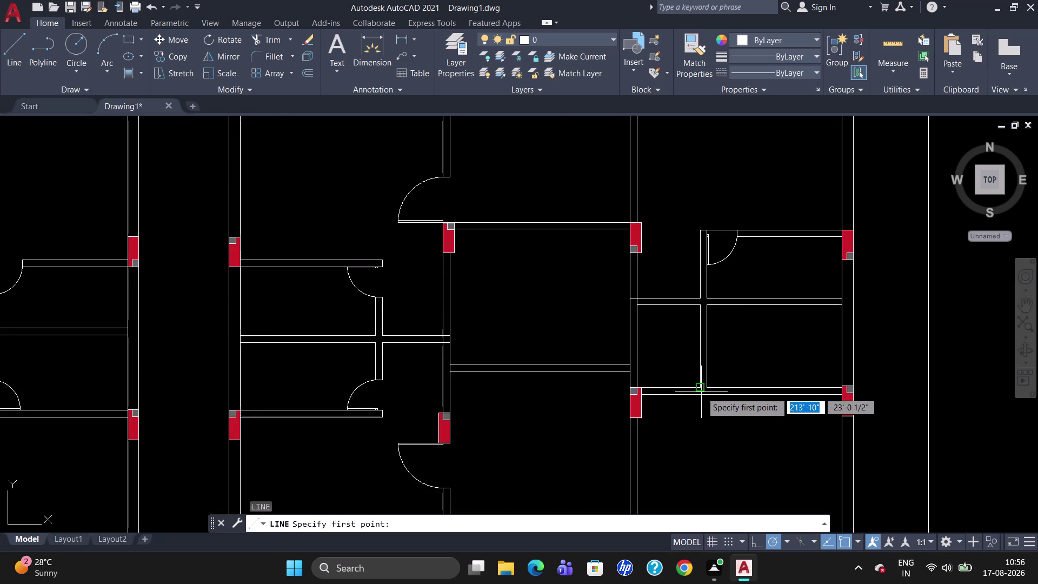
click(705, 386)
click(702, 387)
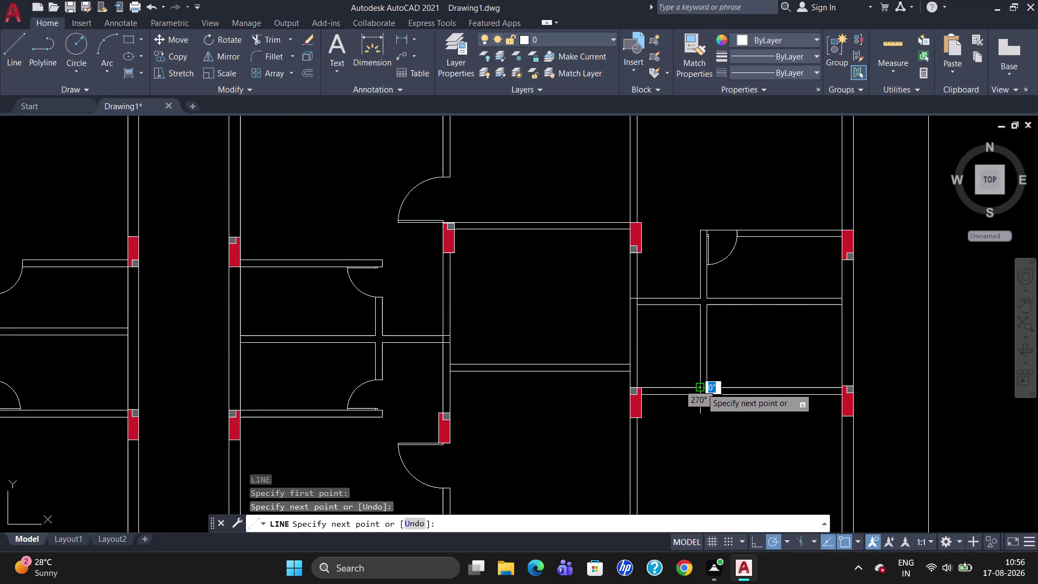
key(Escape)
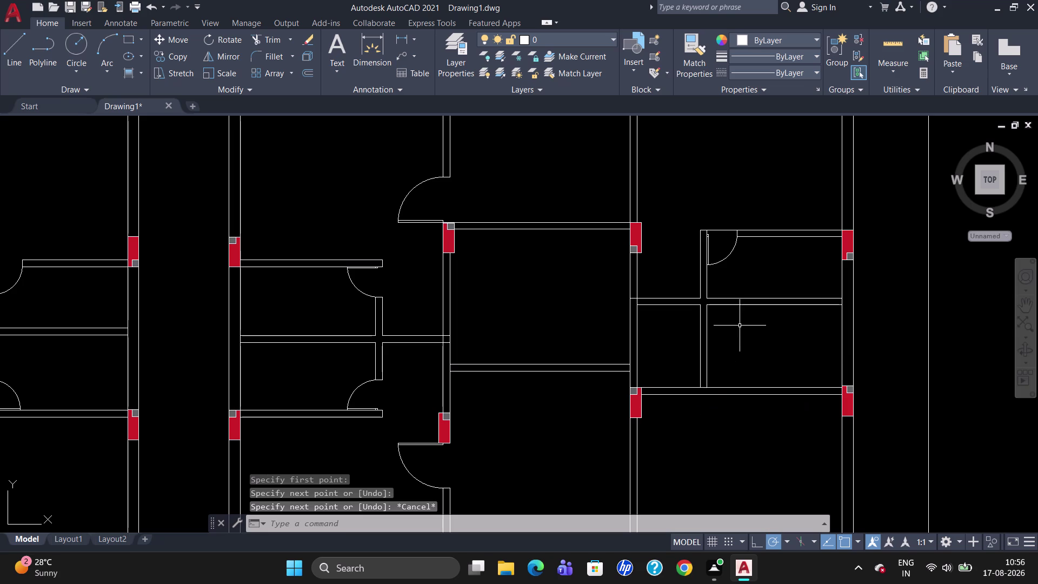
Trim away the wall line above the small room's door swing.
text(TR)
key(Return)
key(Return)
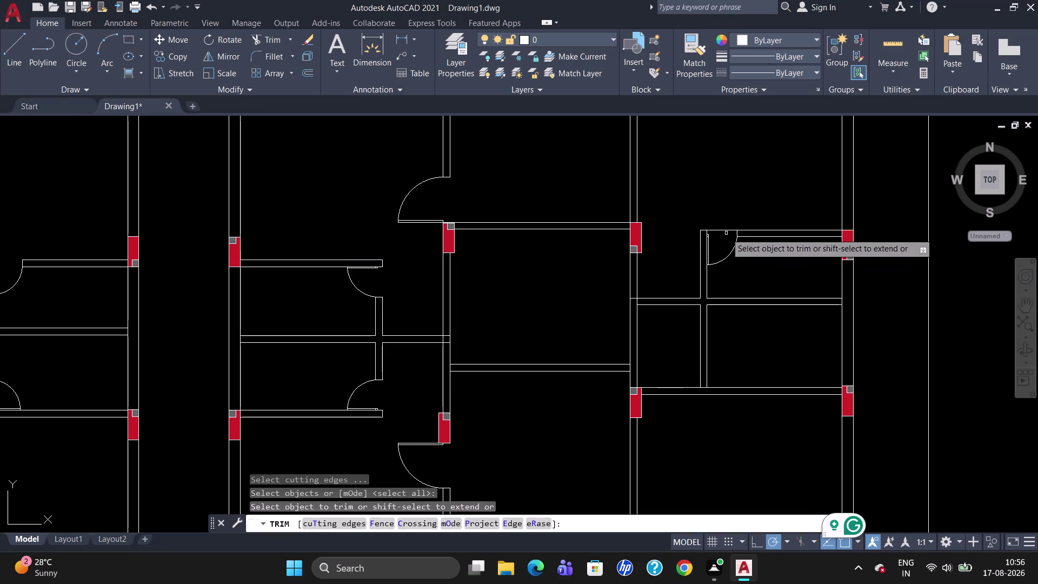
click(723, 228)
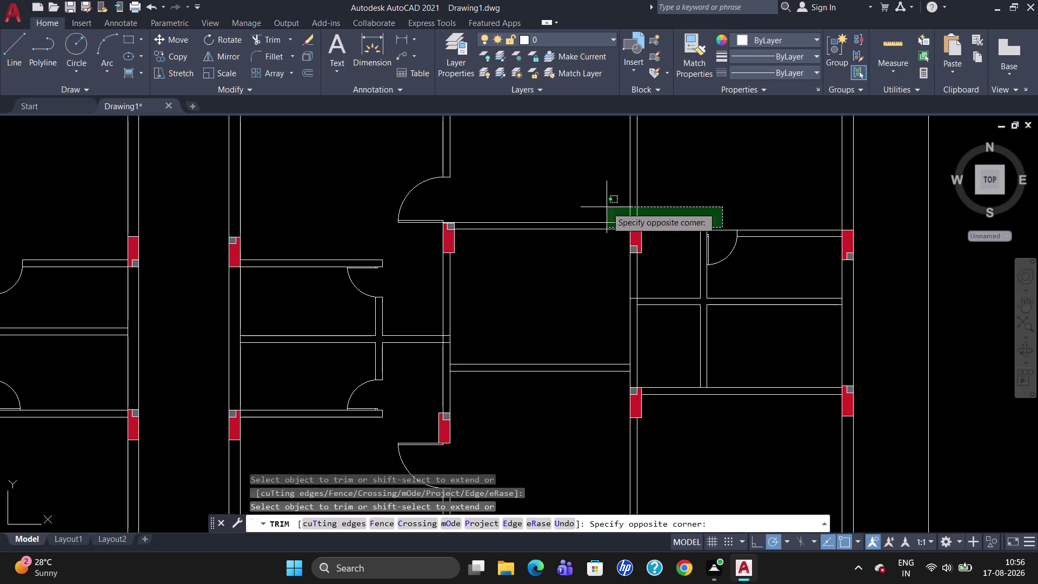
key(Escape)
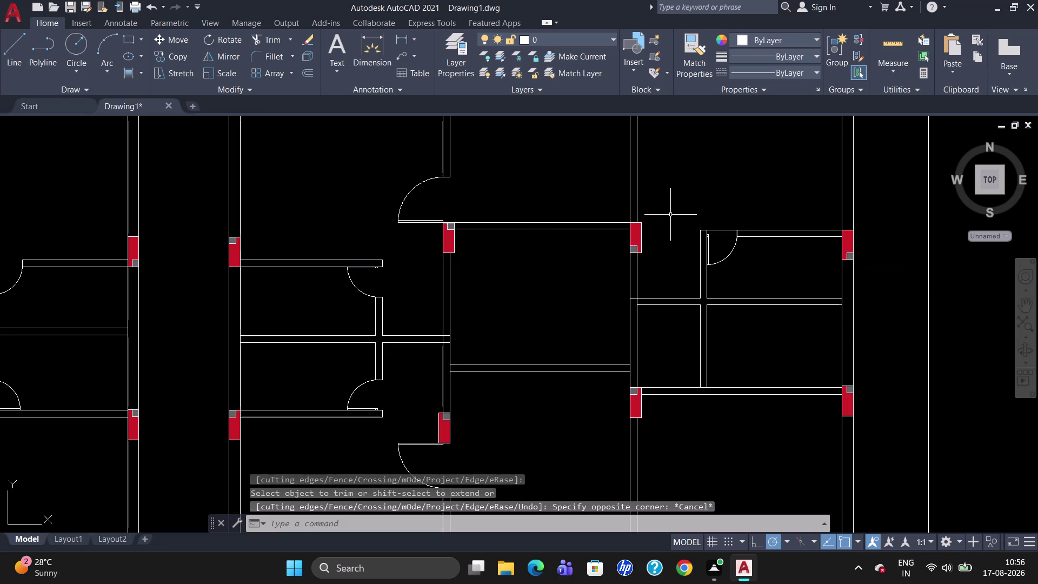
Erase the two parallel wall lines between the central columns and pick the next pair.
click(544, 222)
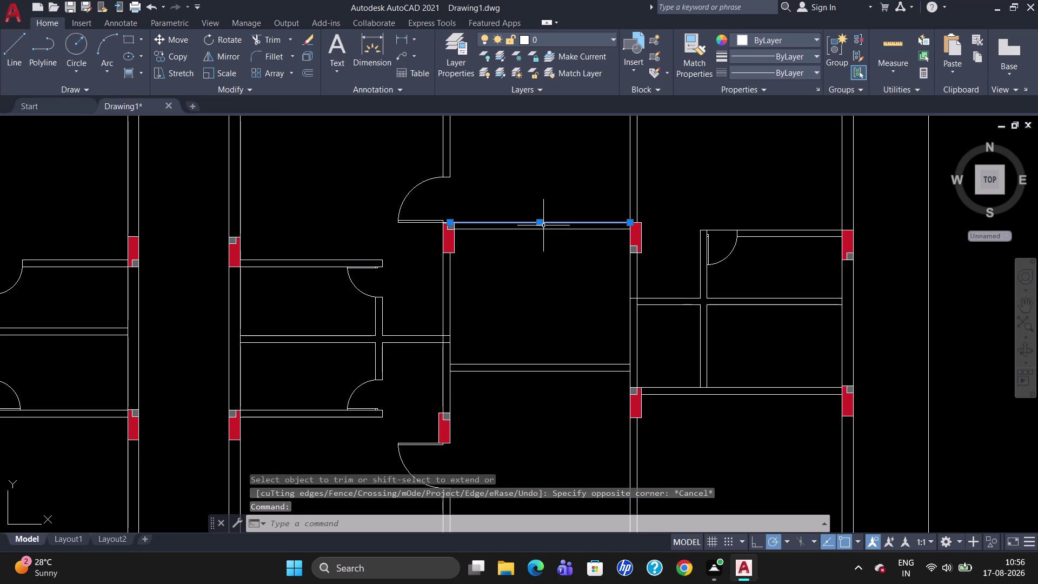
click(543, 232)
click(547, 230)
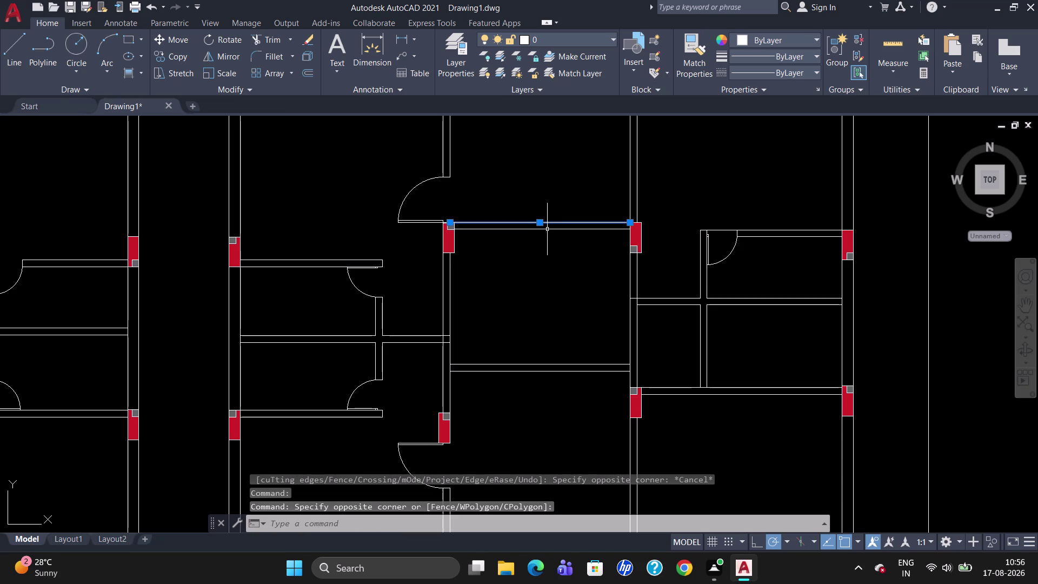
click(547, 229)
key(Delete)
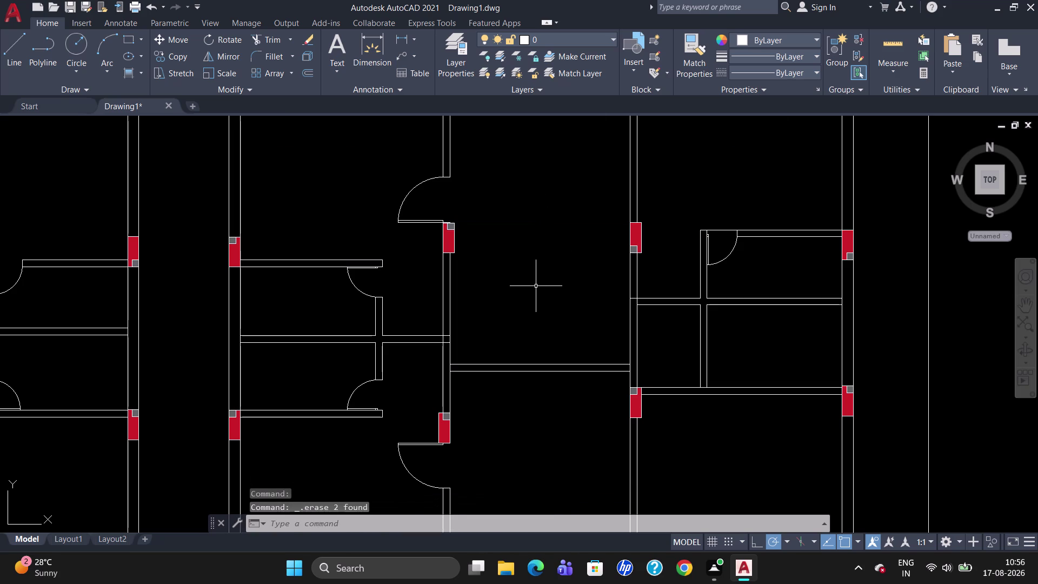
scroll(down, 3)
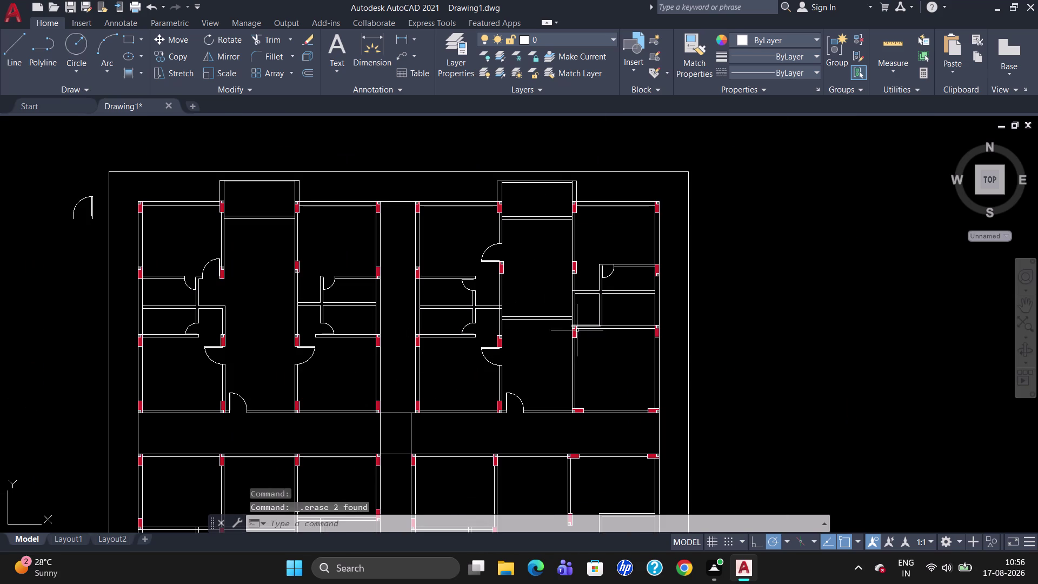
click(533, 314)
click(532, 317)
click(535, 321)
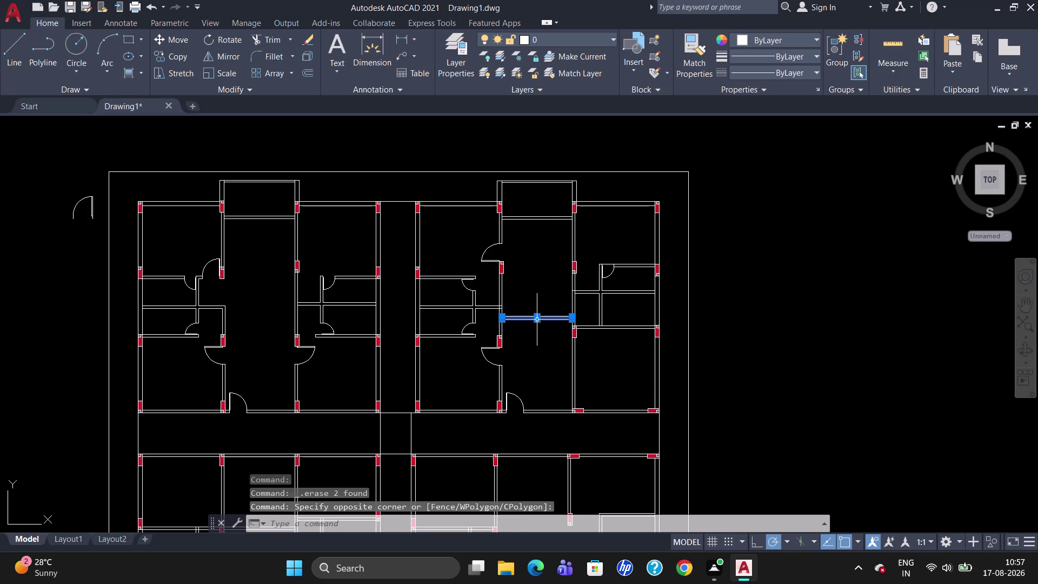
Erase the selected wall pair between the central column and the right-hand rooms.
key(Delete)
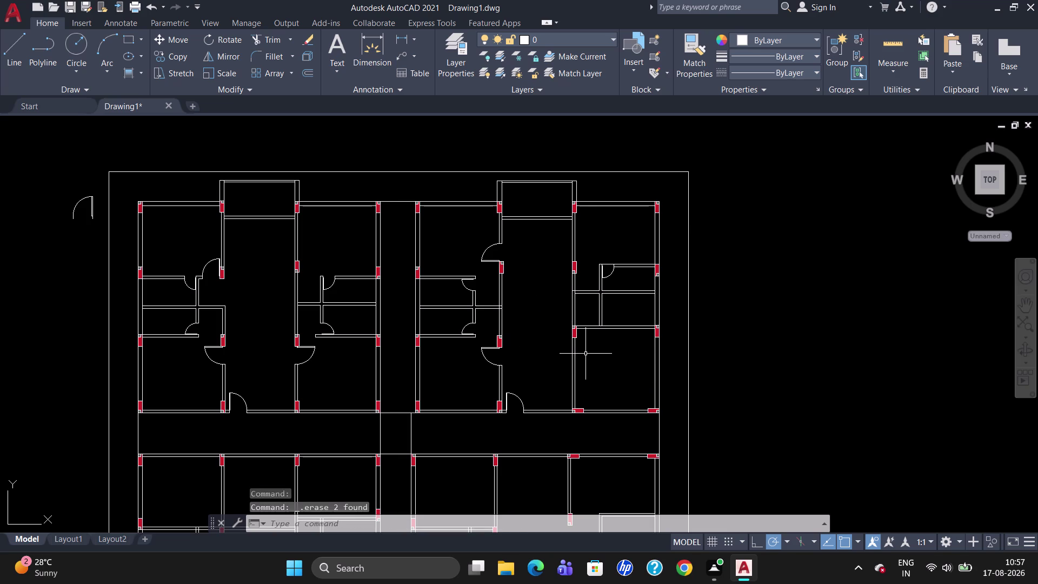
scroll(up, 3)
scroll(up, 3)
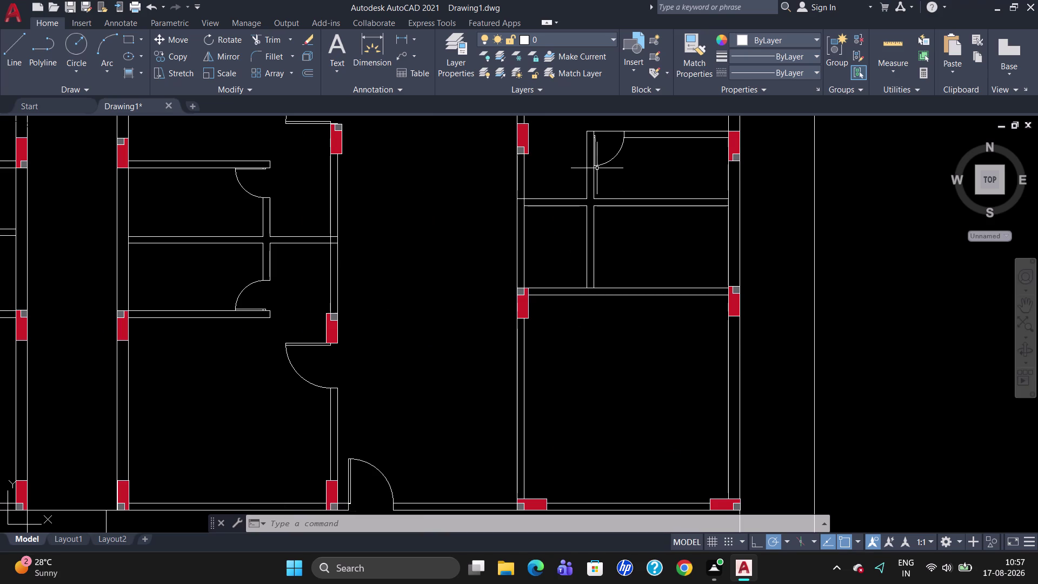
click(594, 156)
text(CO)
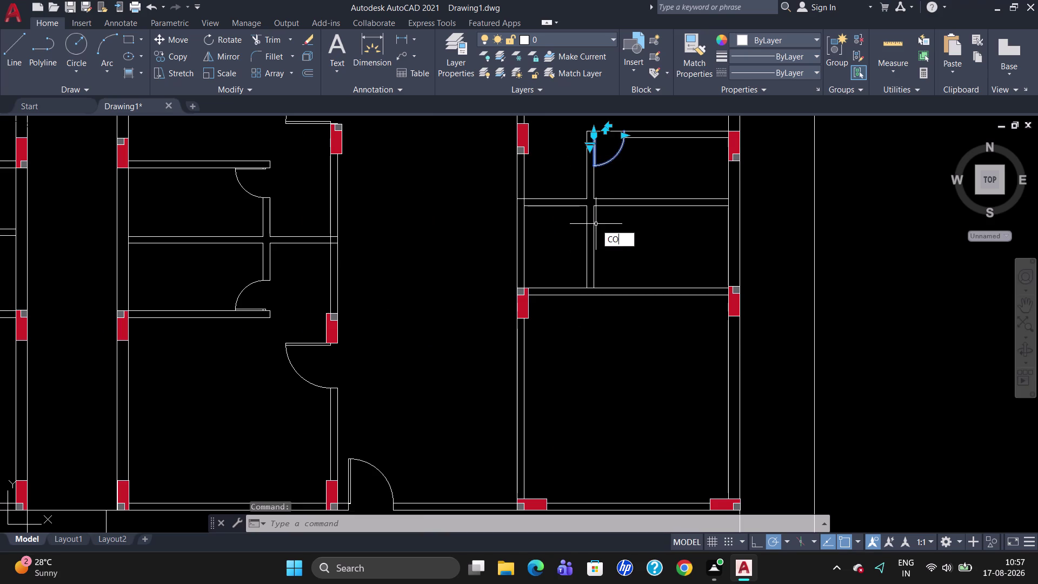
key(Return)
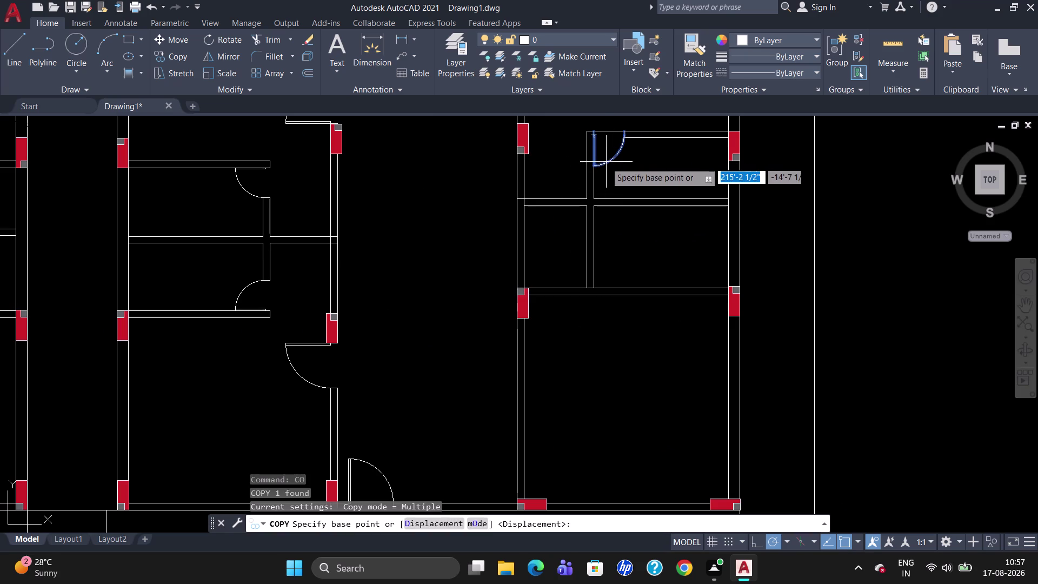
click(599, 162)
click(596, 383)
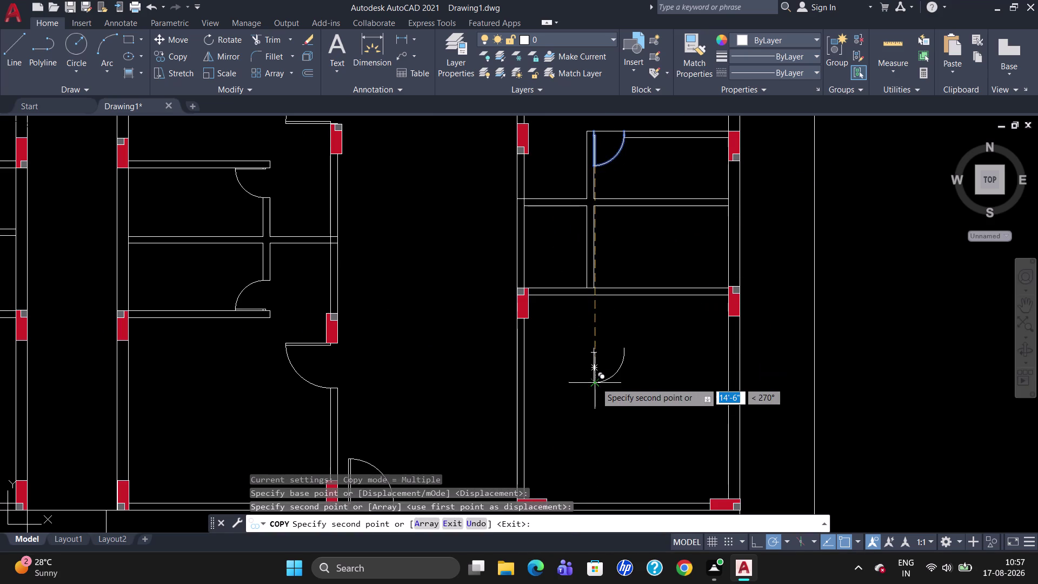
key(Escape)
key(t)
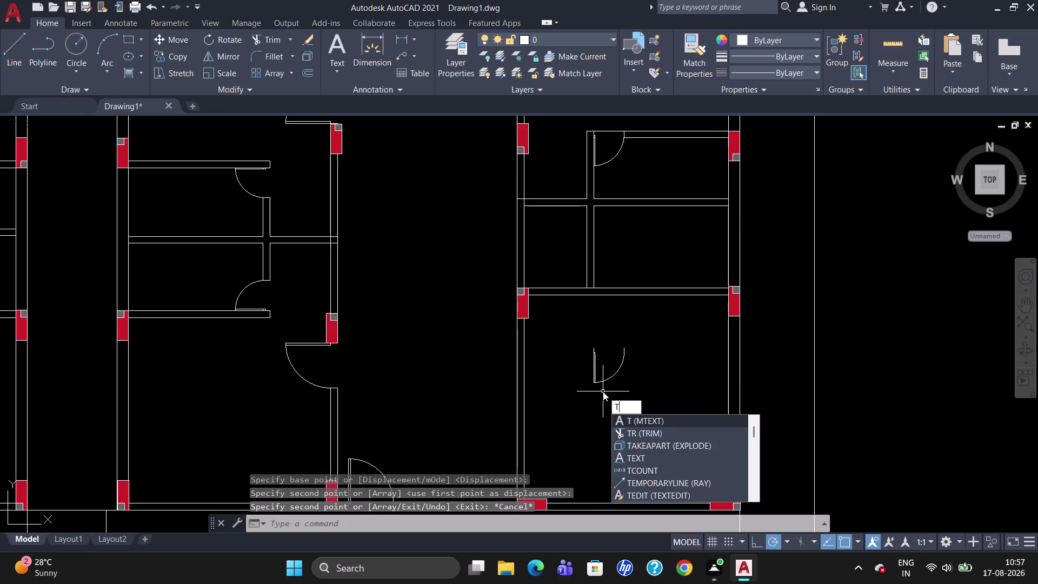
key(BackSpace)
text(RO)
key(Return)
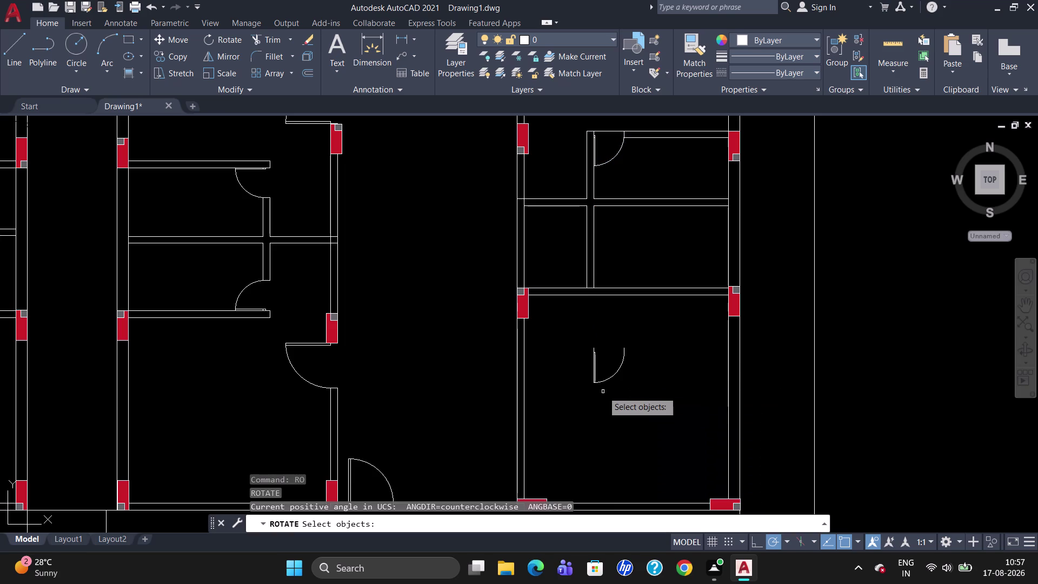
click(593, 375)
key(Return)
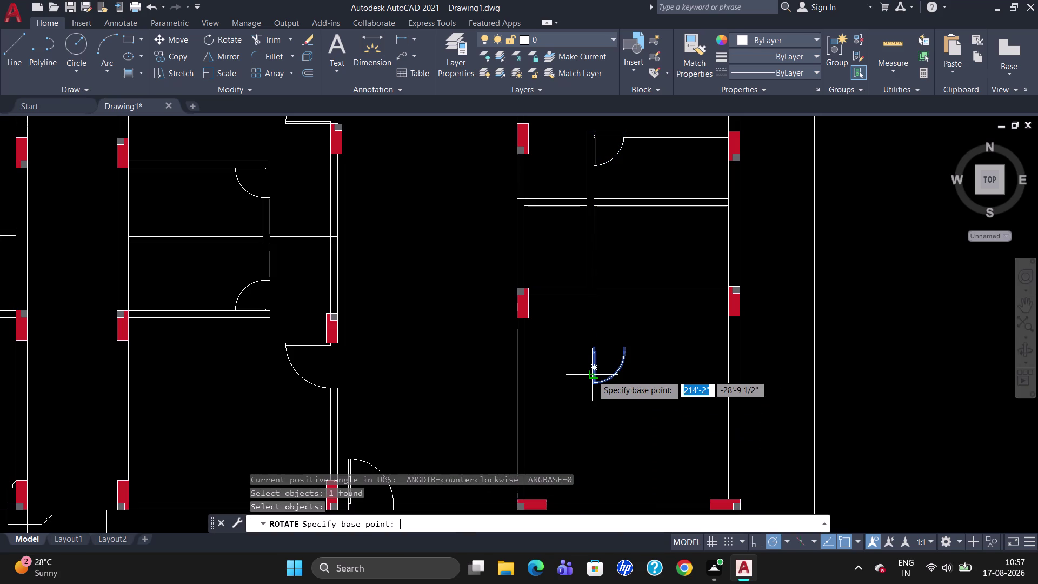
click(597, 389)
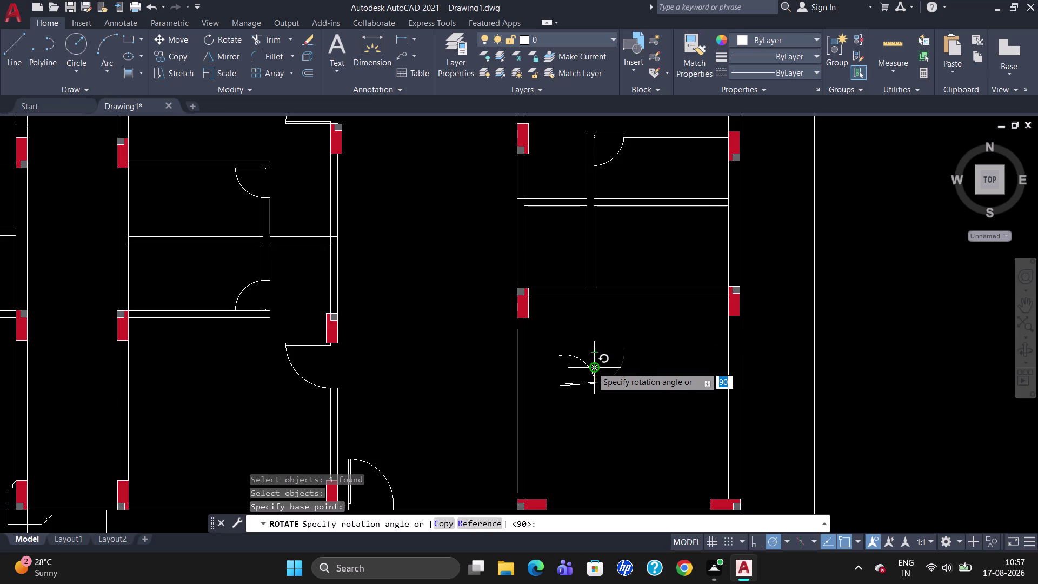
click(592, 366)
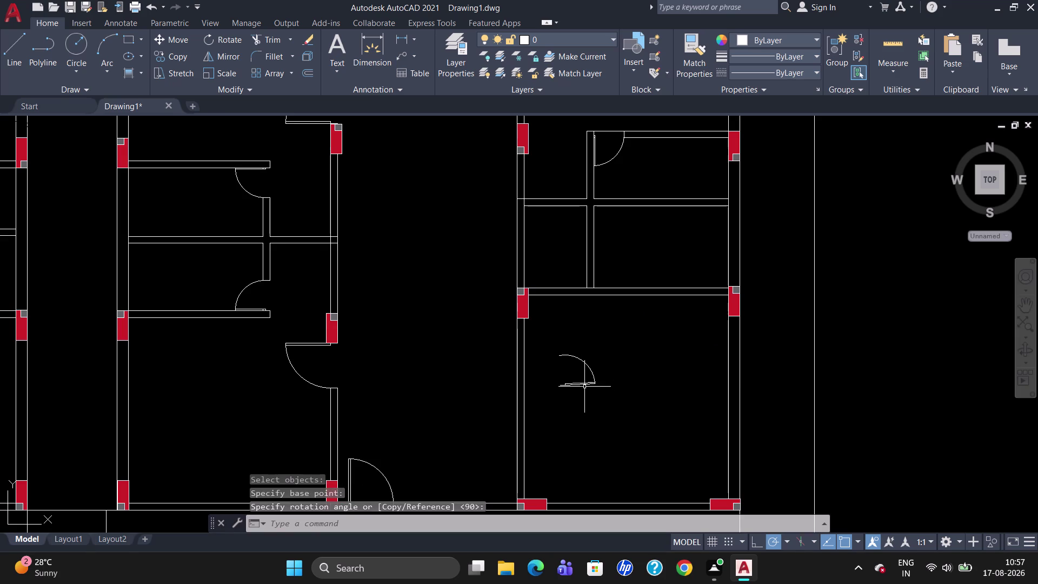
click(584, 385)
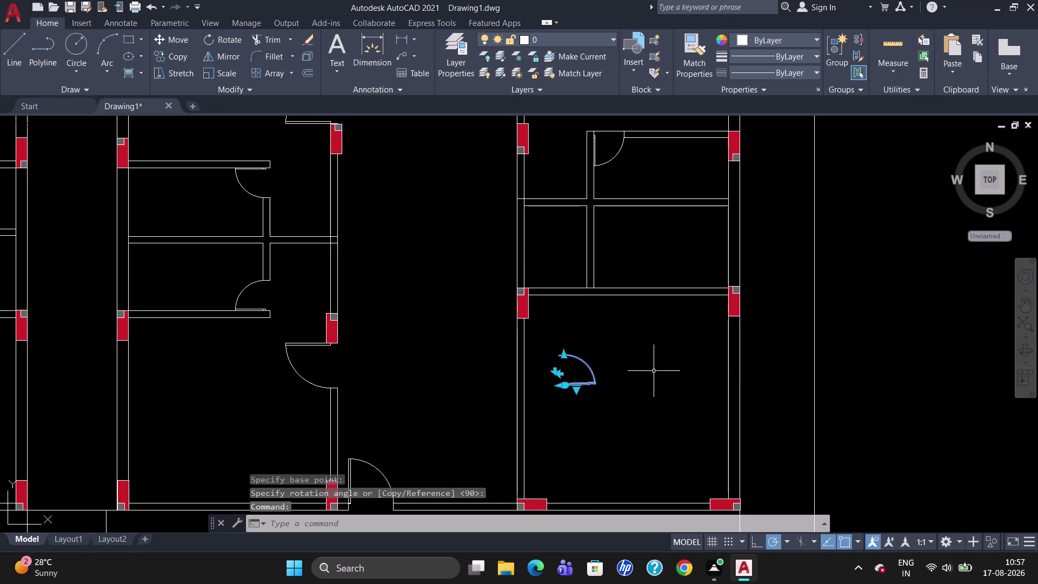
key(m)
key(Return)
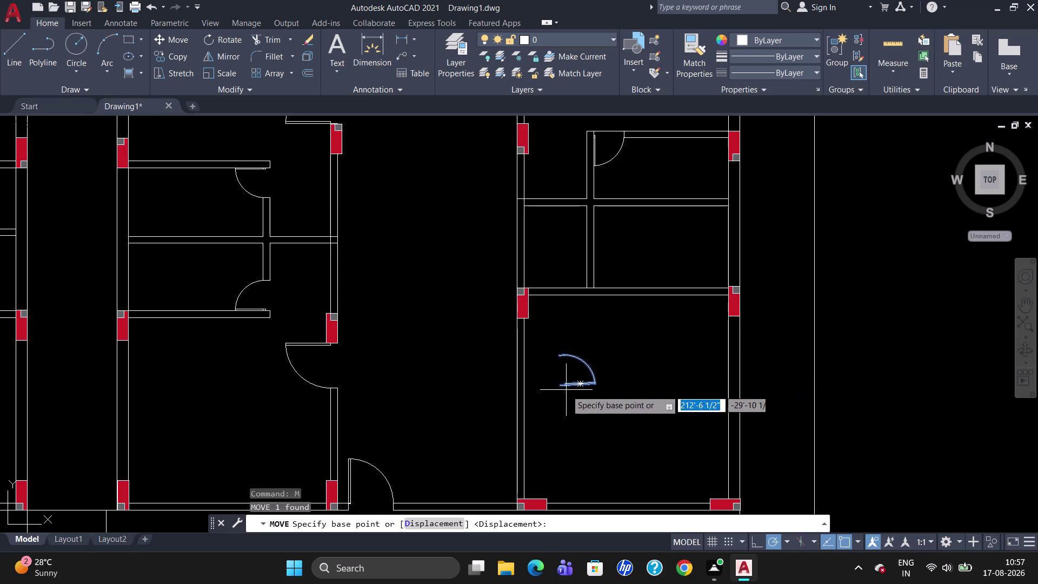
click(561, 384)
scroll(up, 3)
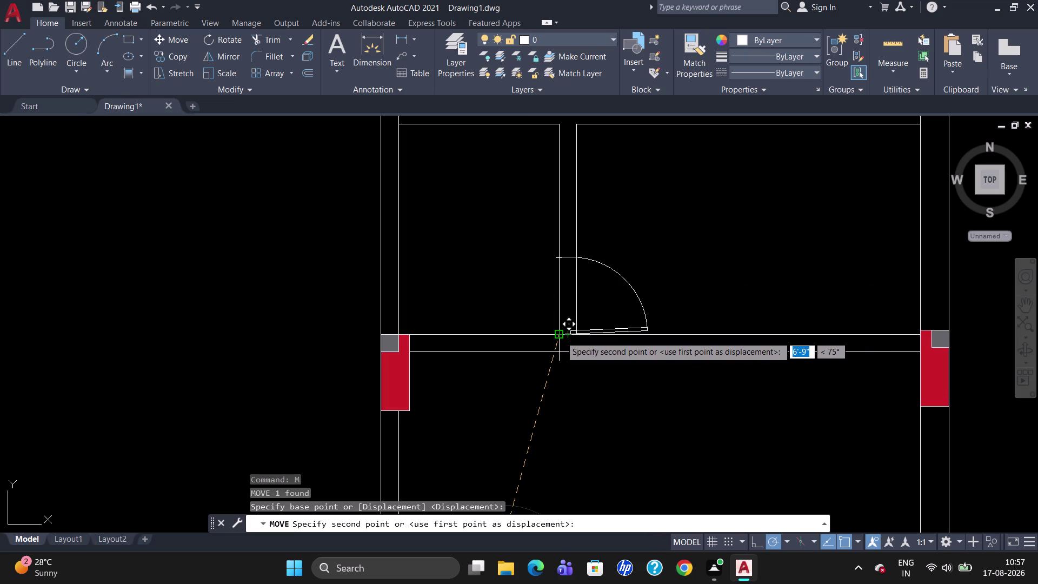
click(562, 335)
click(606, 329)
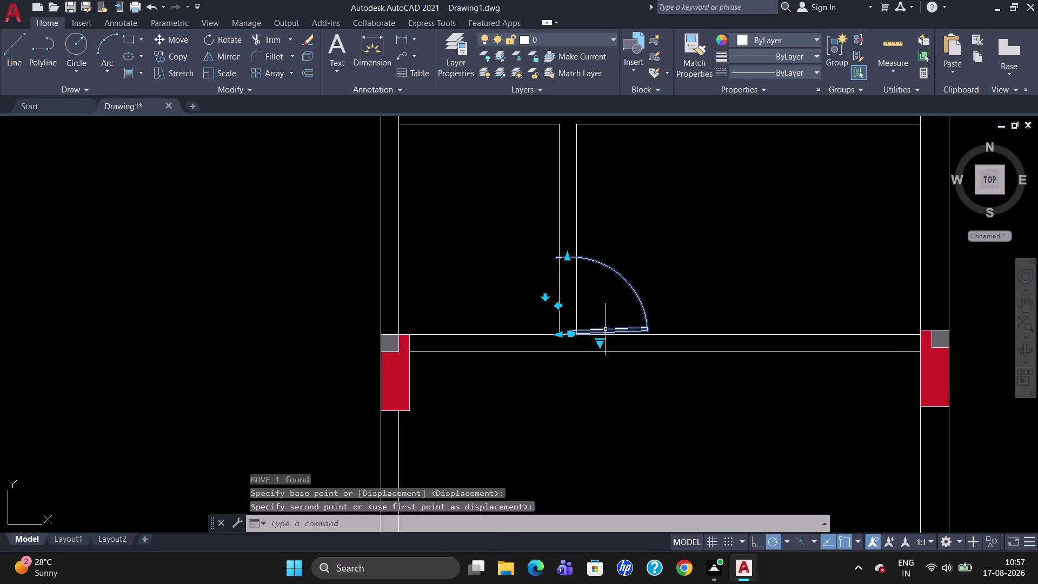
key(Escape)
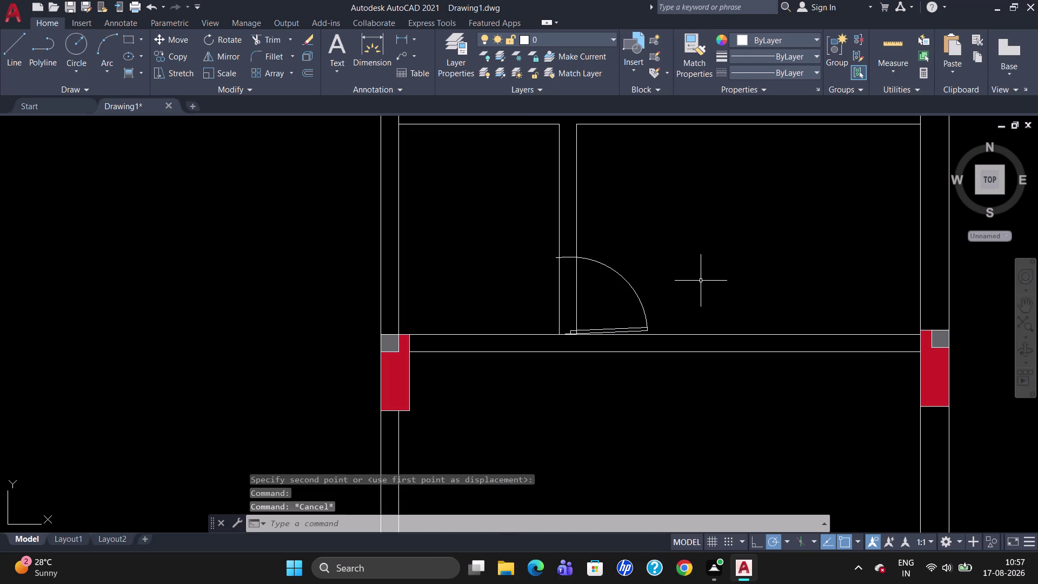
click(634, 328)
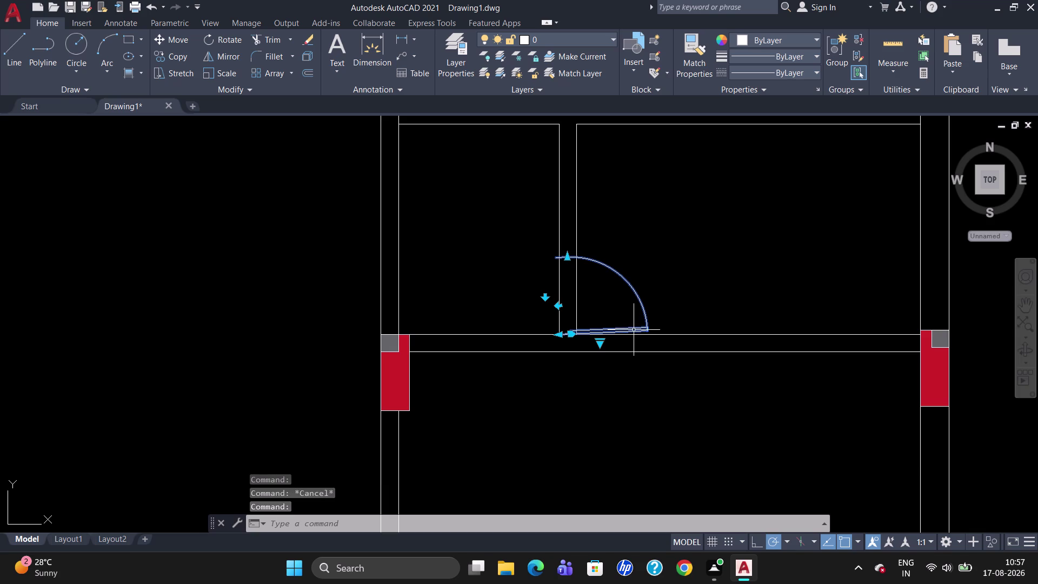
key(Delete)
scroll(down, 3)
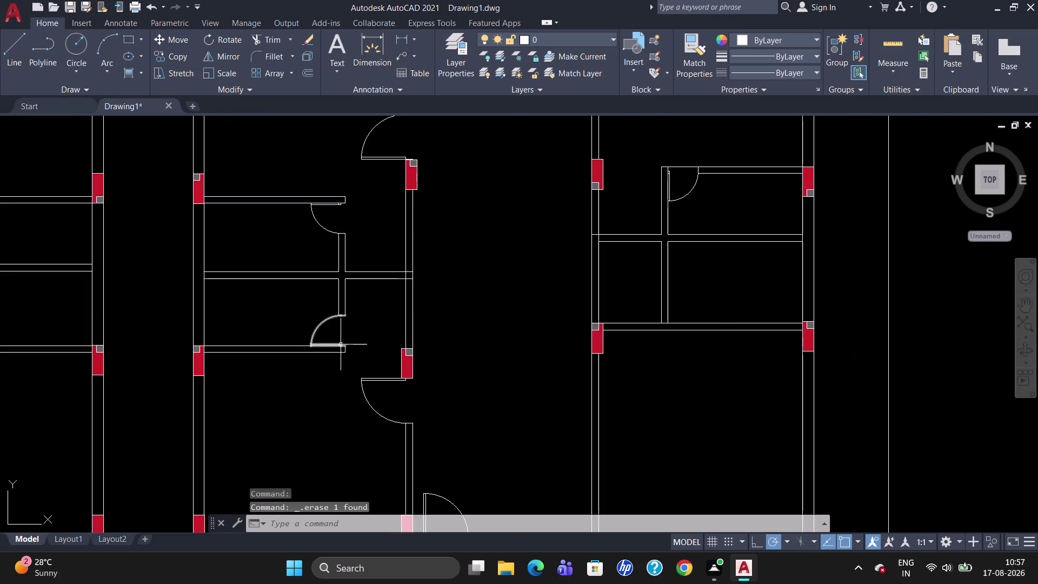
Copy the left unit's door swing, based at its corner, into the right unit's lower room.
click(323, 324)
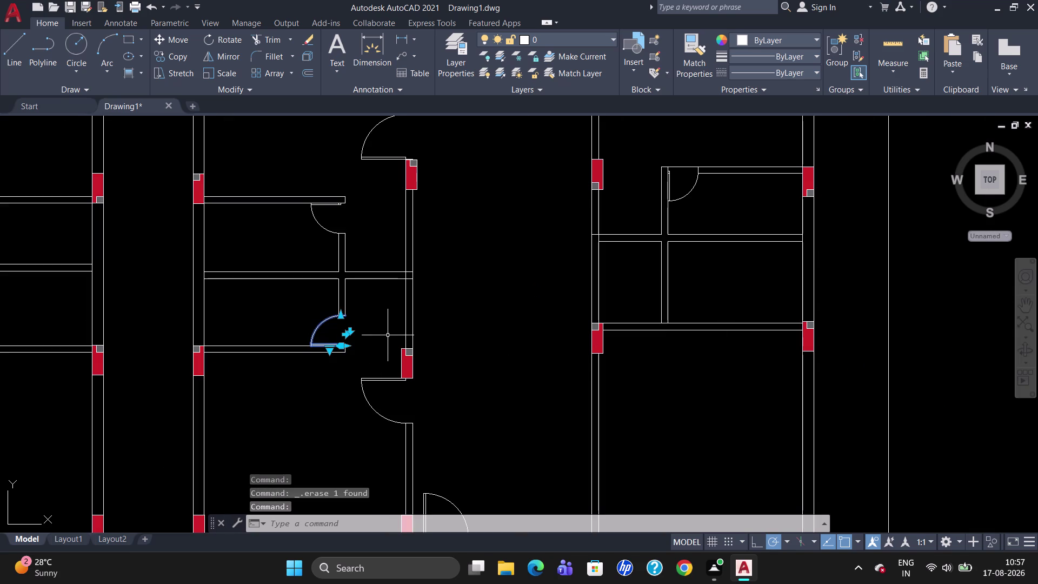
text(CO)
key(Return)
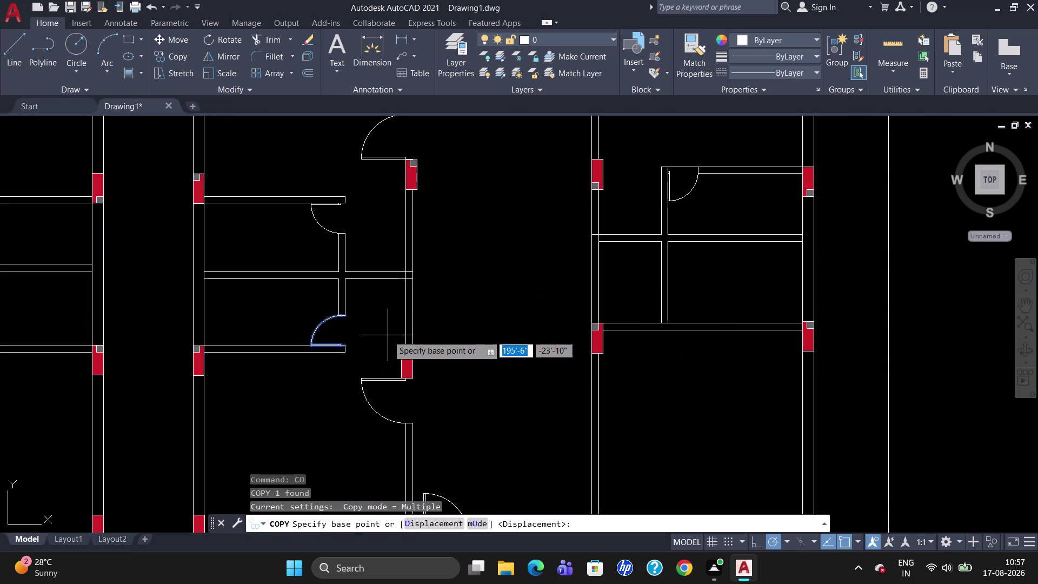
click(348, 342)
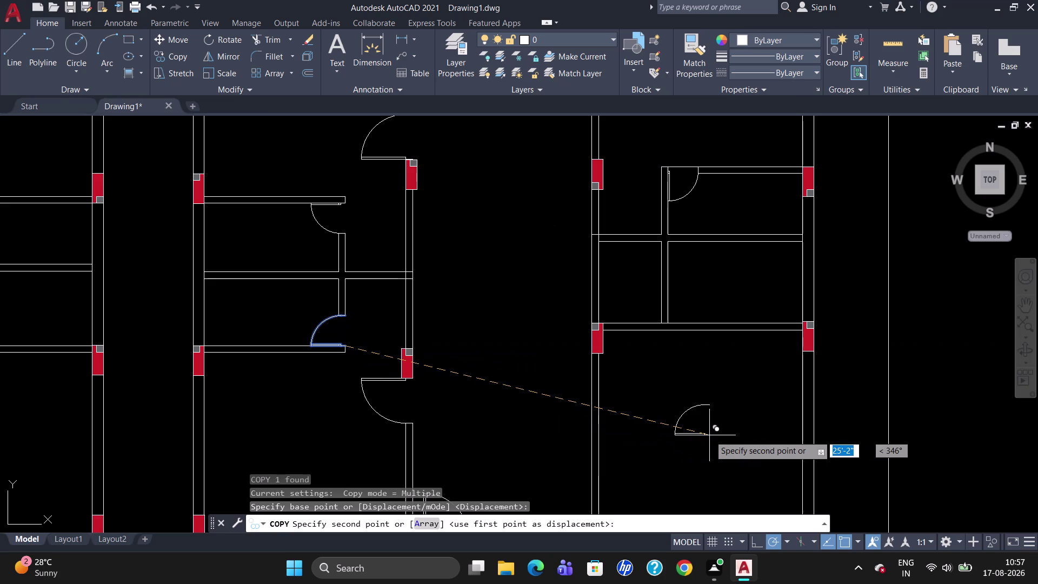
click(709, 435)
key(Escape)
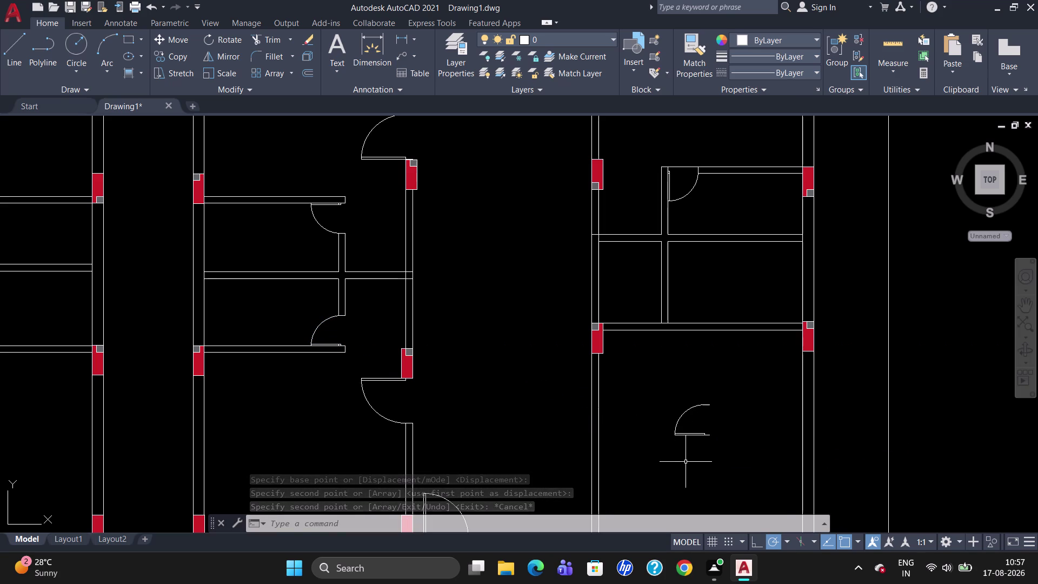
Mirror the copied door swing across a horizontal line below it, erasing the original.
text(MI)
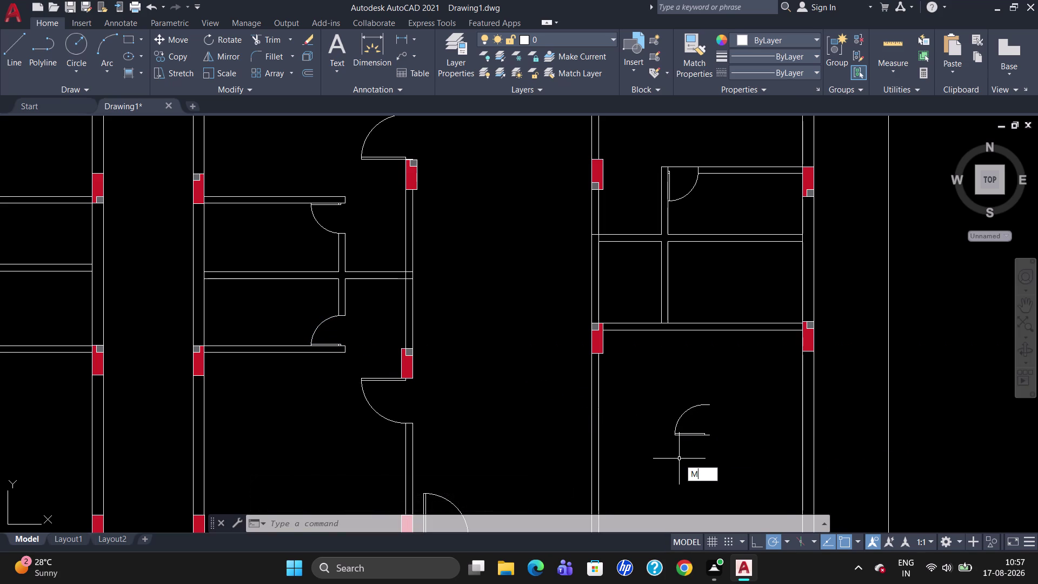
key(Return)
click(693, 436)
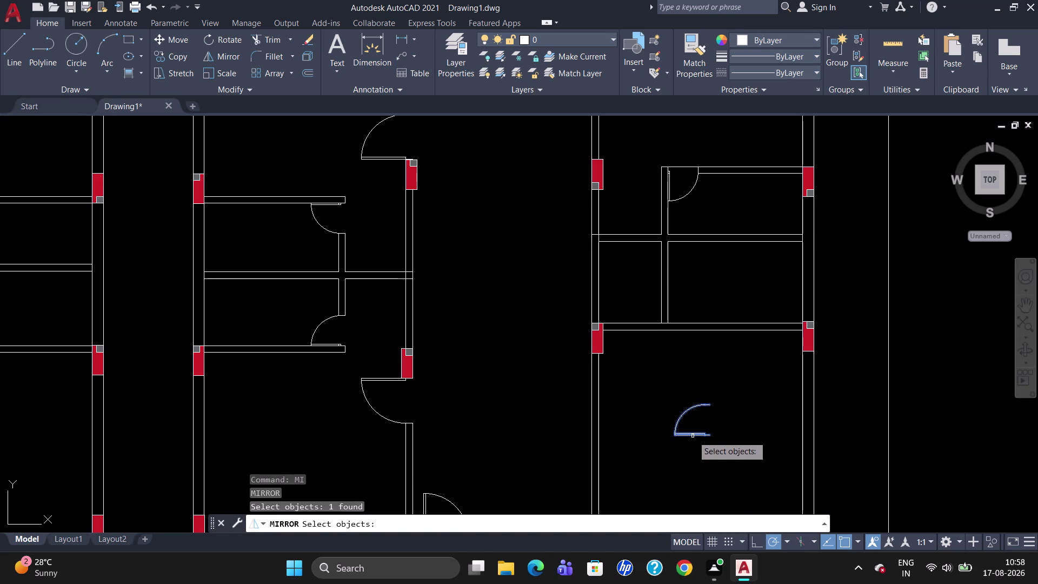
key(Return)
drag(659, 459, 711, 462)
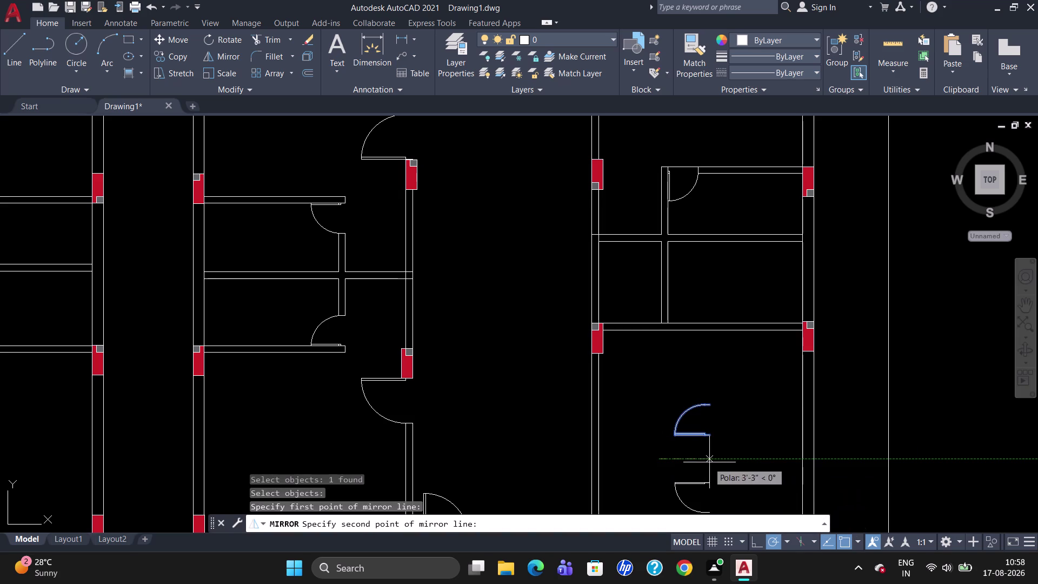
drag(711, 463, 764, 455)
click(764, 454)
drag(793, 488, 792, 487)
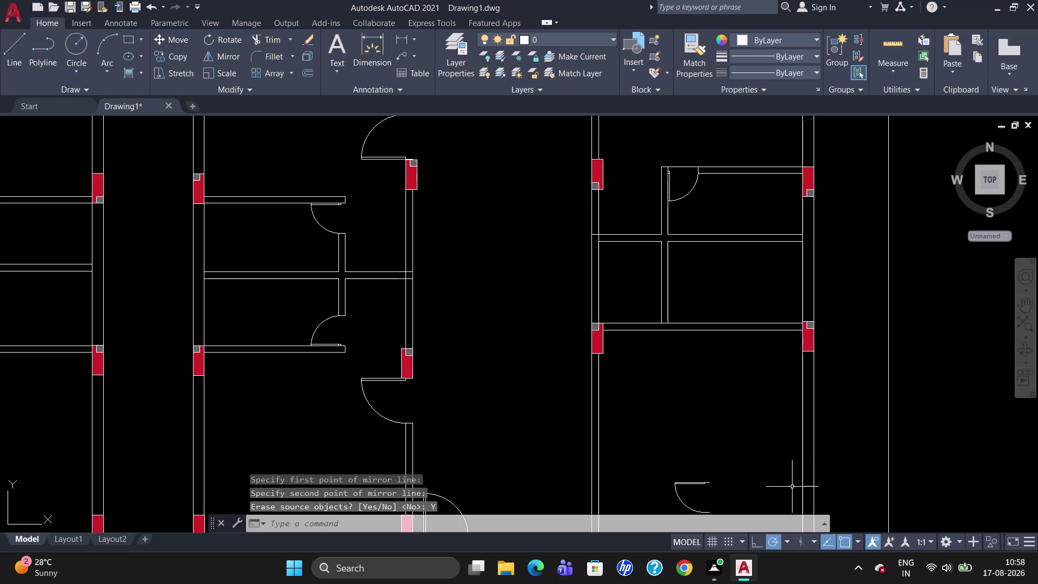
drag(792, 486, 764, 455)
click(675, 482)
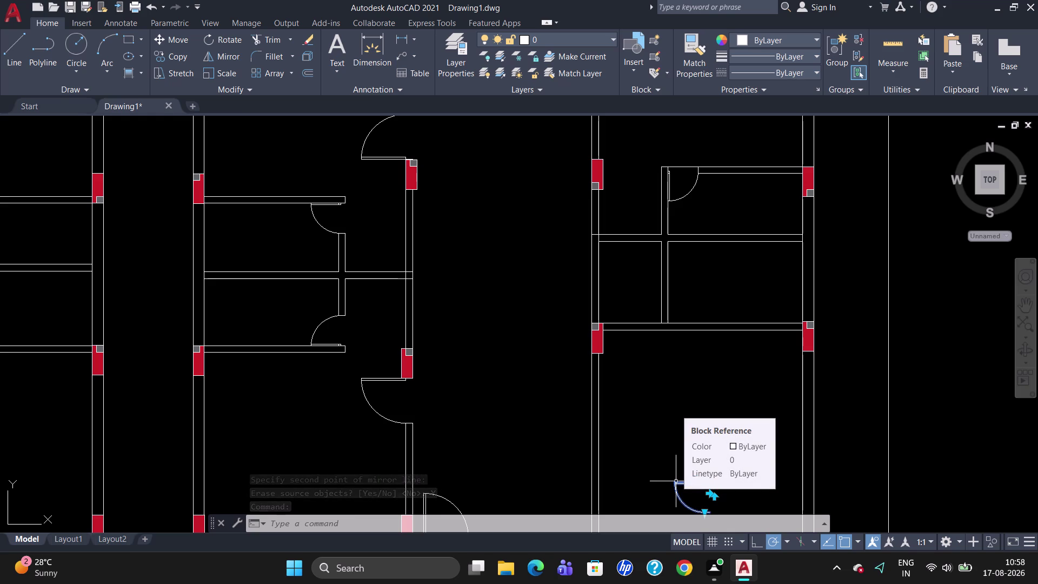
Rotate the mirrored door swing 180 degrees about its hinge.
text(RO)
key(Return)
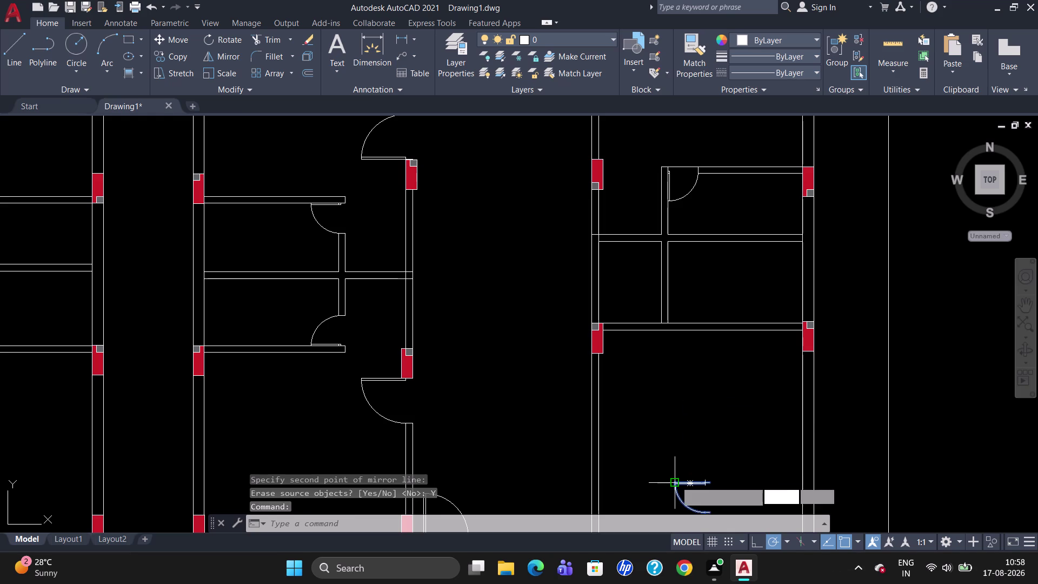
click(676, 480)
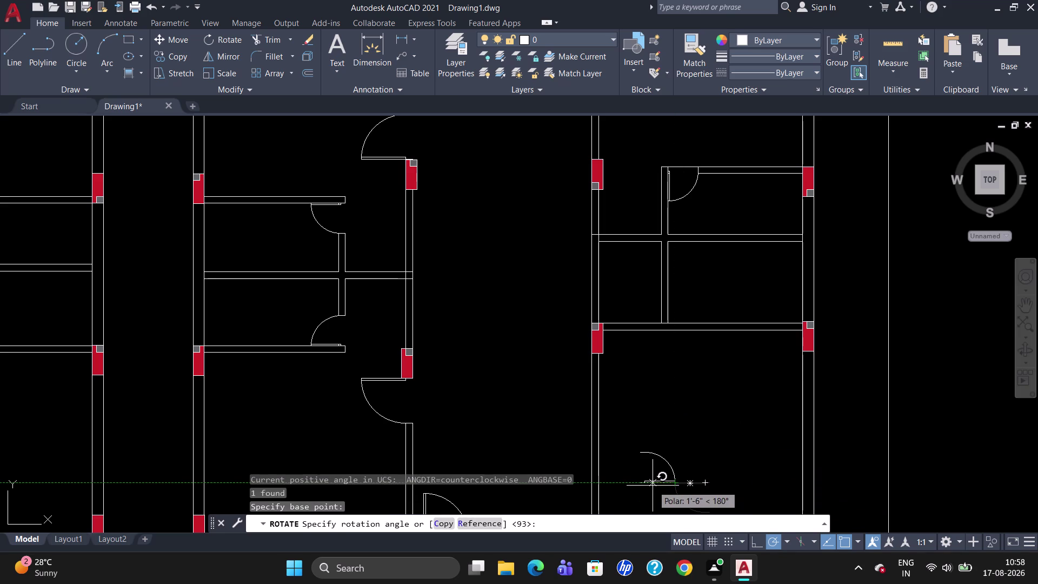
click(653, 485)
click(667, 484)
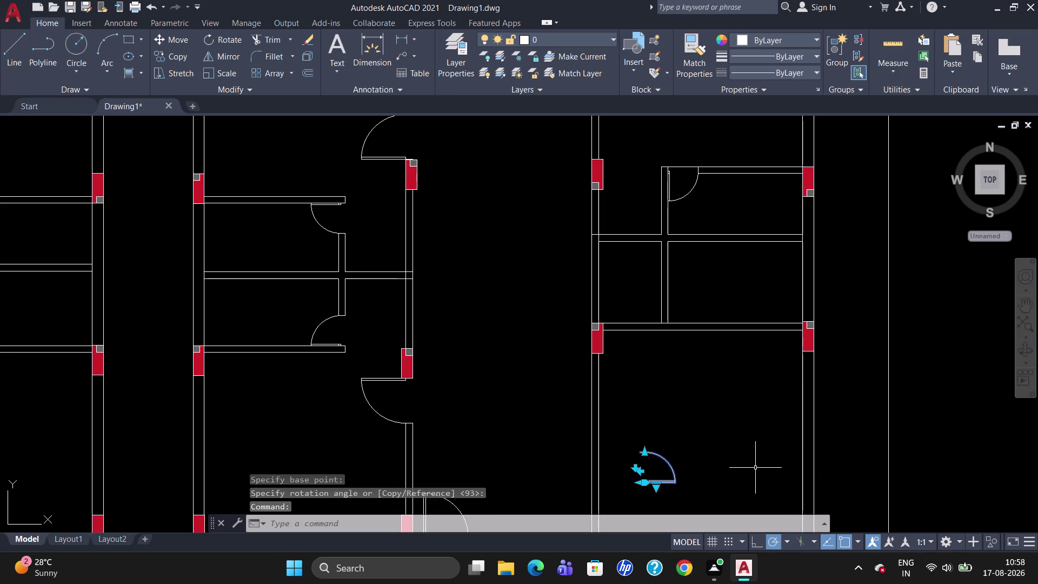
key(m)
key(Return)
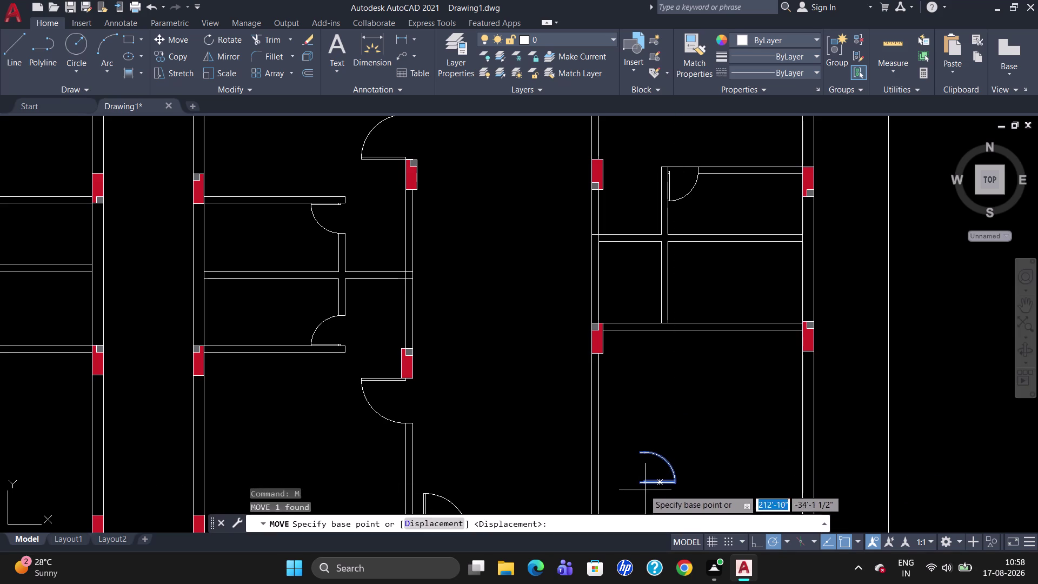
Move the door swing from its corner into the wall opening.
click(640, 484)
scroll(up, 3)
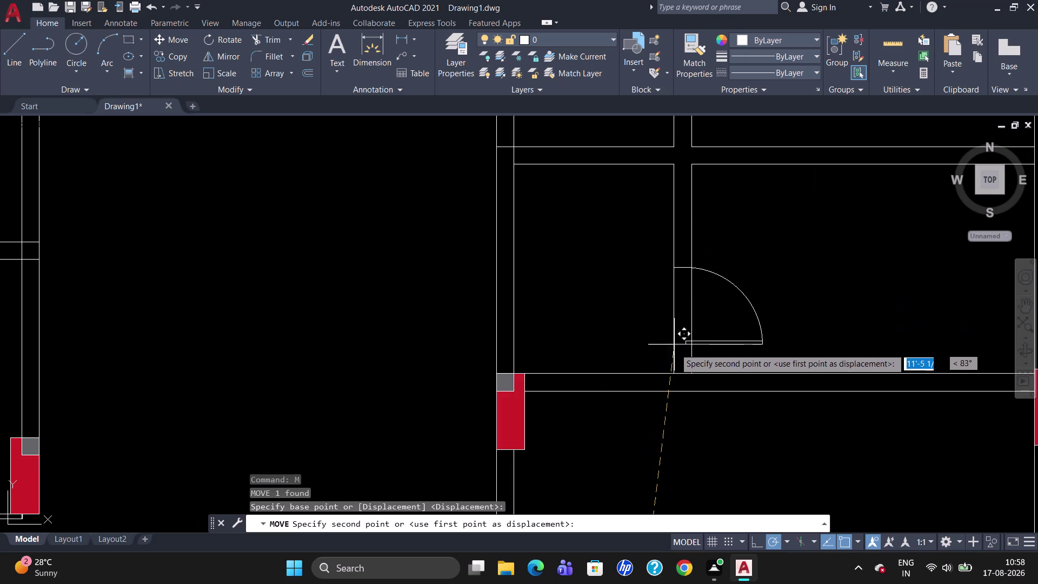
click(674, 372)
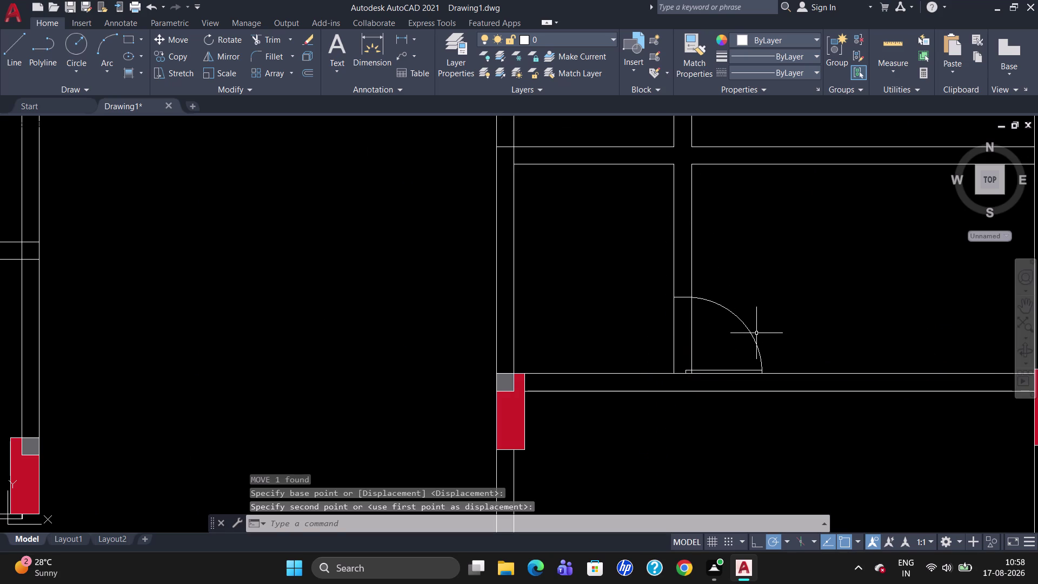
Trim the two wall line pieces crossing the doorway.
text(TR)
key(Return)
key(Return)
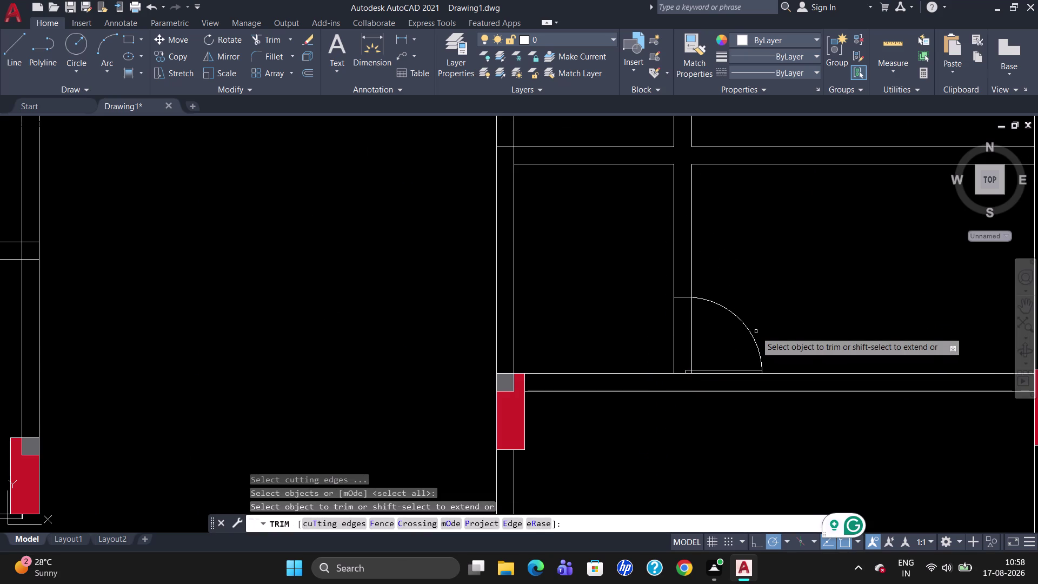
click(693, 340)
click(672, 340)
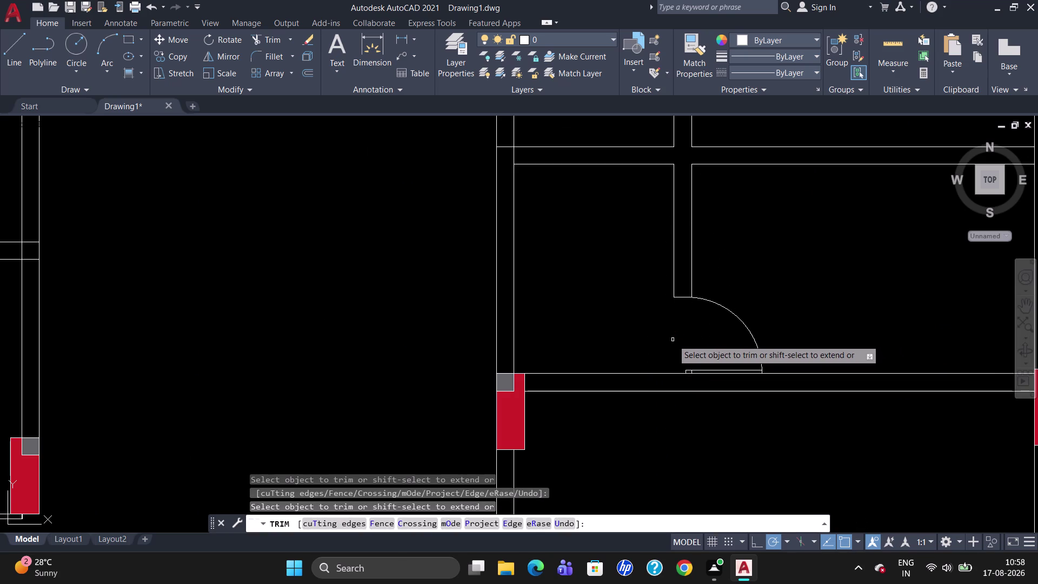
scroll(down, 3)
key(Escape)
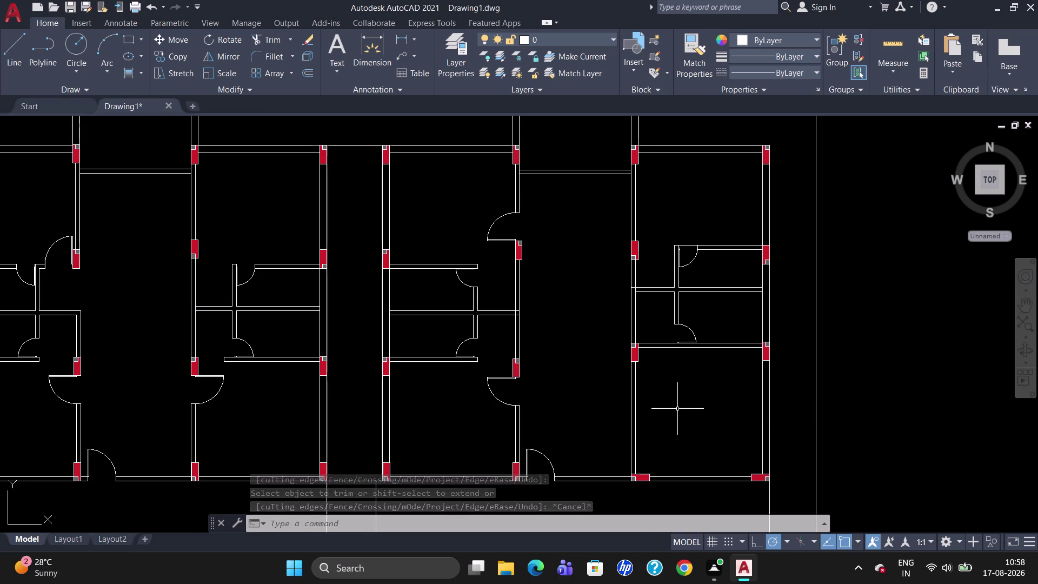
Select the door swing near the column, then cancel that selection.
scroll(down, 3)
scroll(up, 3)
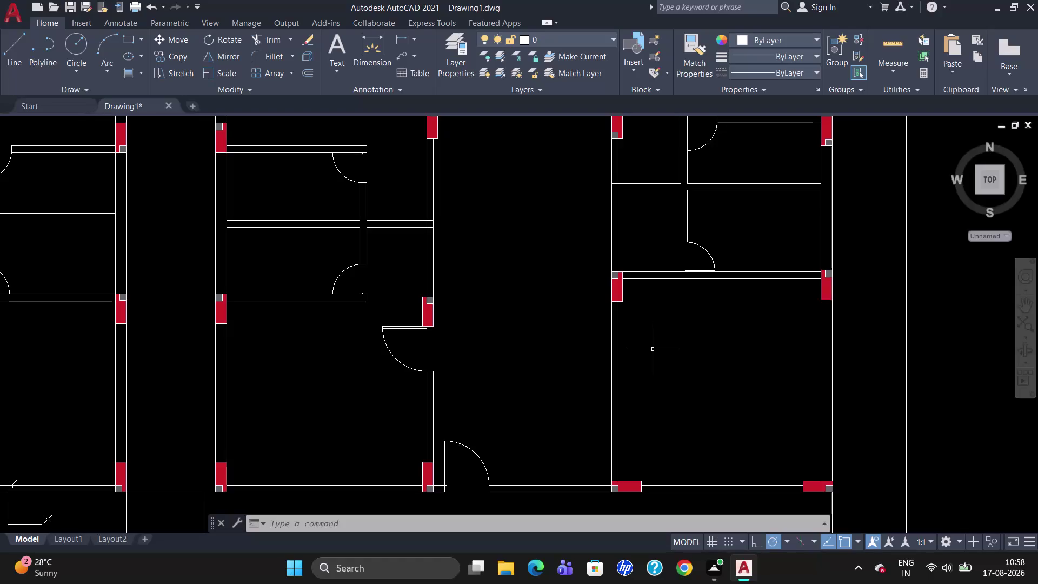
scroll(up, 3)
scroll(down, 3)
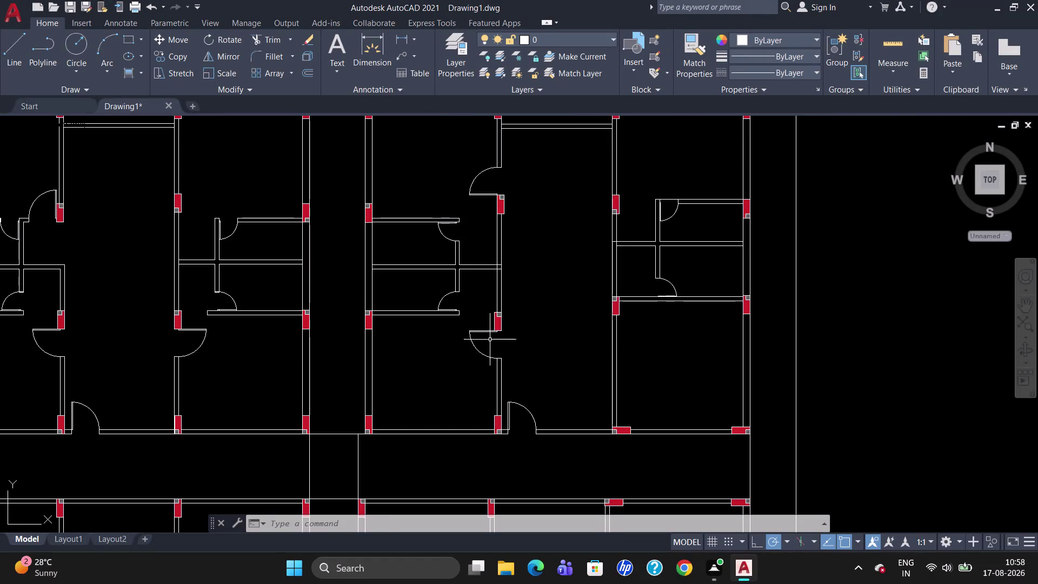
click(484, 332)
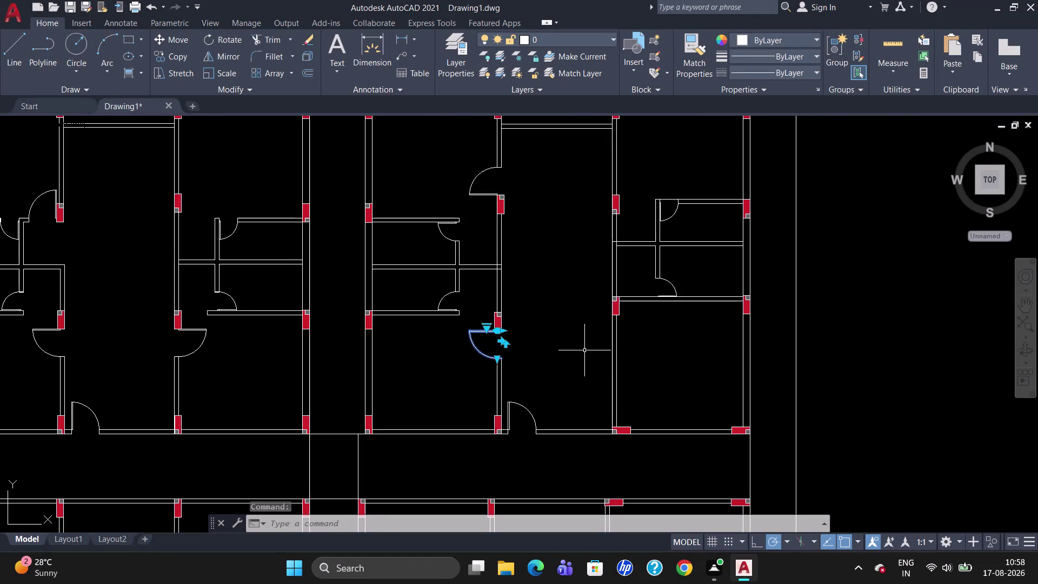
text(CO)
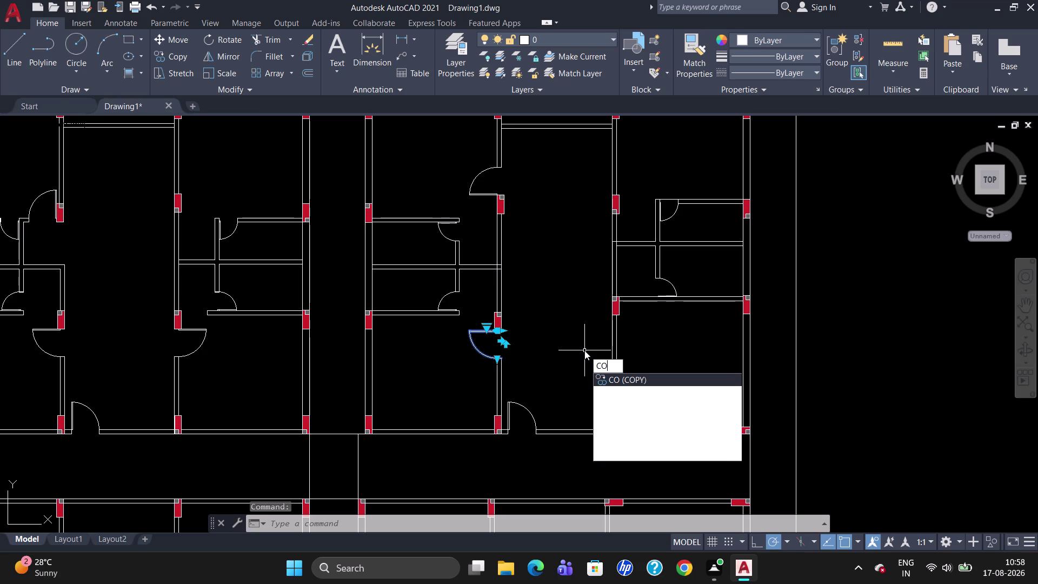
key(Escape)
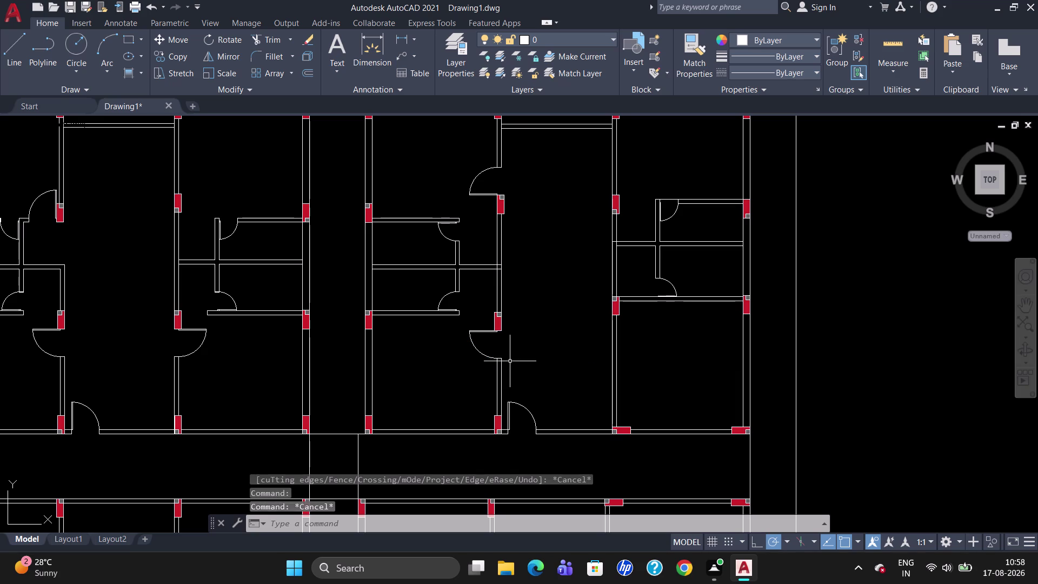
Copy a left-unit door swing into the opening beside the right unit's red column.
click(191, 328)
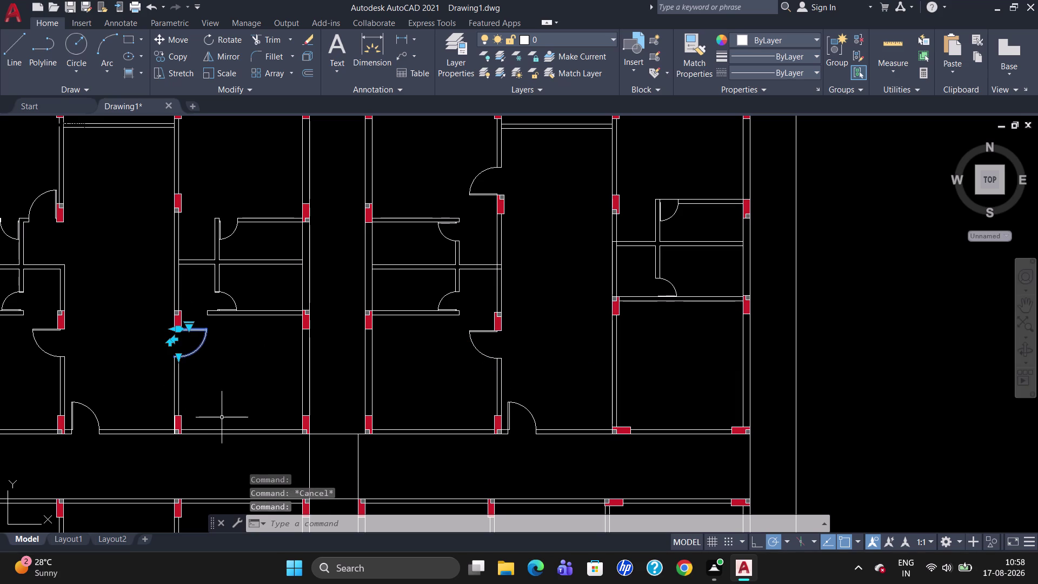
text(CO)
key(Return)
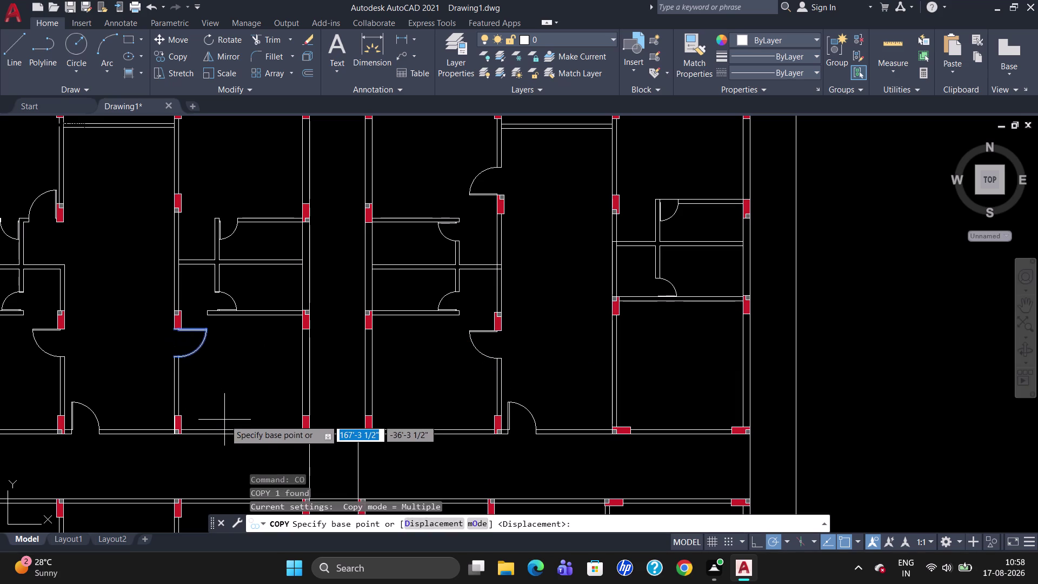
click(173, 331)
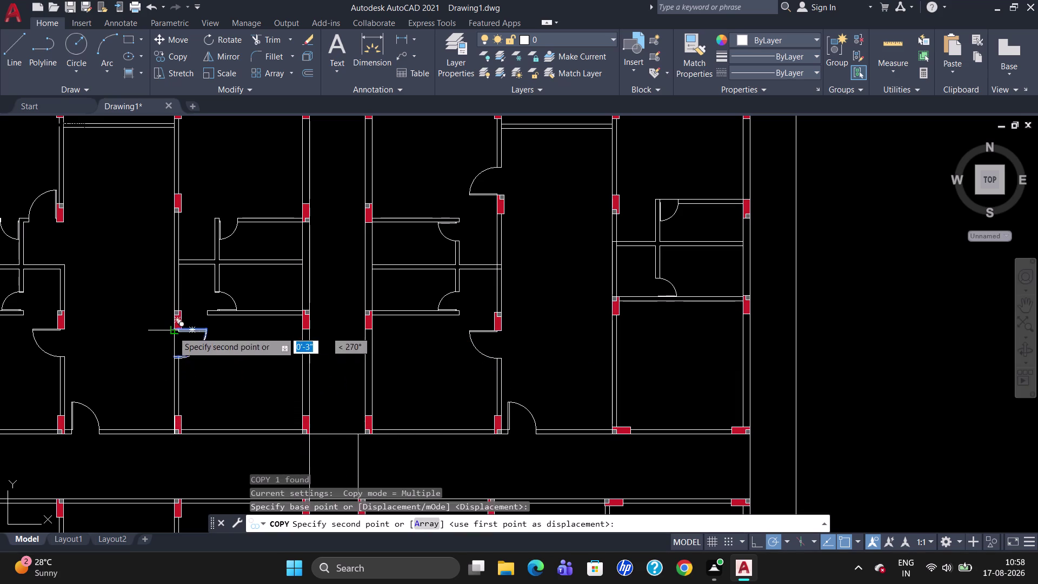
scroll(up, 3)
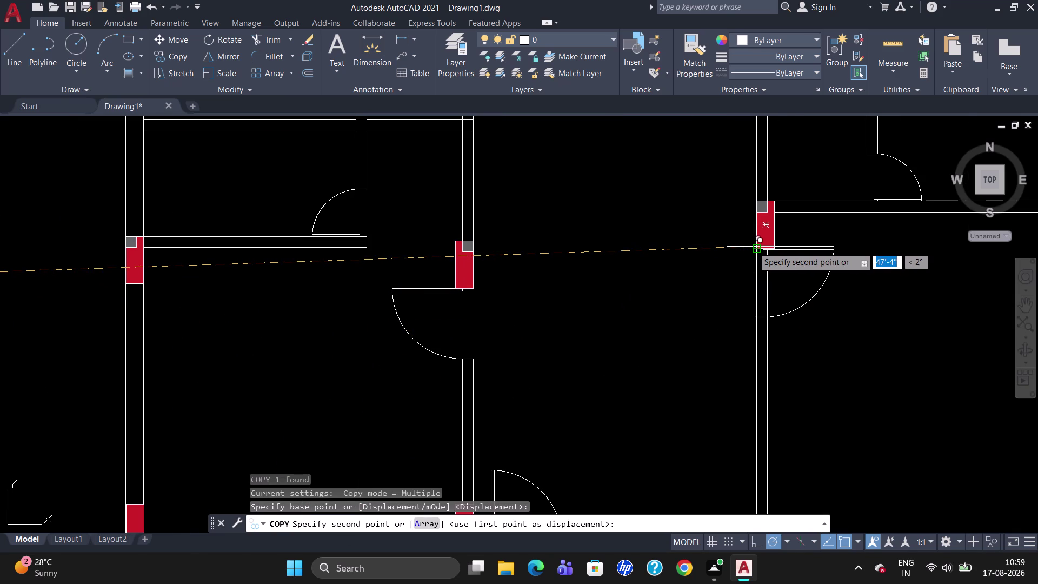
scroll(up, 3)
click(766, 247)
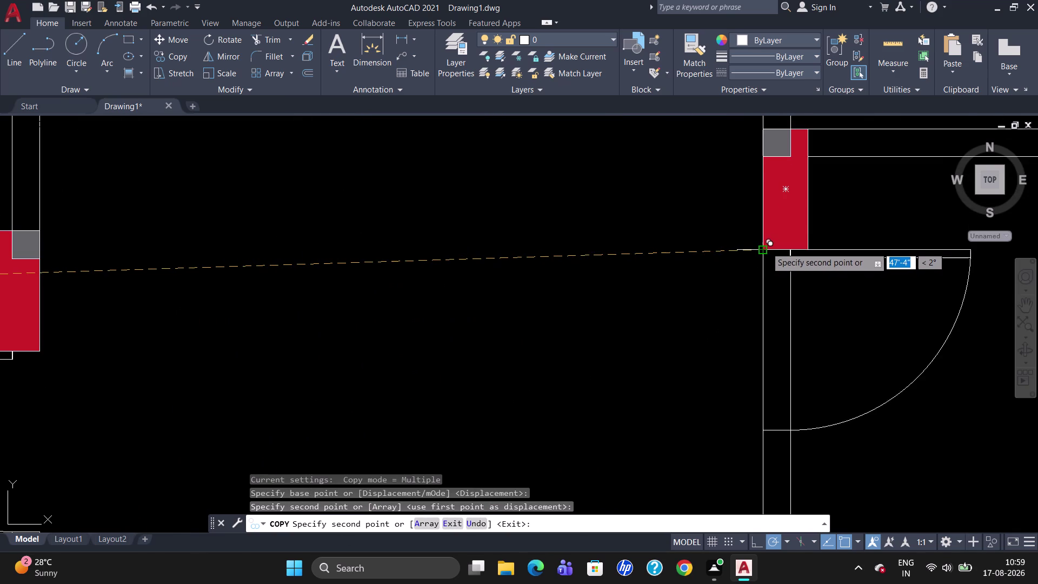
scroll(down, 3)
key(Escape)
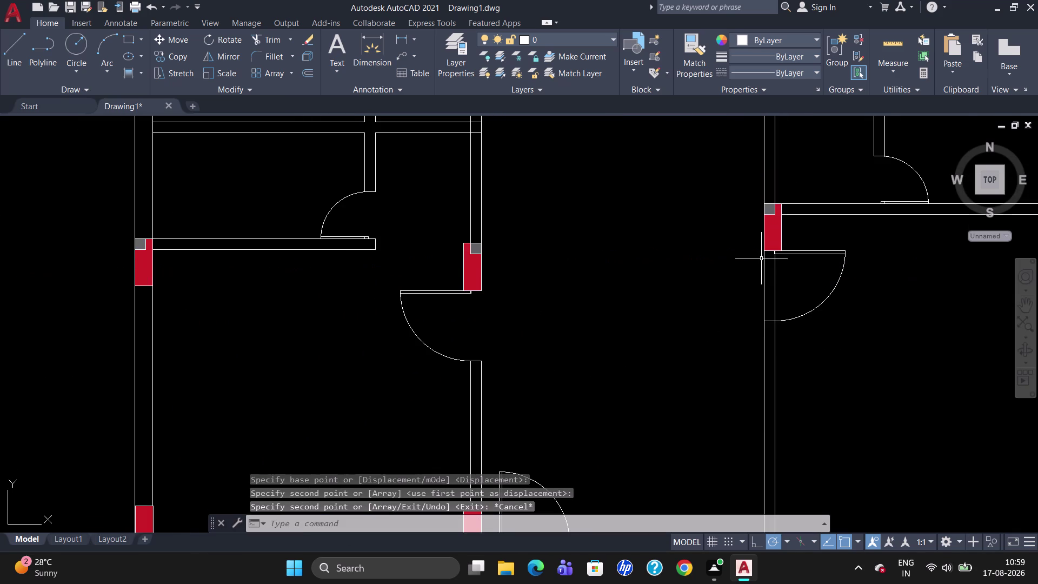
Trim the wall segments inside the new doorway by the column.
text(TR)
key(Return)
key(Return)
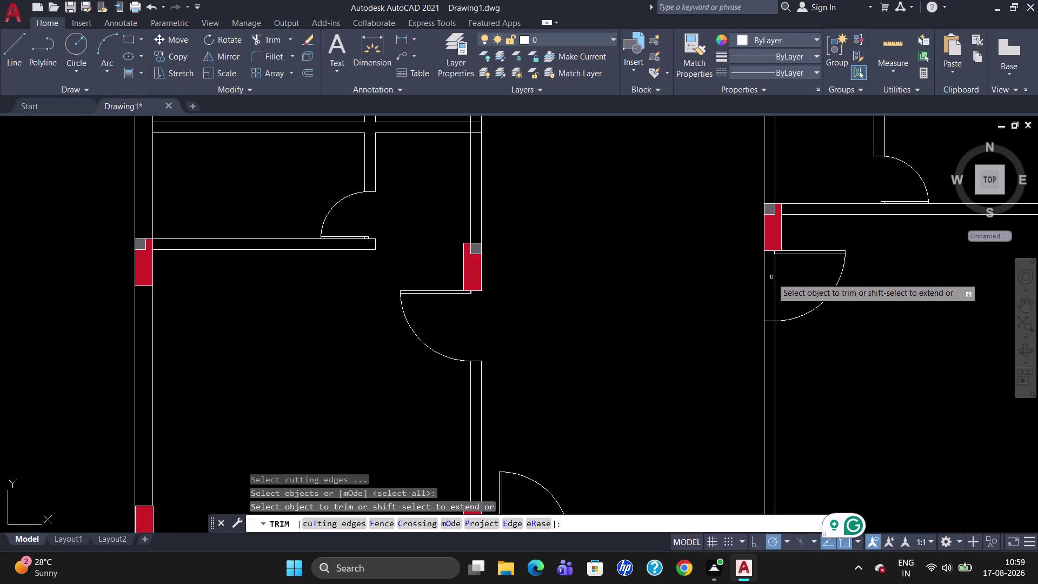
scroll(down, 3)
click(776, 283)
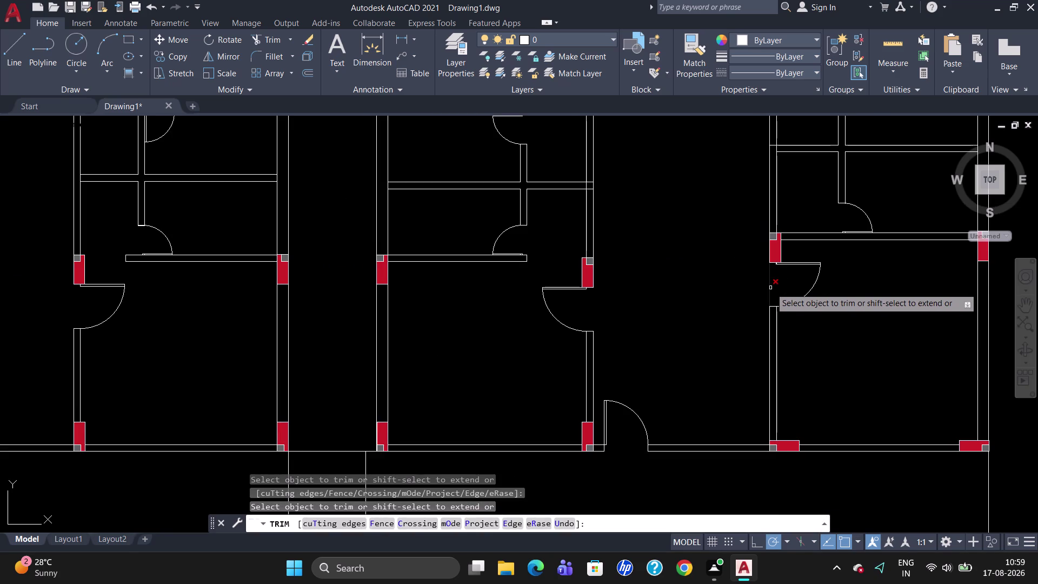
click(770, 288)
scroll(down, 3)
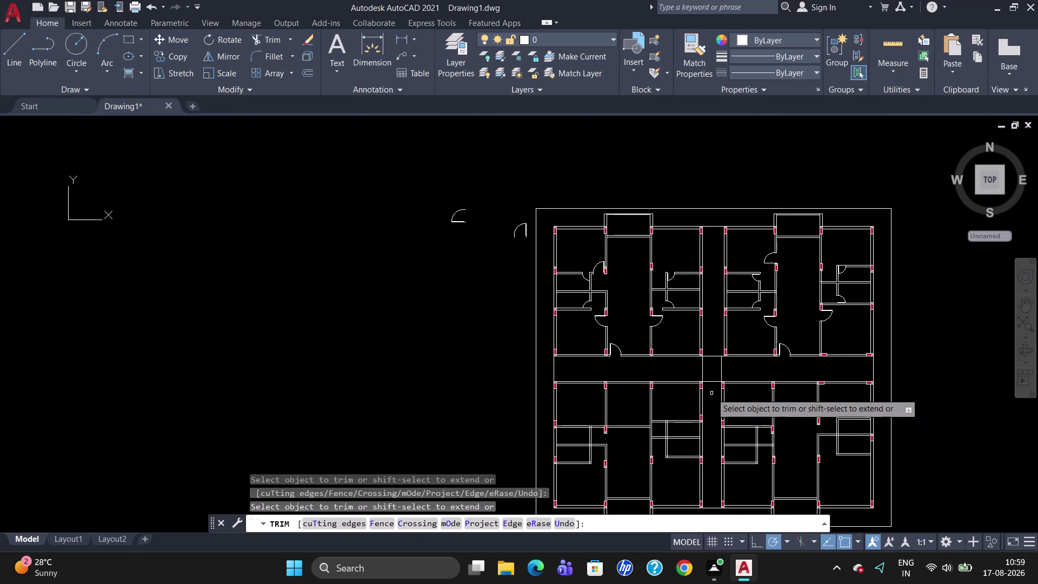
End the trim pass and zoom and pan across the plan to review every door opening.
key(Escape)
scroll(down, 3)
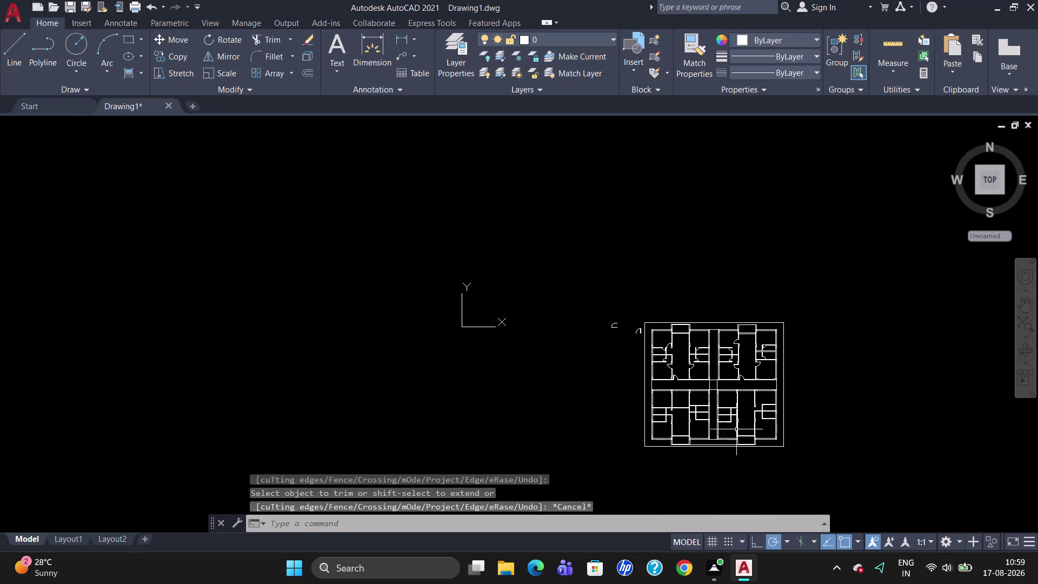
scroll(up, 3)
scroll(up, 3)
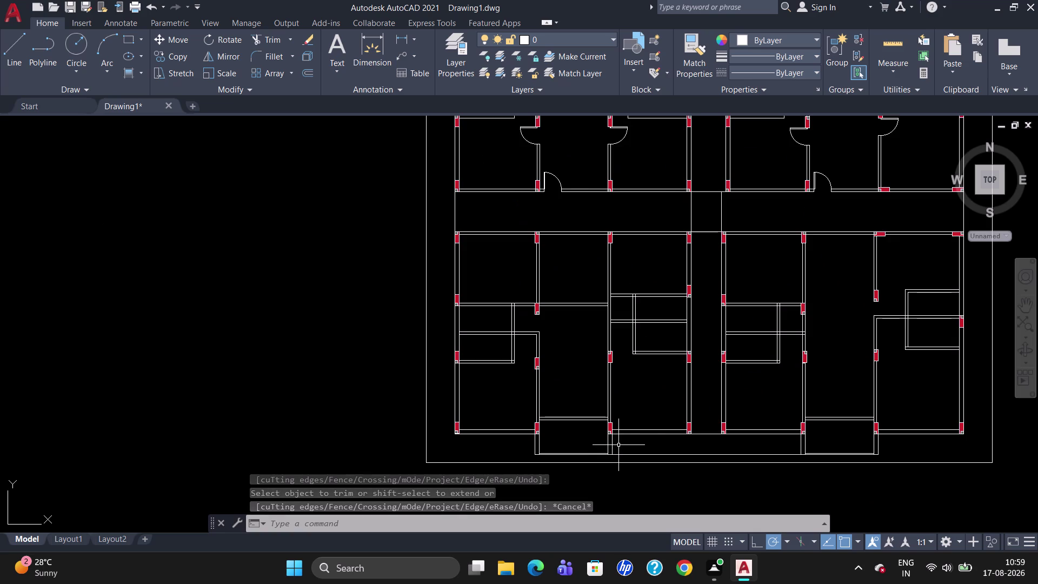
scroll(down, 3)
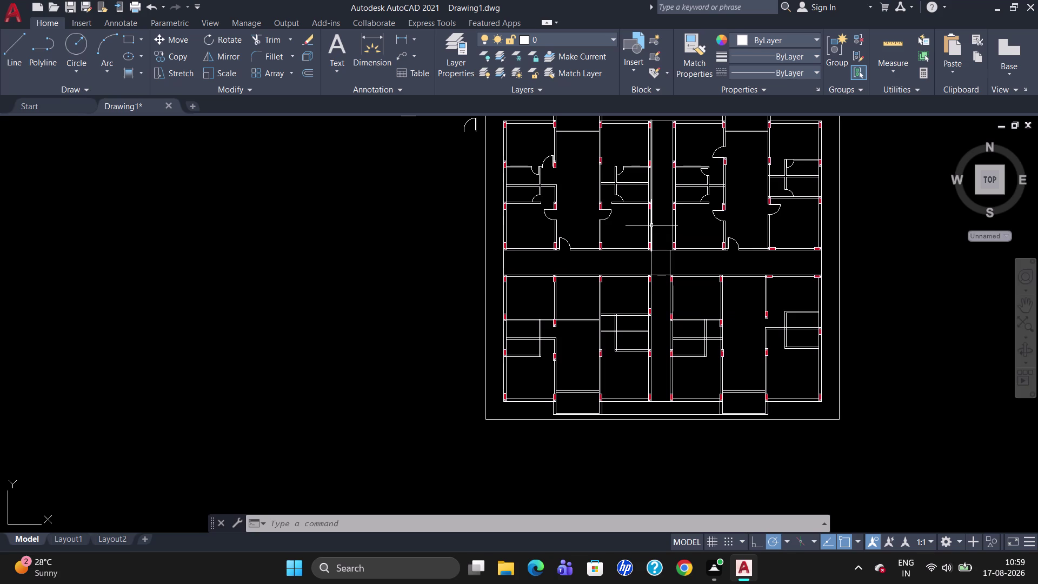
scroll(up, 3)
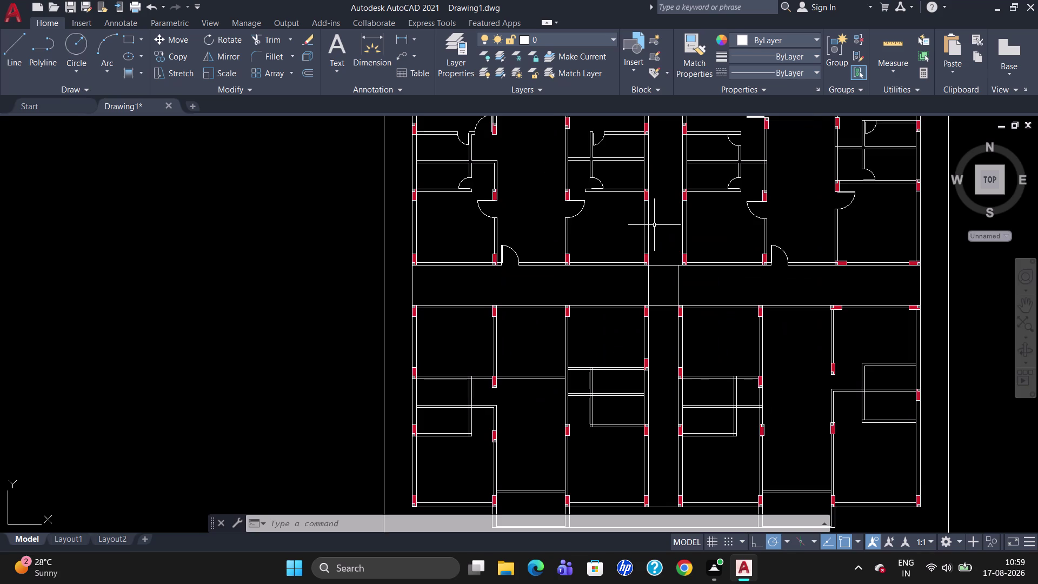
scroll(up, 3)
scroll(down, 3)
scroll(up, 3)
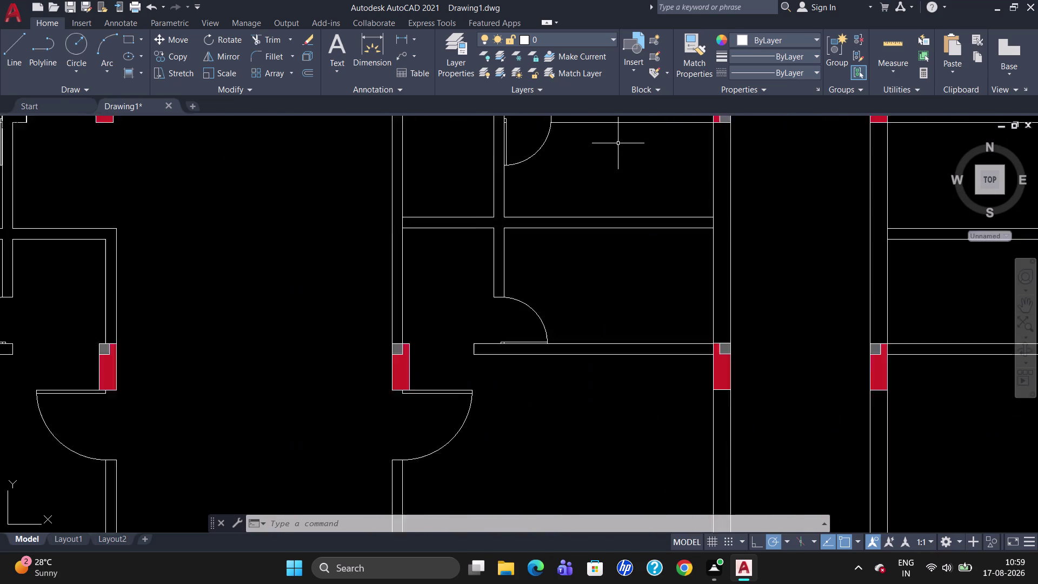
scroll(up, 3)
scroll(down, 3)
scroll(up, 3)
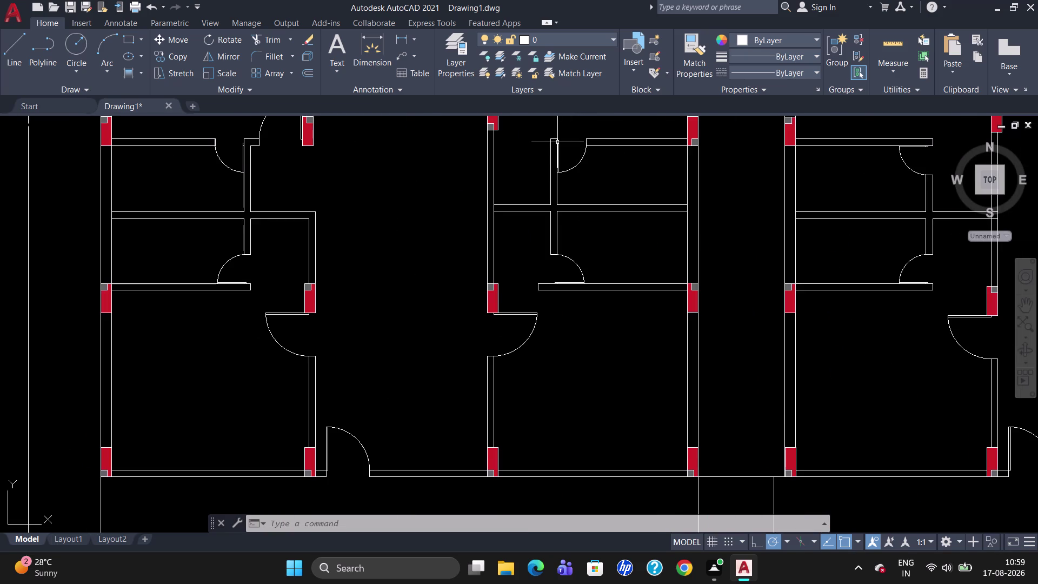
scroll(up, 3)
click(562, 149)
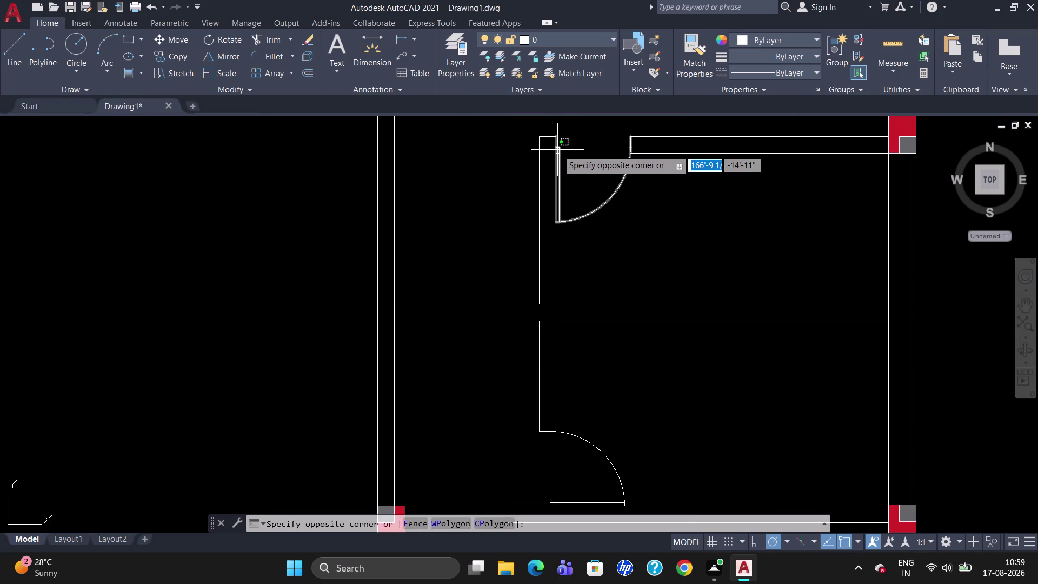
key(Escape)
scroll(down, 3)
scroll(down, 3)
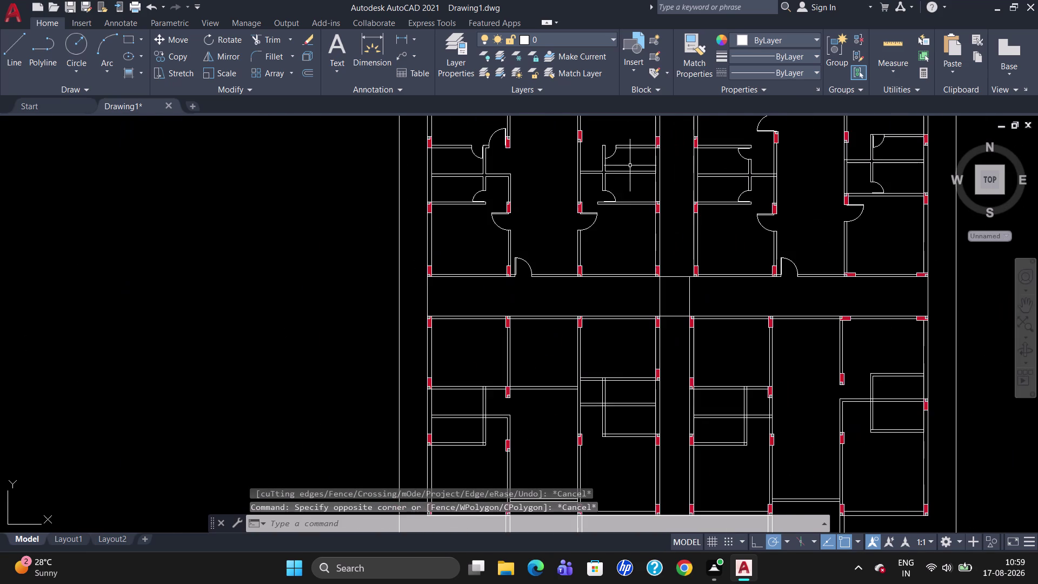
scroll(down, 3)
scroll(up, 3)
scroll(down, 3)
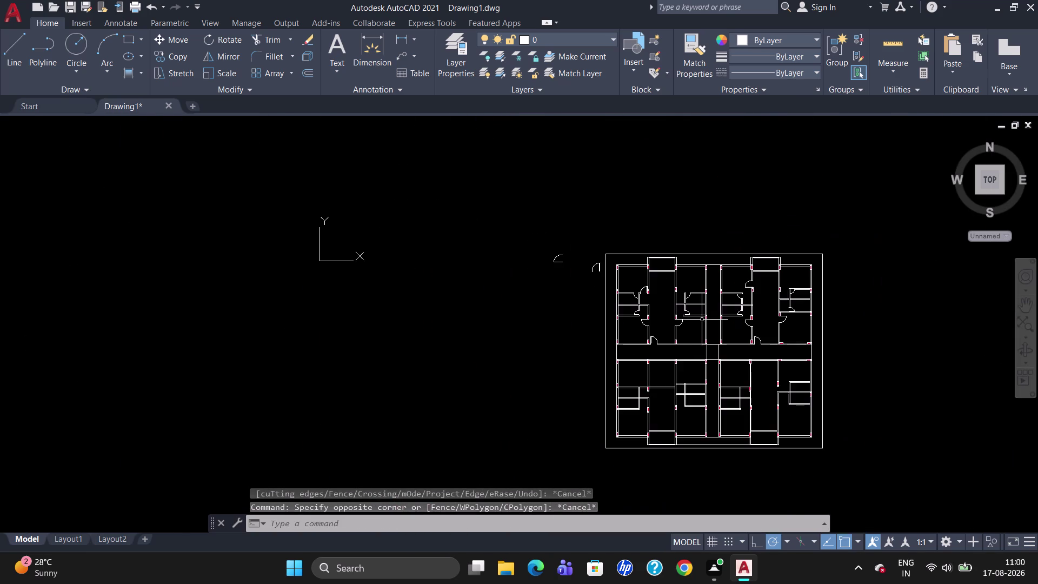
scroll(up, 3)
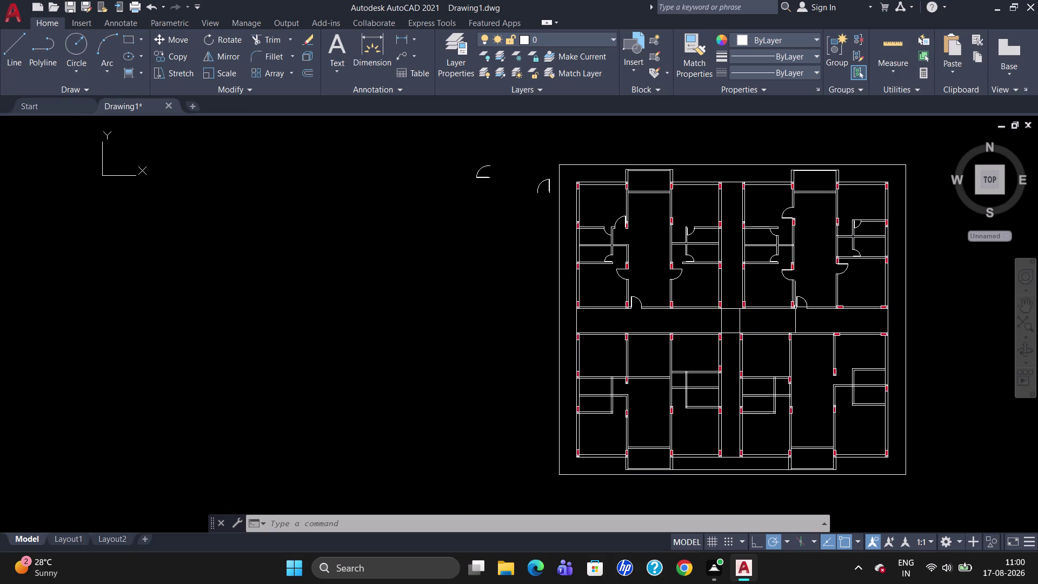
scroll(up, 3)
scroll(up, 3)
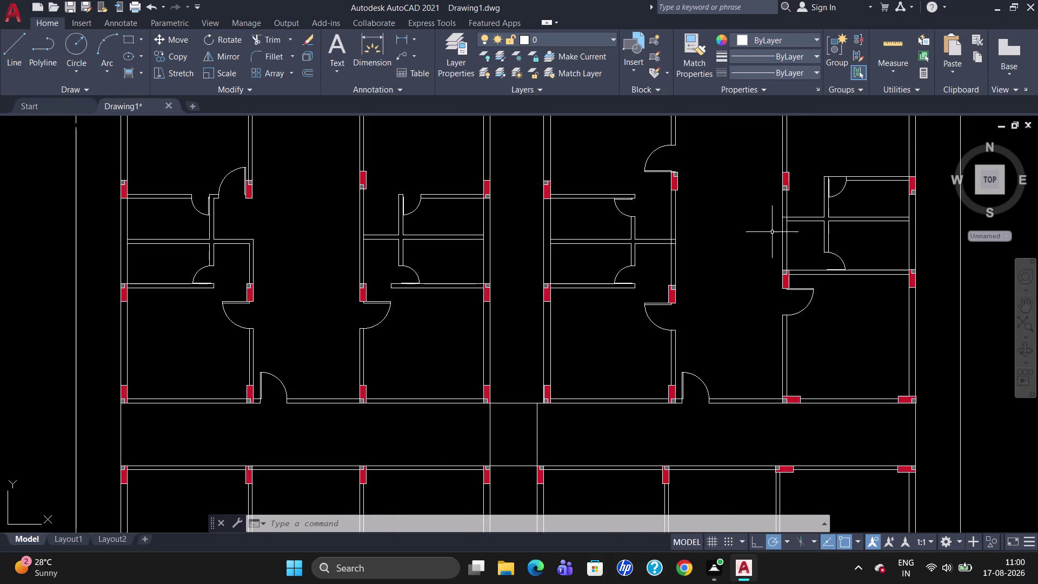
scroll(up, 3)
key(t)
Trim a right-unit wall line with all objects as edges, undoing one mistaken trim.
key(r)
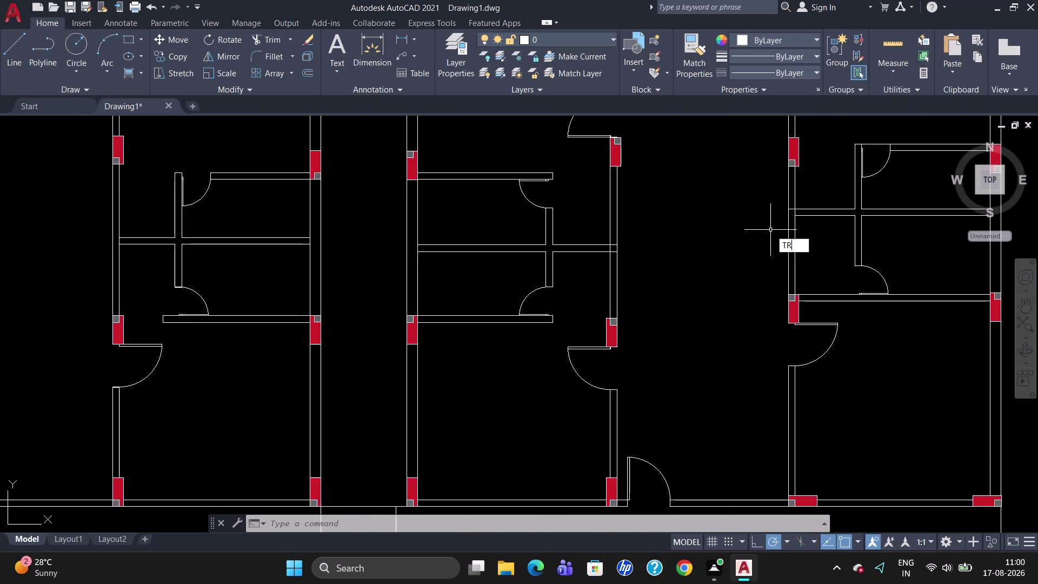
key(Return)
key(Return)
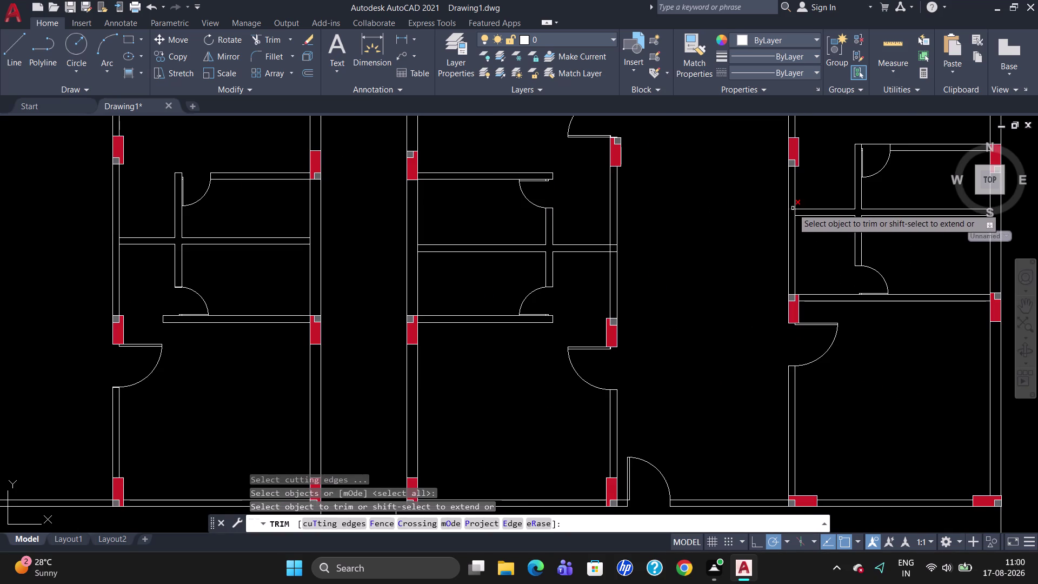
click(793, 207)
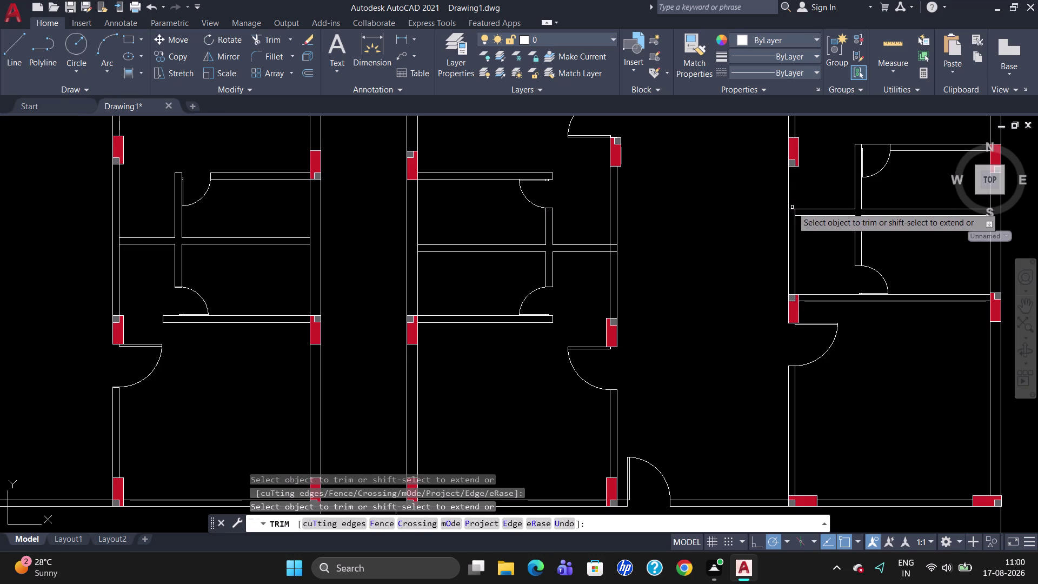
key(u)
key(Return)
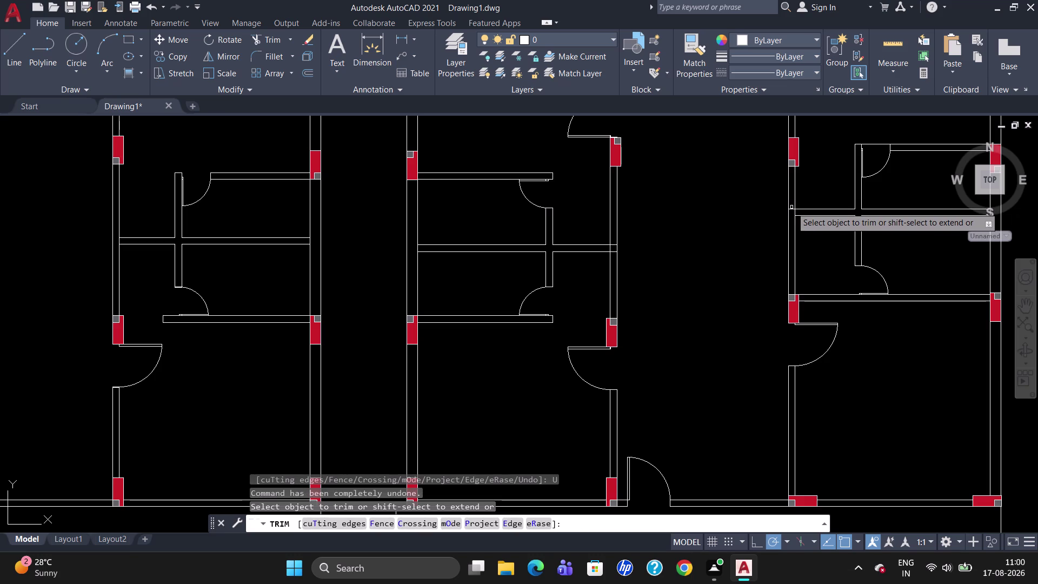
click(791, 211)
scroll(down, 3)
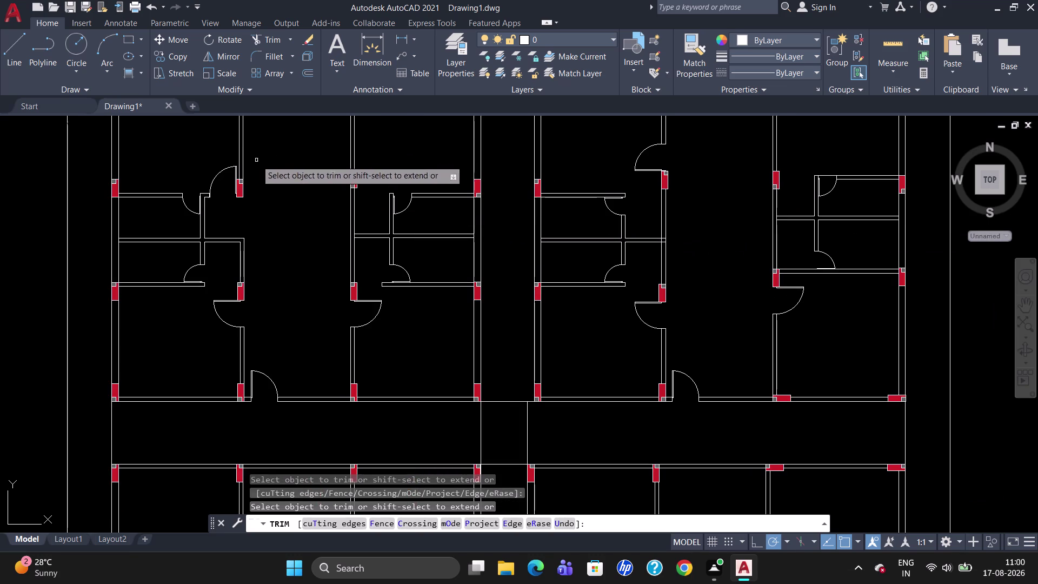
scroll(up, 3)
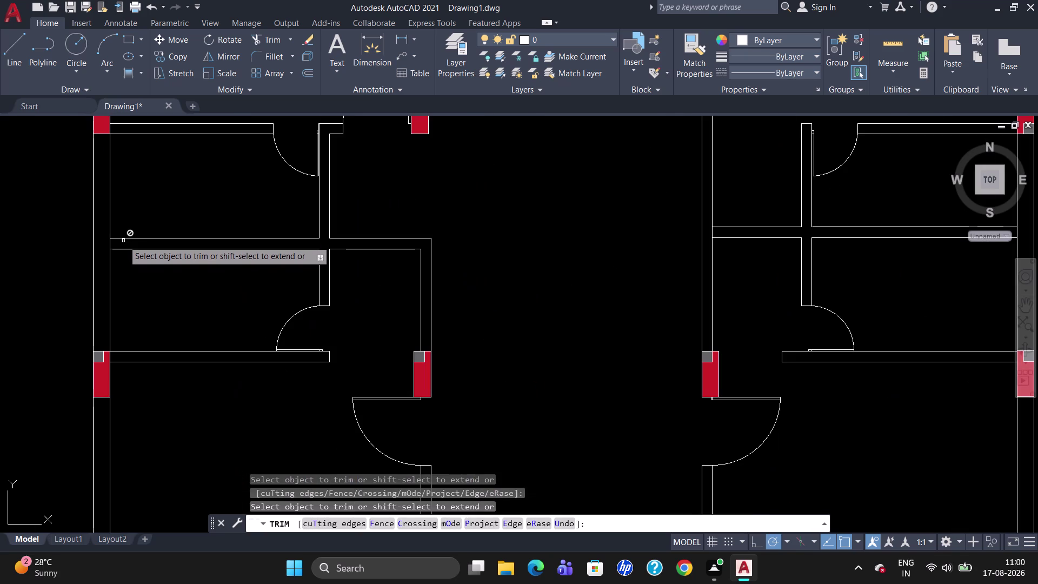
Crossing-trim the wall junction lines and clear both wall lines at the top opening.
click(147, 243)
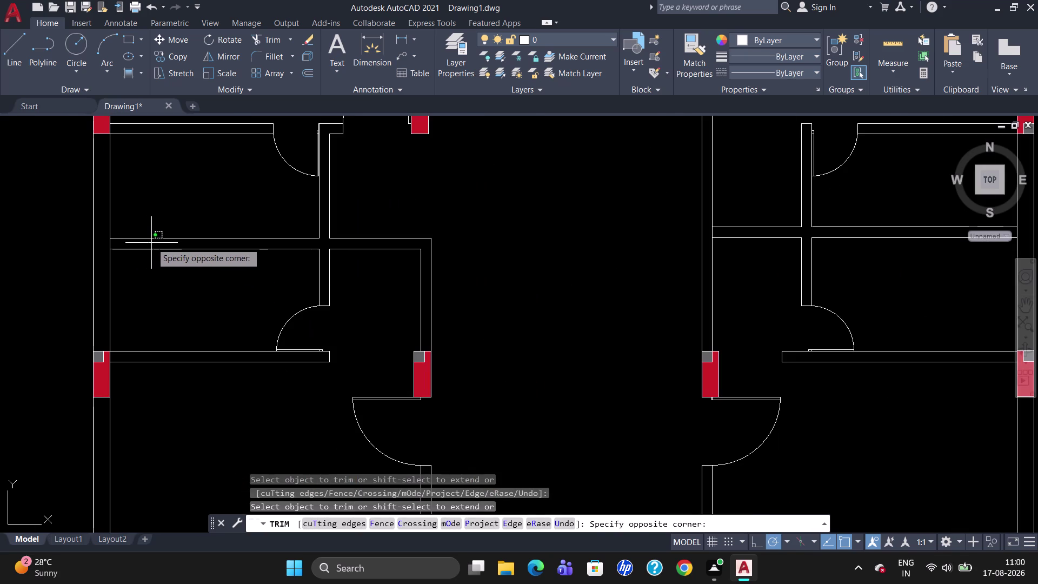
click(106, 242)
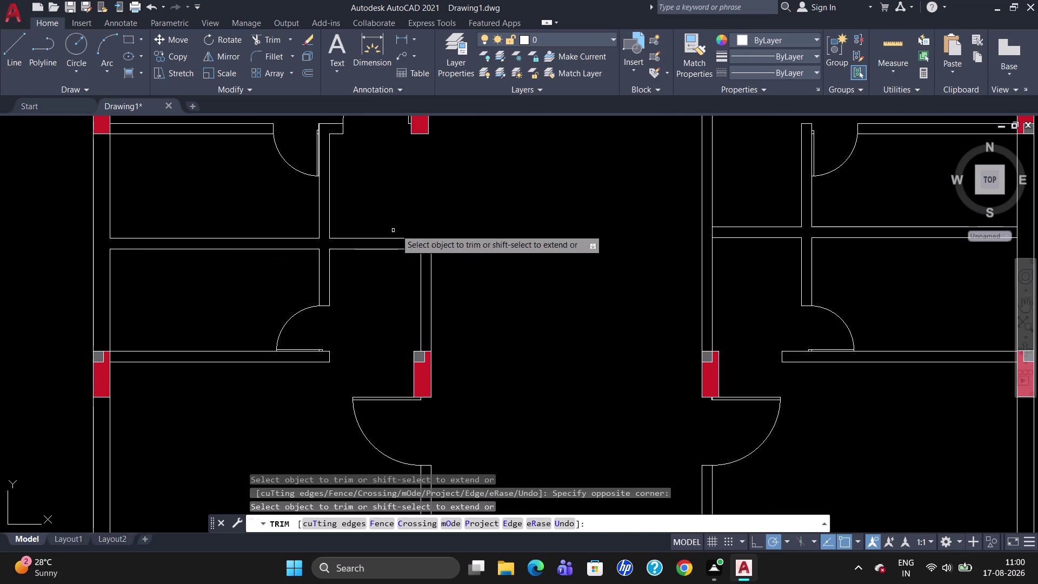
scroll(down, 3)
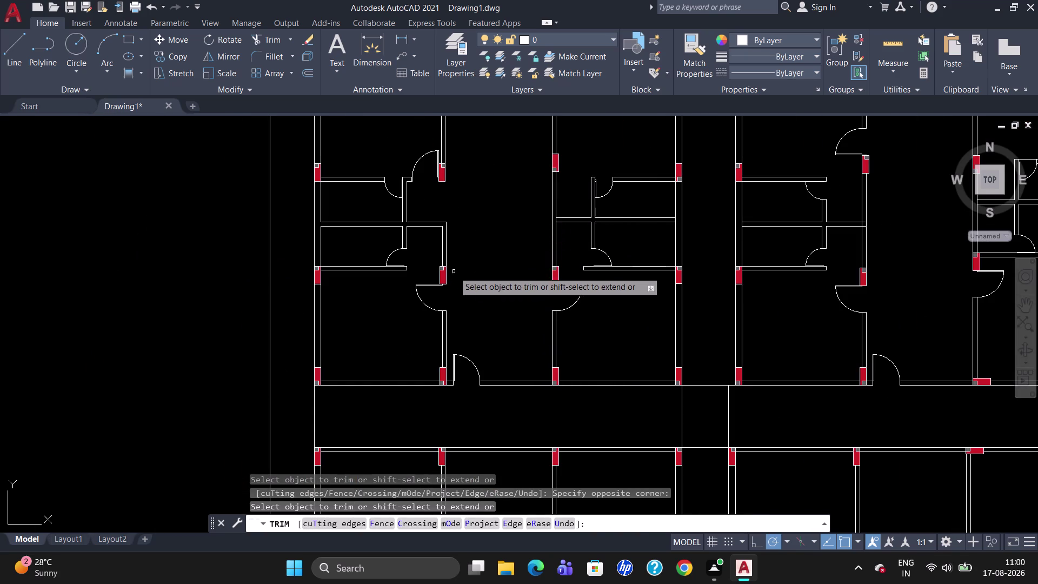
scroll(down, 3)
scroll(up, 3)
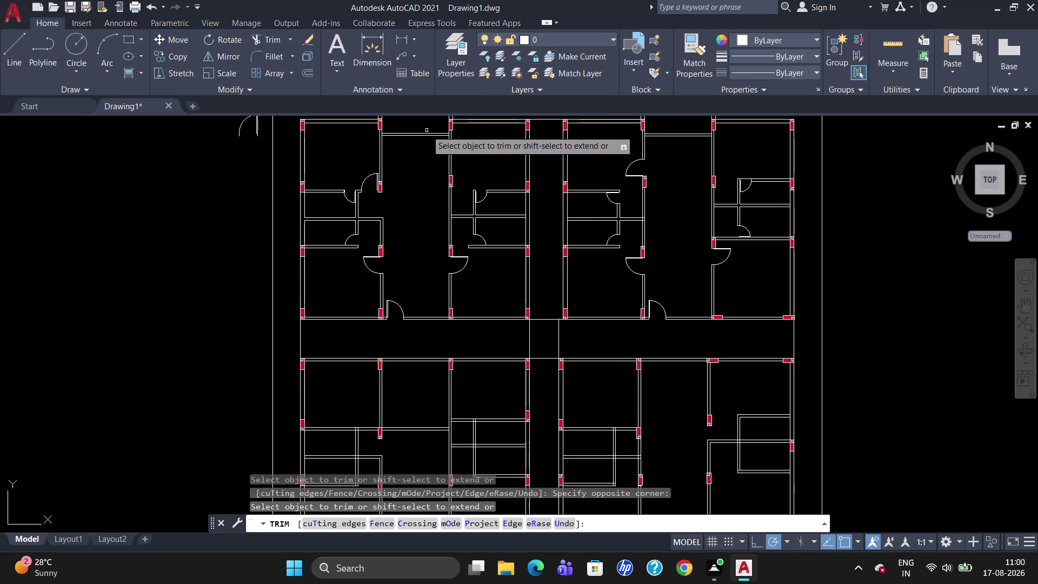
scroll(up, 3)
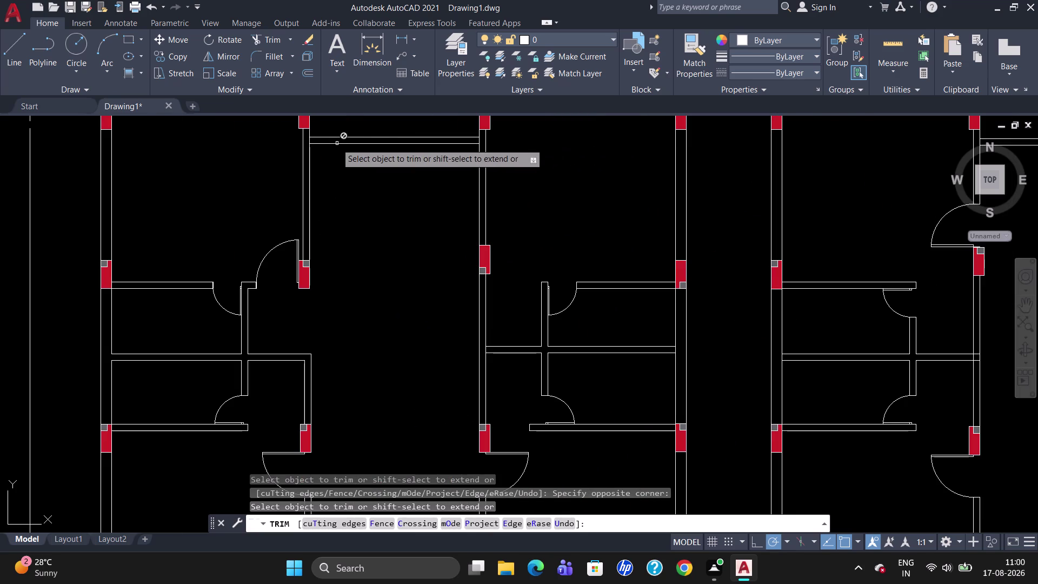
click(308, 140)
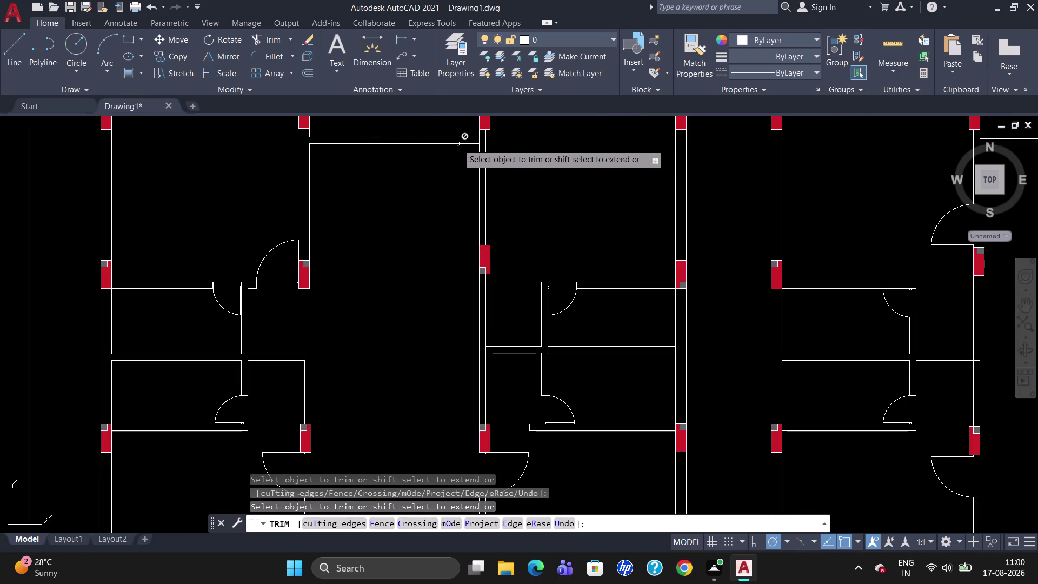
click(479, 140)
scroll(down, 3)
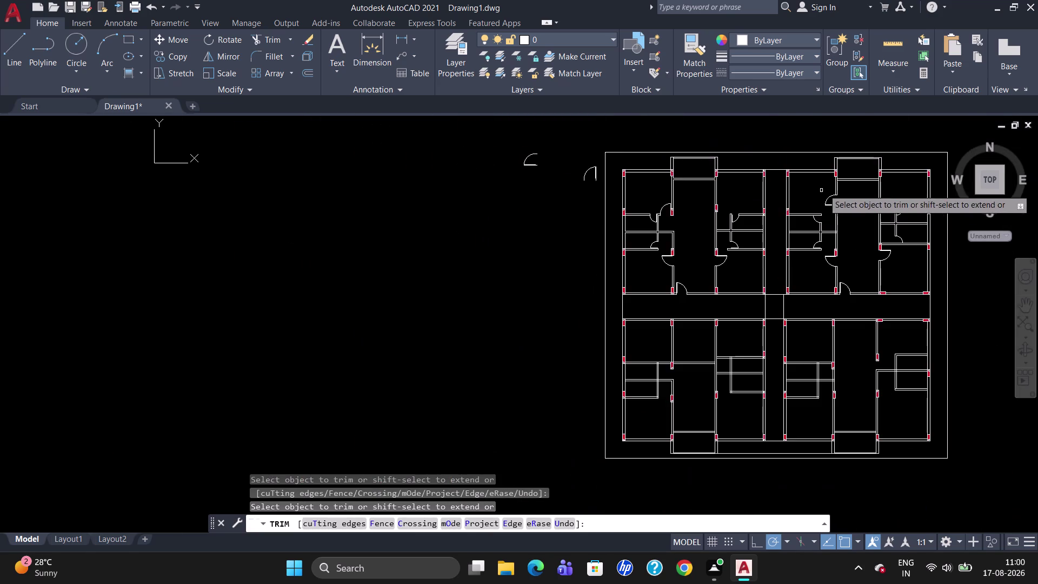
scroll(up, 3)
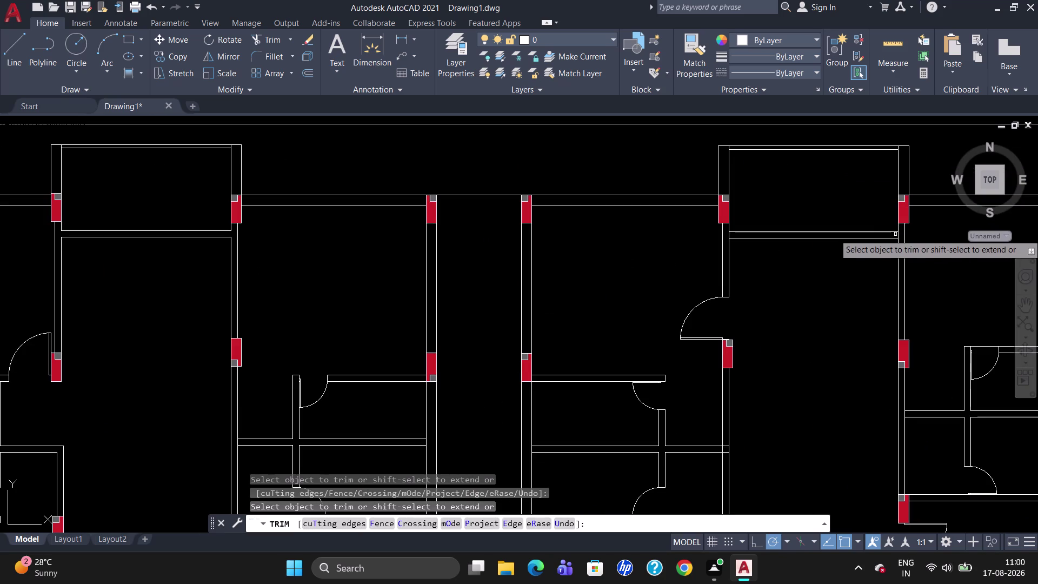
Trim the upper right room's wall line and corner lines, then end the trim.
click(898, 237)
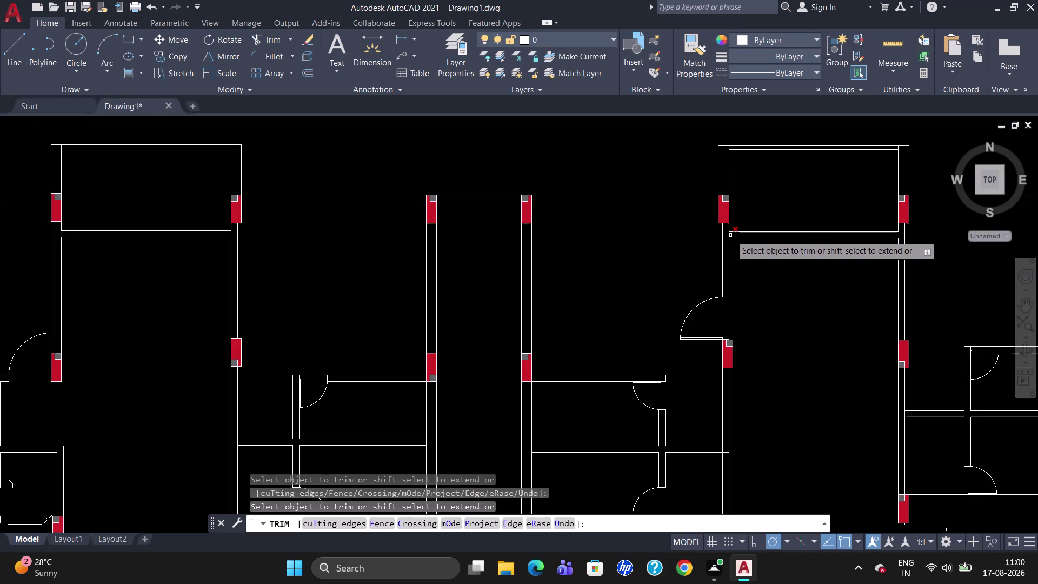
click(732, 236)
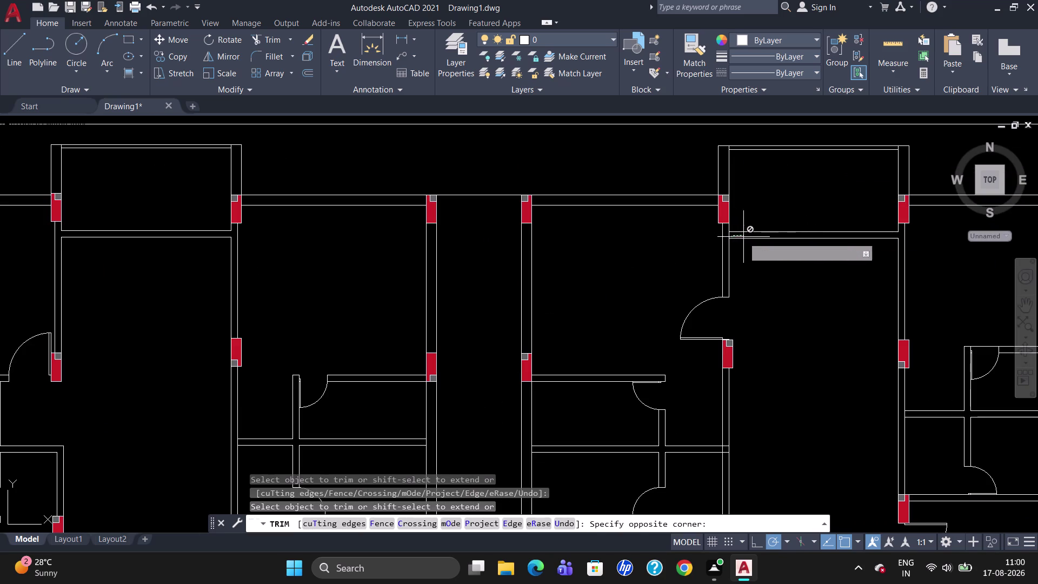
click(726, 232)
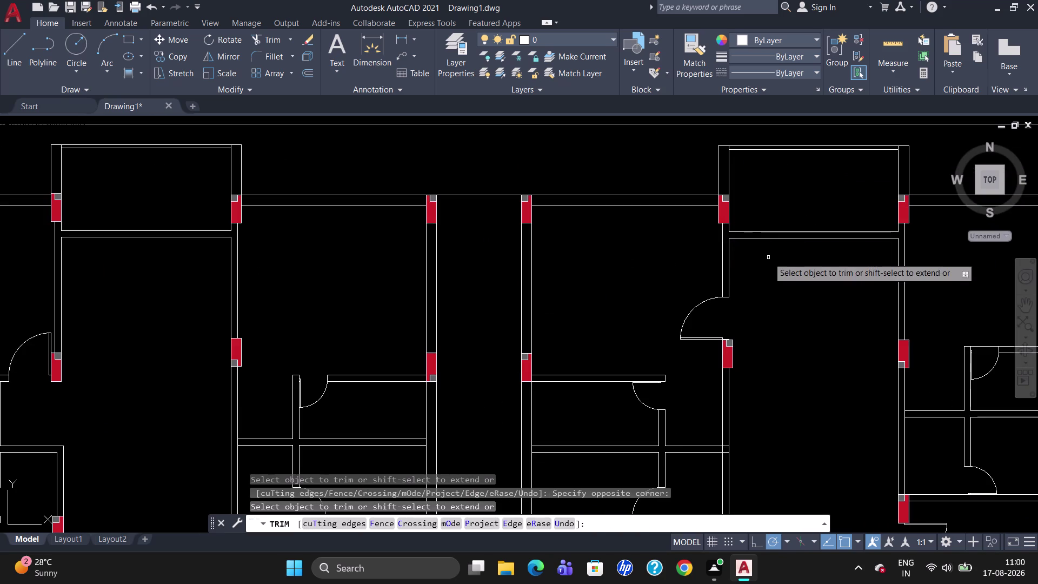
scroll(down, 3)
scroll(up, 3)
scroll(down, 3)
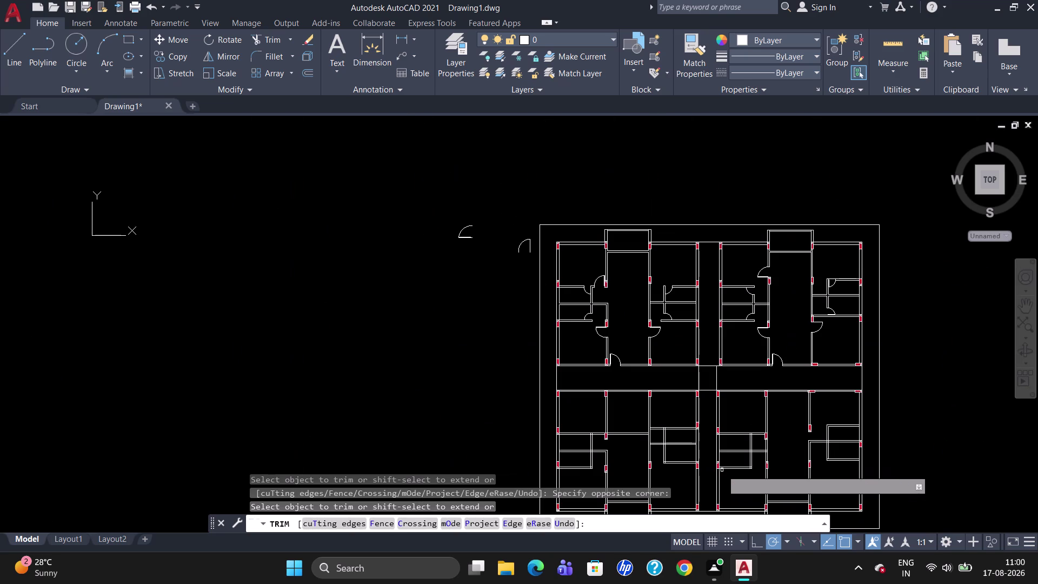
key(Escape)
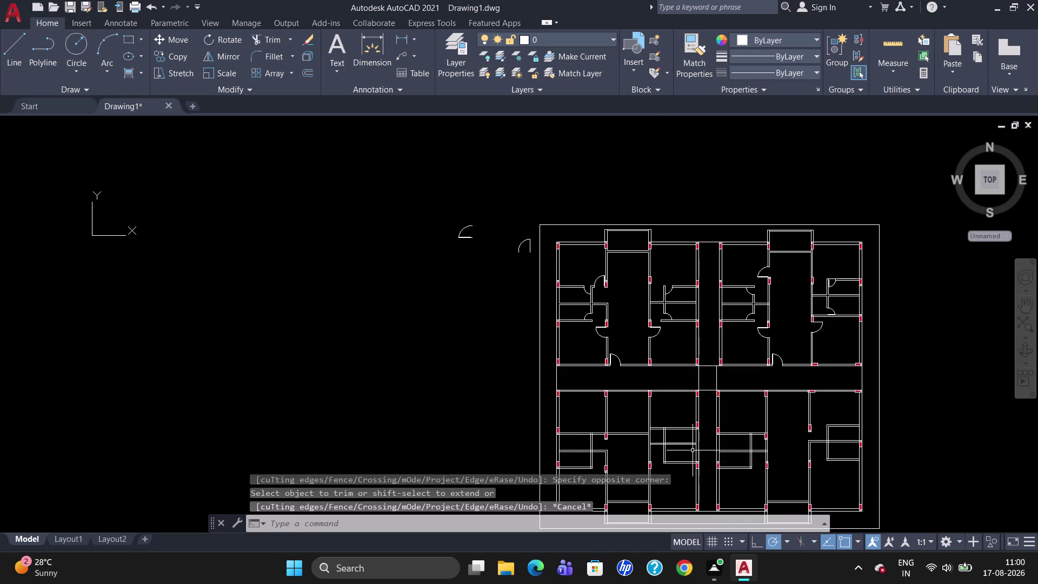
scroll(down, 3)
scroll(up, 3)
scroll(up, 3)
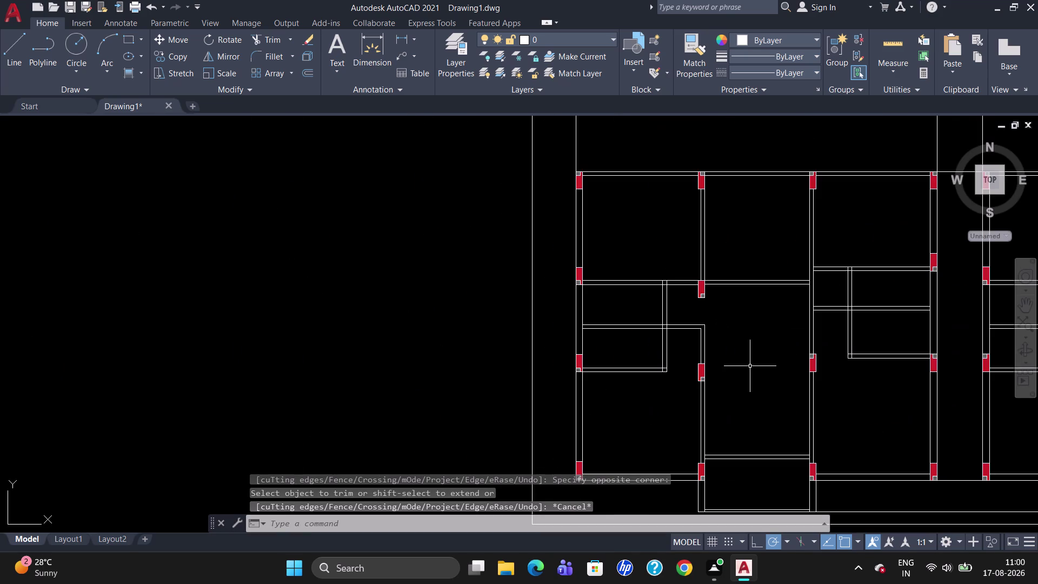
scroll(down, 3)
scroll(up, 3)
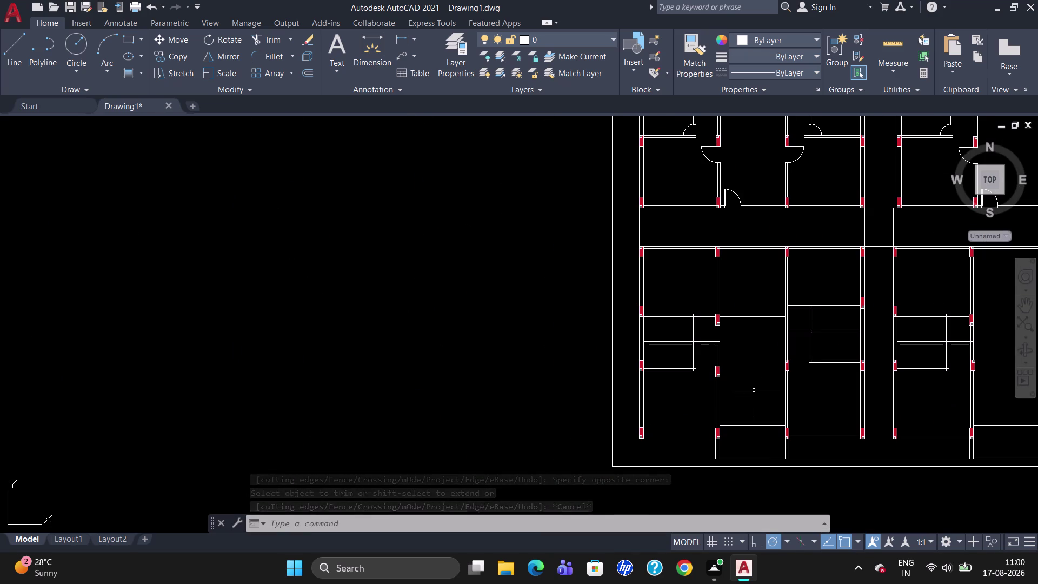
scroll(down, 3)
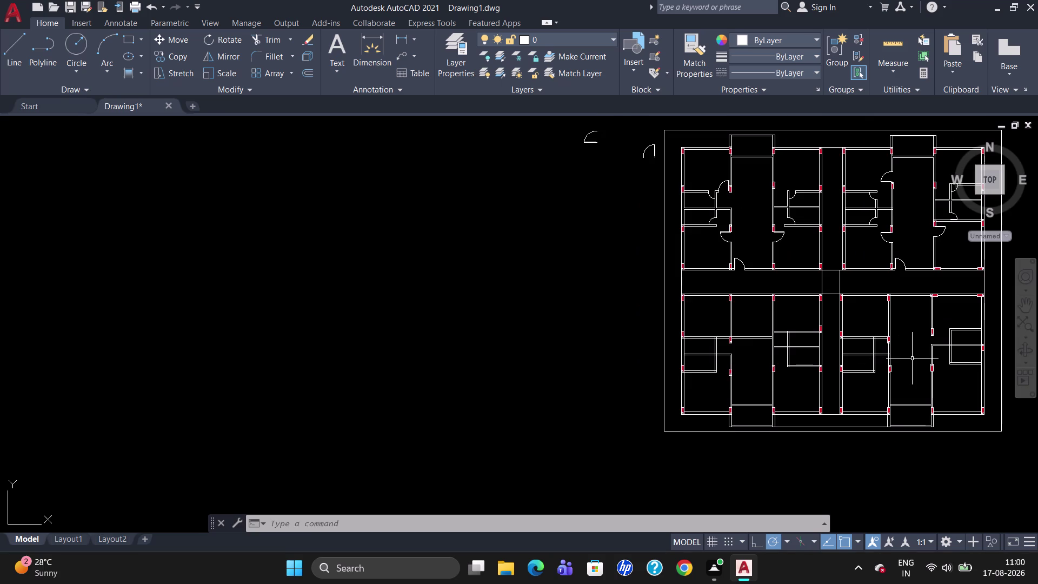
scroll(up, 3)
scroll(down, 3)
scroll(up, 3)
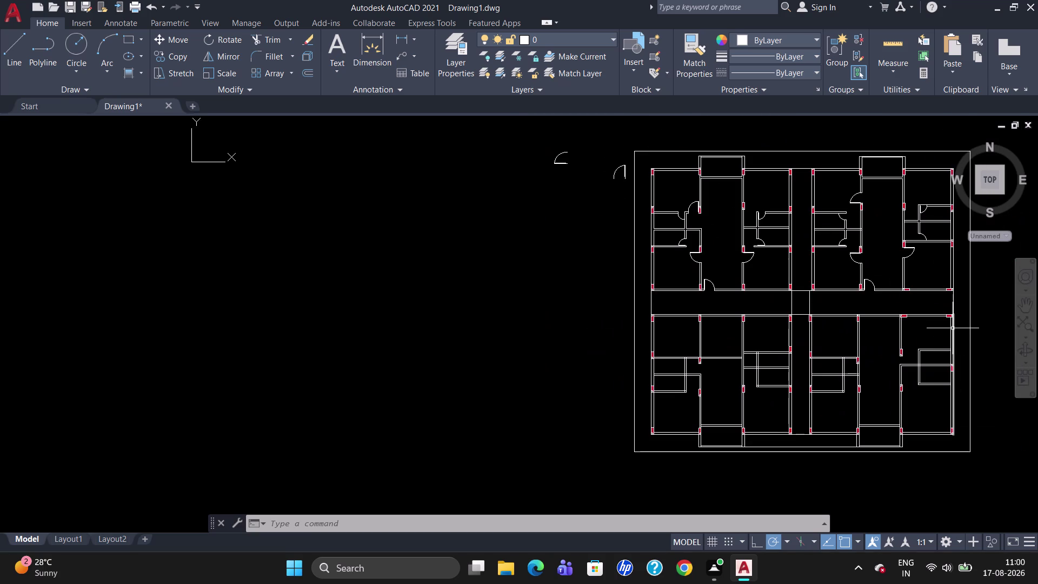
scroll(up, 3)
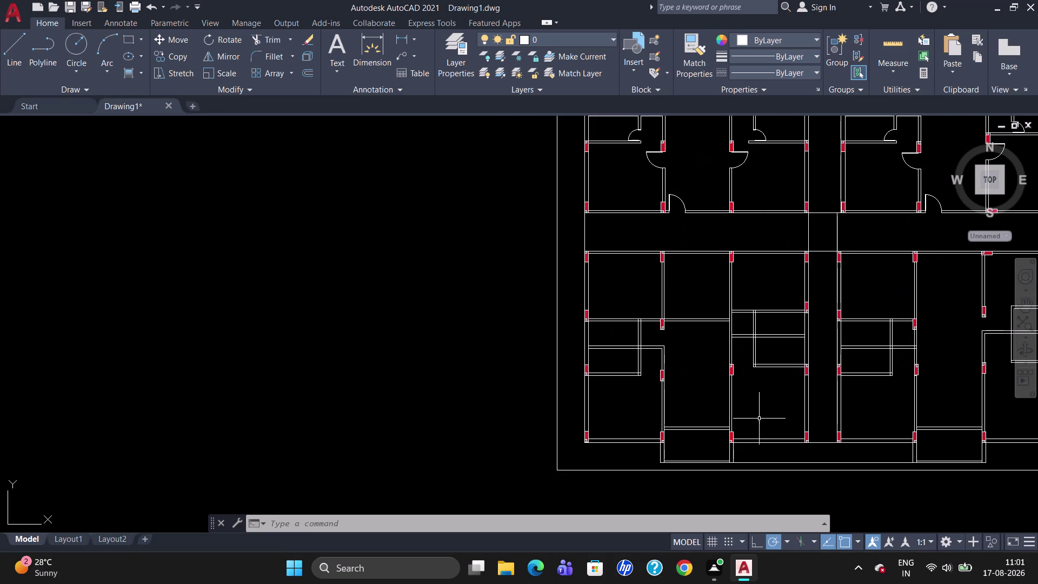
scroll(up, 3)
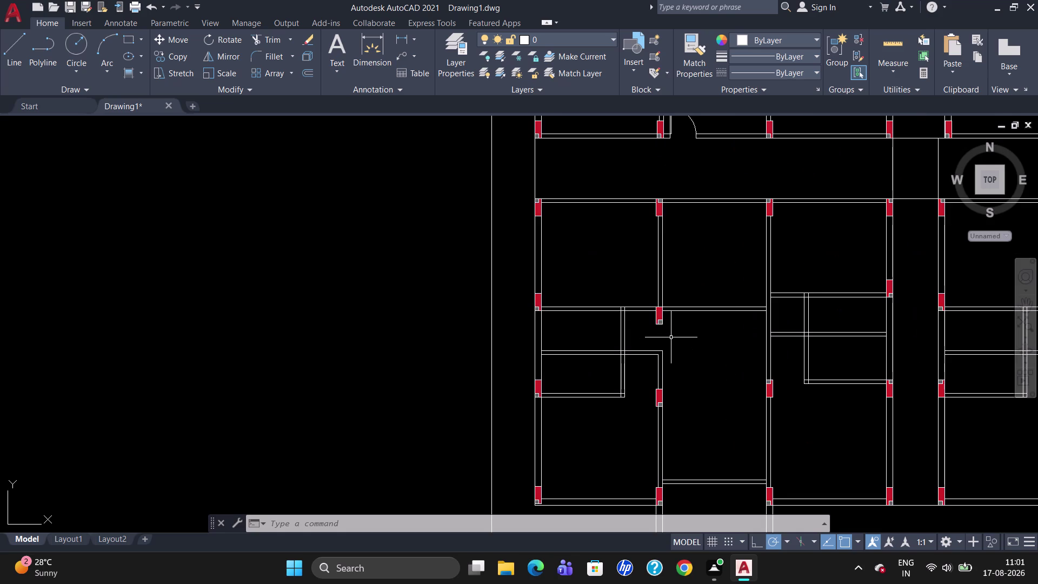
scroll(down, 3)
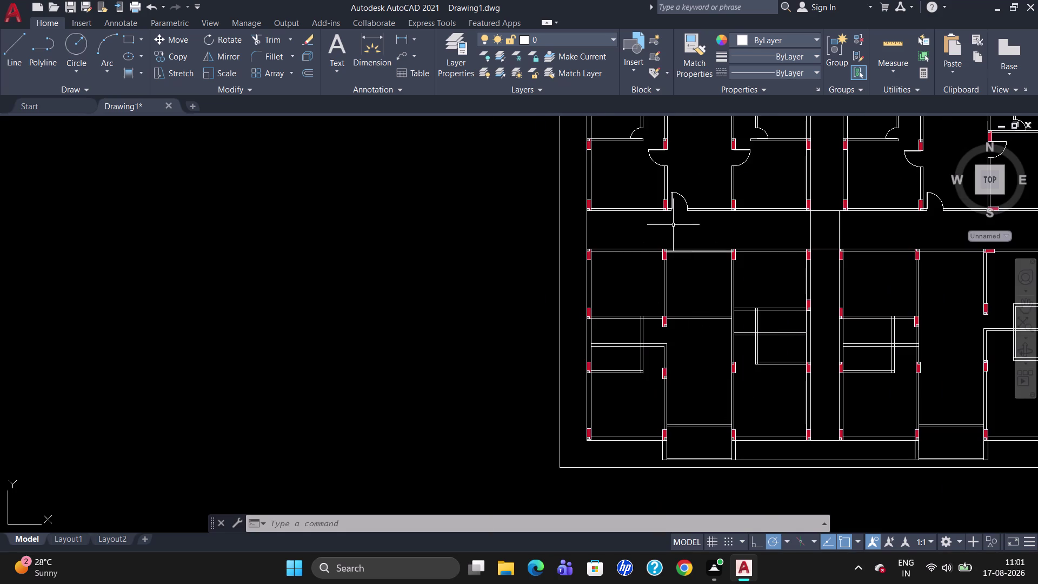
scroll(down, 3)
Copy the door swing into the wall opening beside the upper right red column.
click(650, 121)
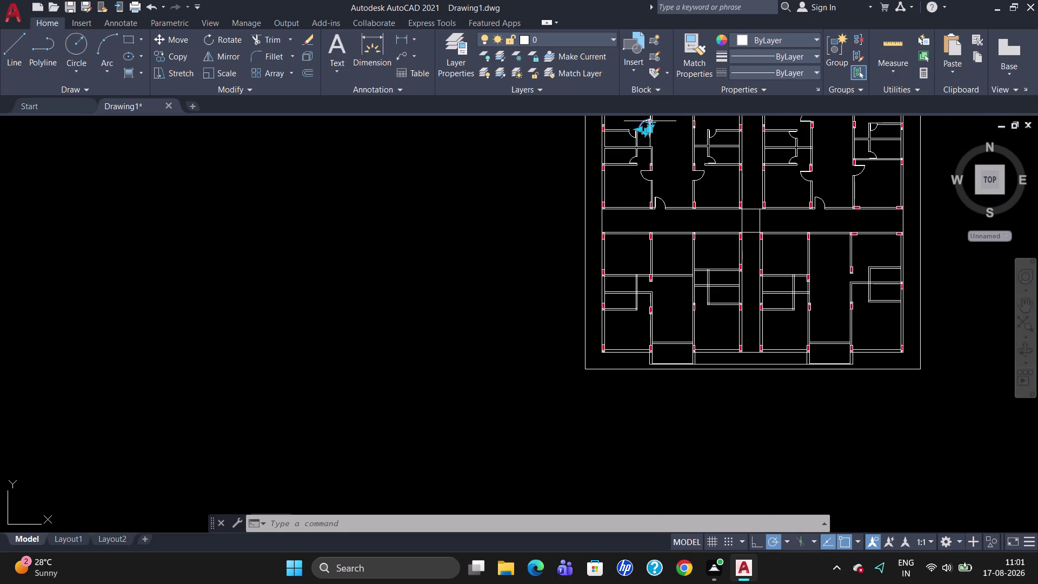
text(CO)
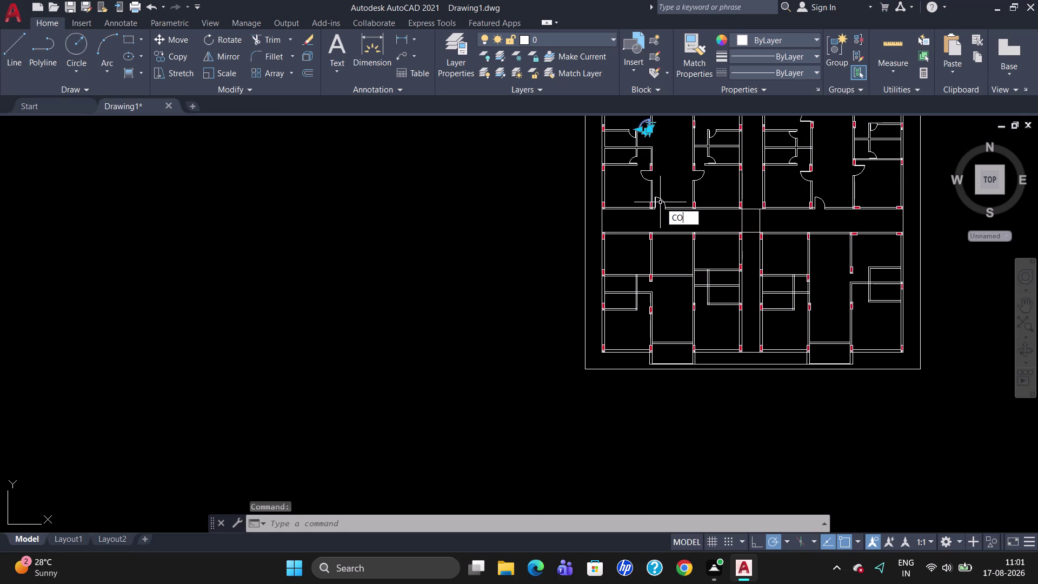
key(Return)
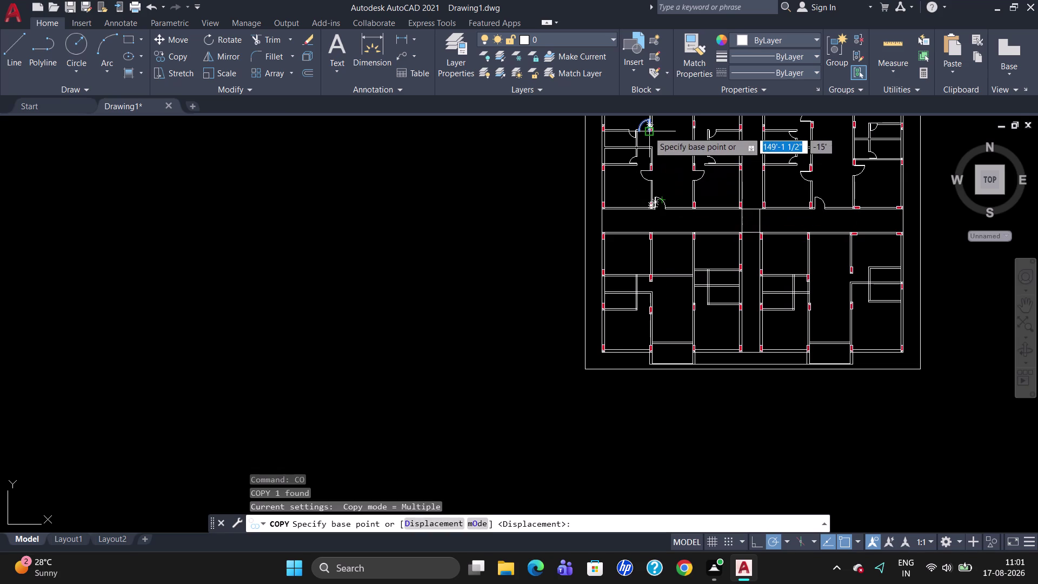
click(648, 130)
scroll(up, 3)
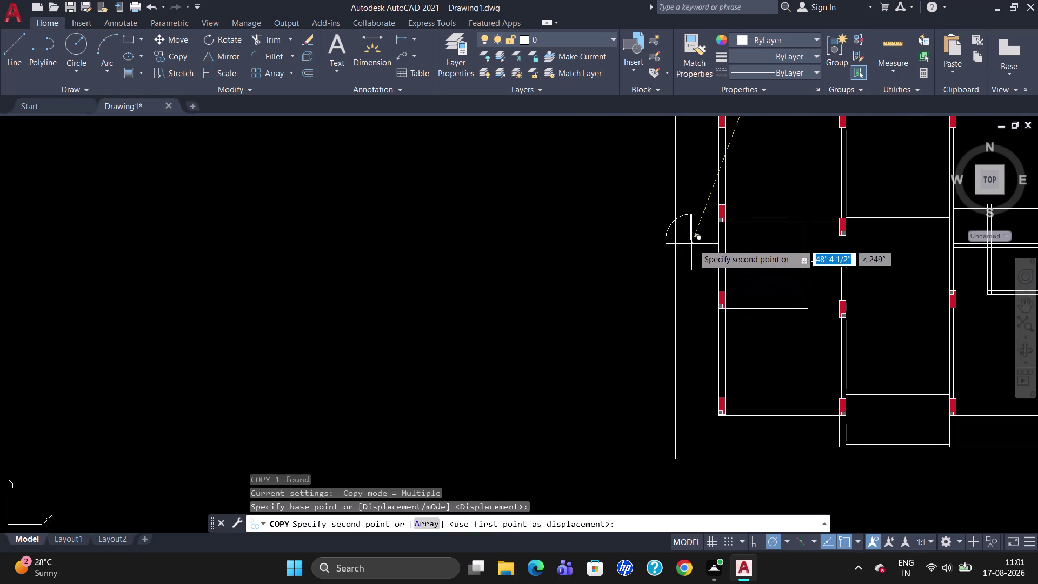
scroll(up, 3)
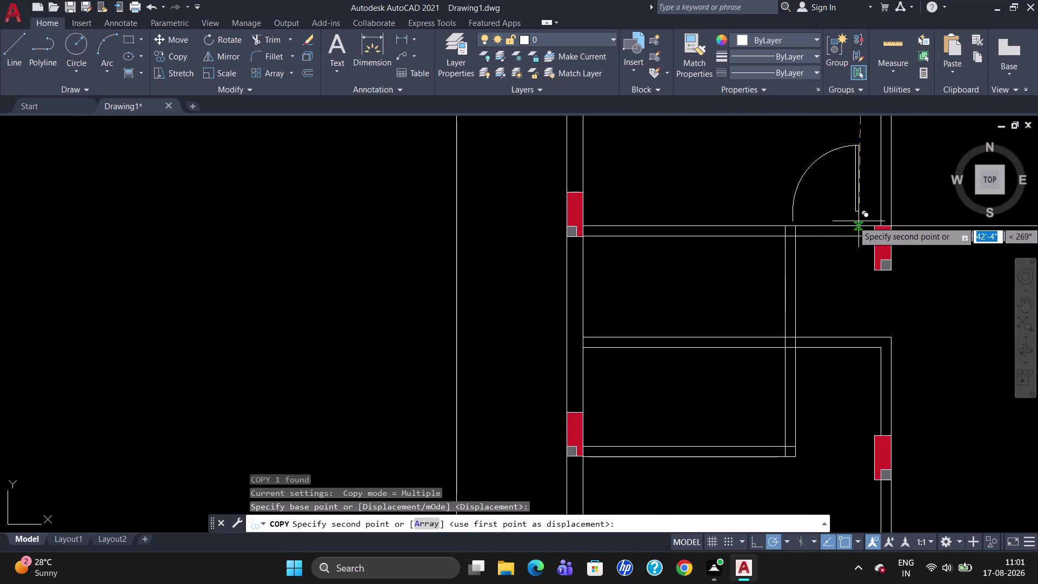
click(872, 236)
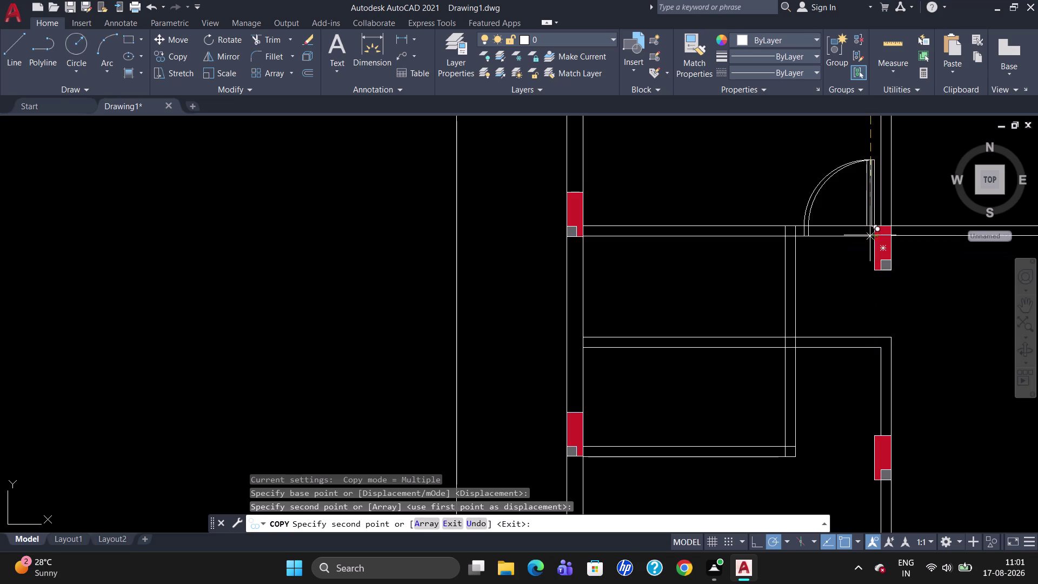
key(Escape)
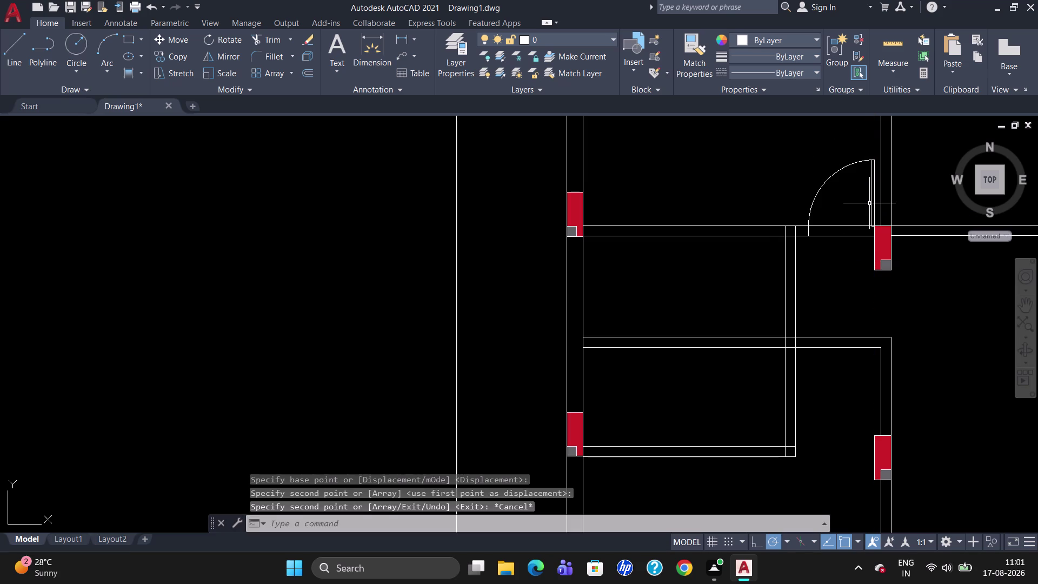
Start TRIM using all objects as cutting edges.
text(TR)
key(Return)
key(Return)
Cut the five wall line pieces out of the doorway beside the column and zoom out to check it.
drag(848, 220, 847, 253)
click(846, 253)
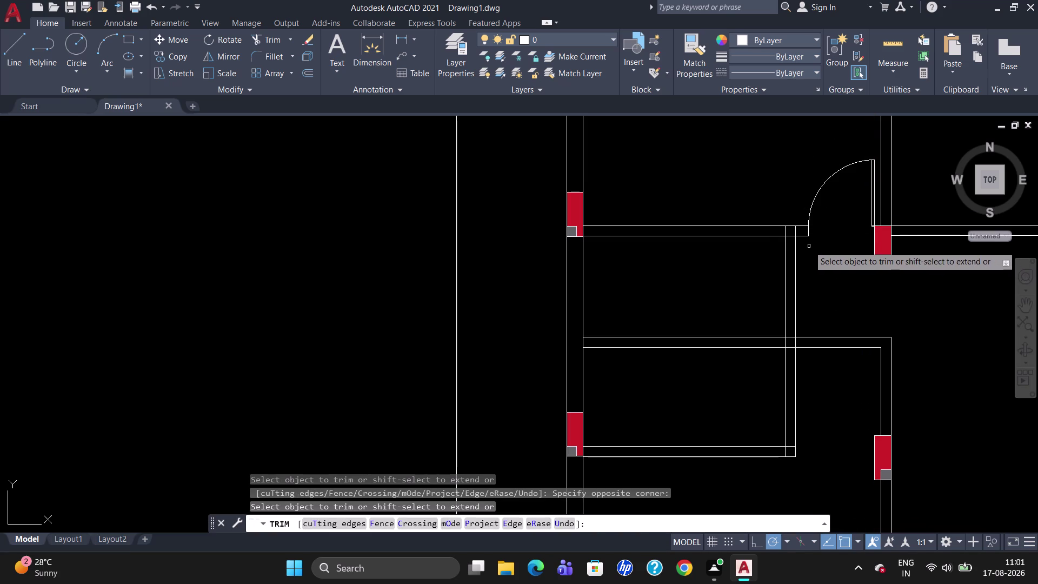
click(796, 232)
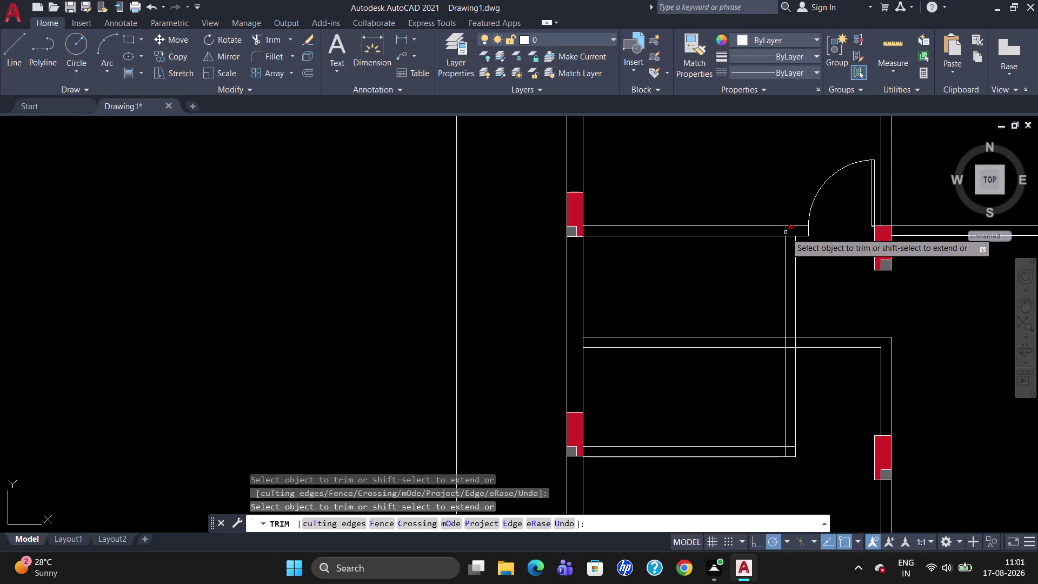
click(785, 231)
click(788, 236)
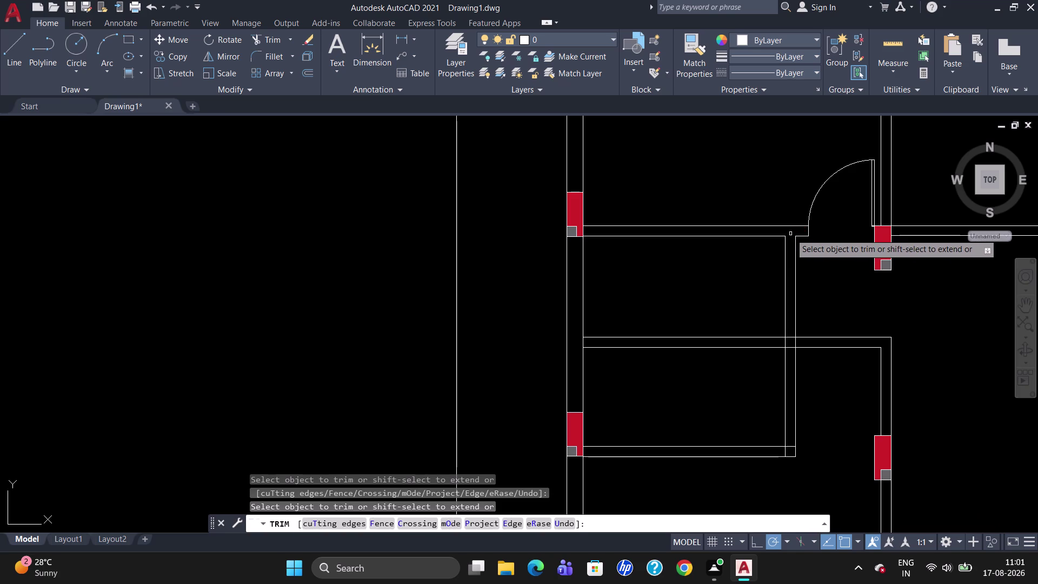
key(Escape)
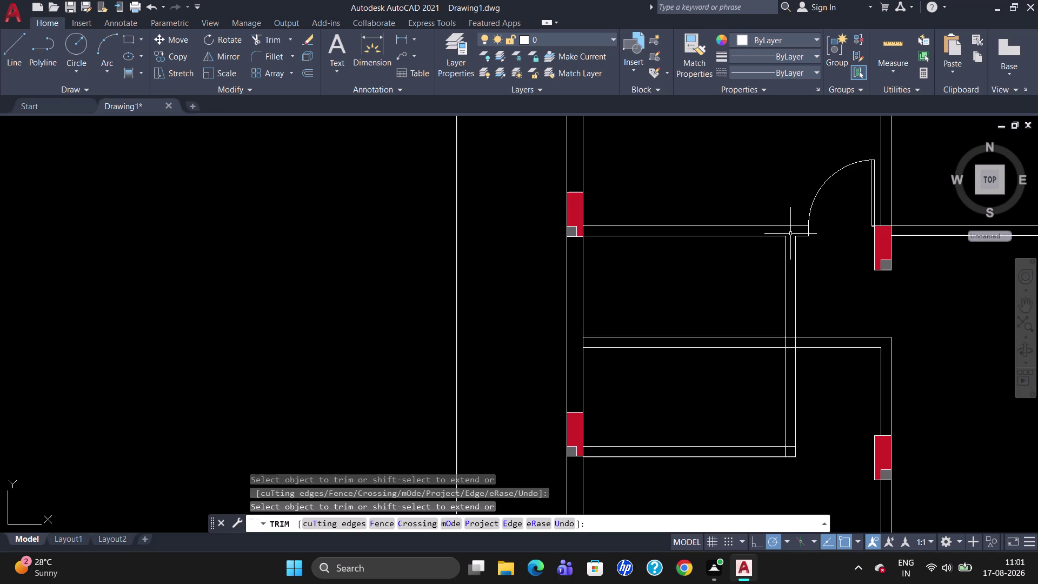
scroll(down, 3)
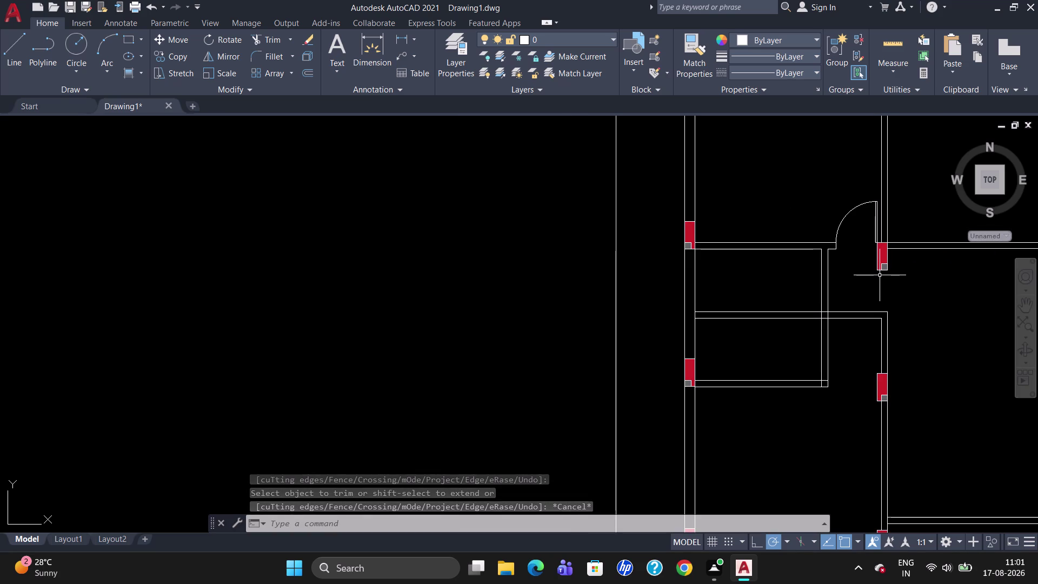
scroll(down, 3)
scroll(up, 3)
scroll(down, 3)
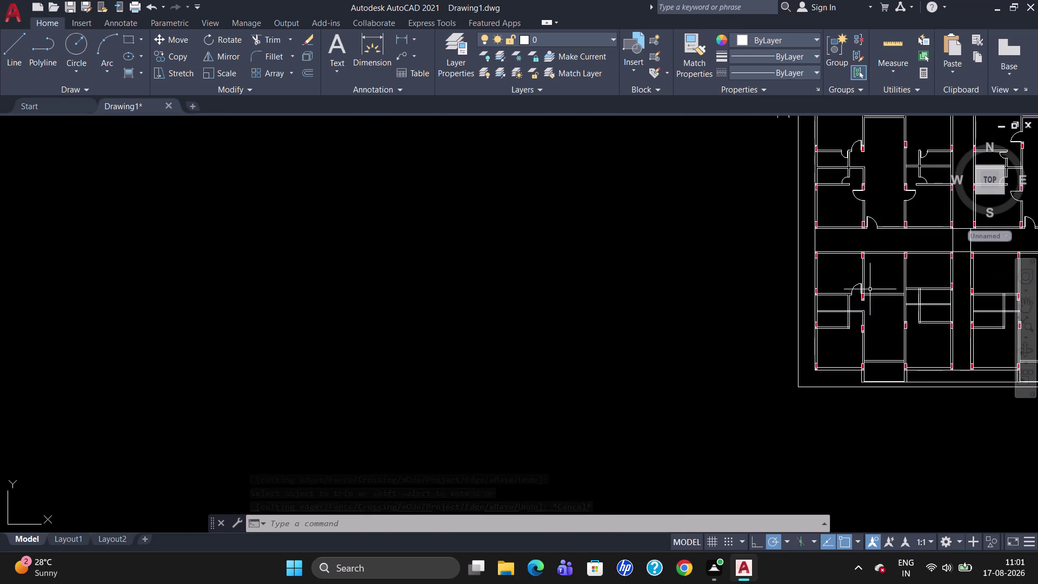
scroll(up, 3)
scroll(up, 3)
scroll(down, 3)
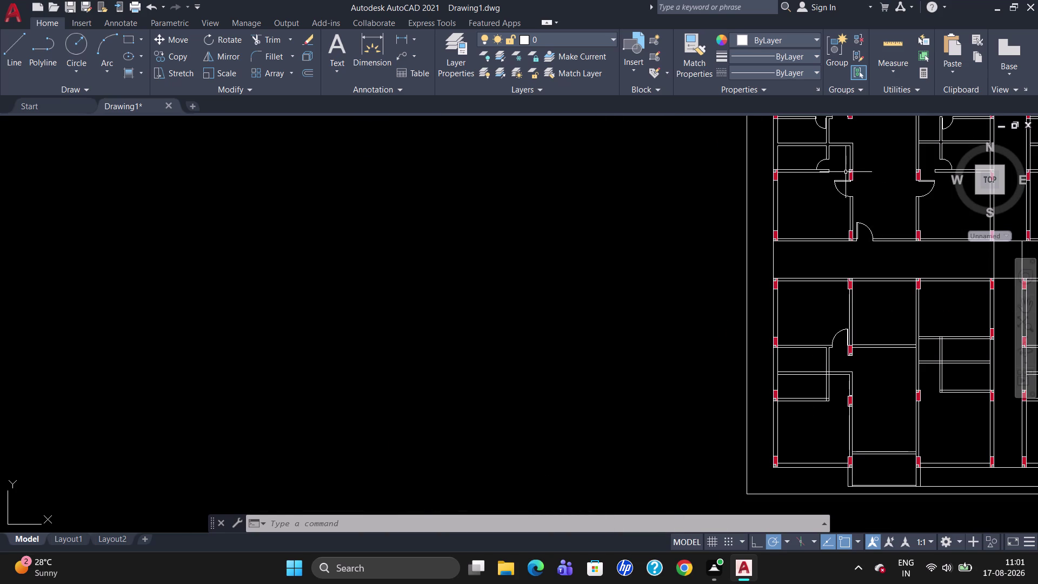
scroll(down, 3)
Copy the door swing down into the lower room's wall with CO.
scroll(up, 3)
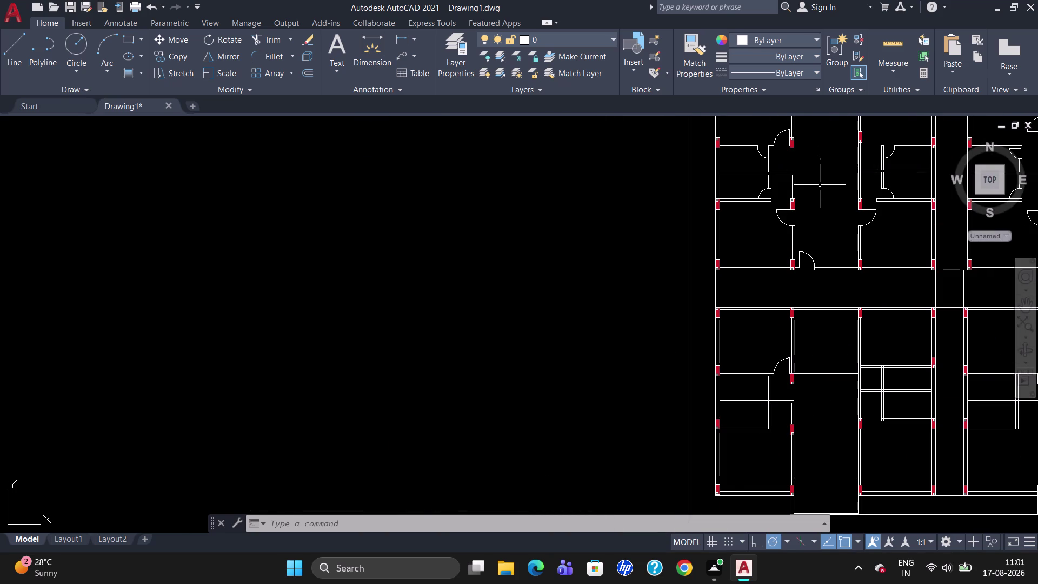
key(Escape)
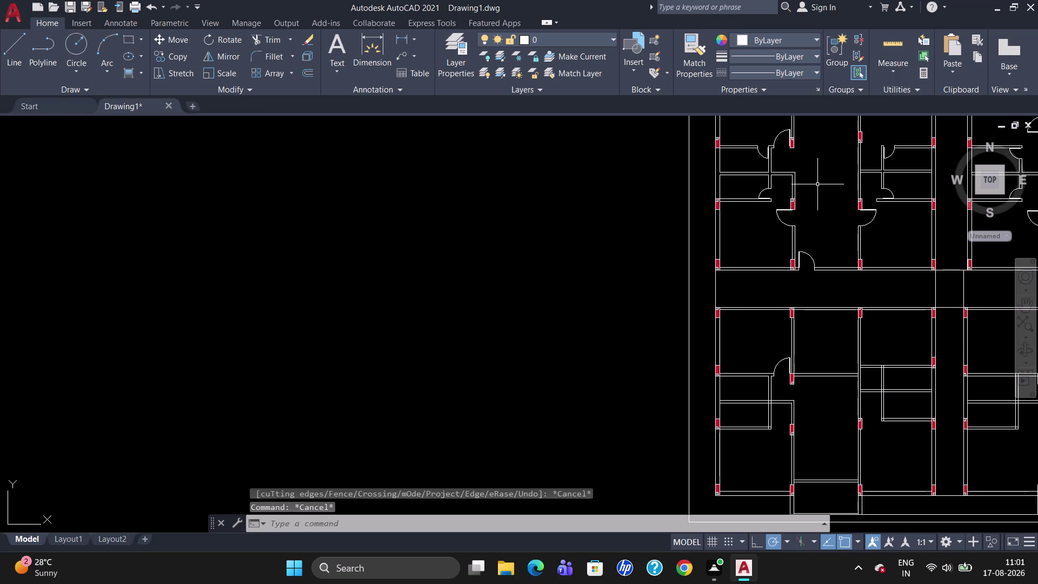
click(765, 151)
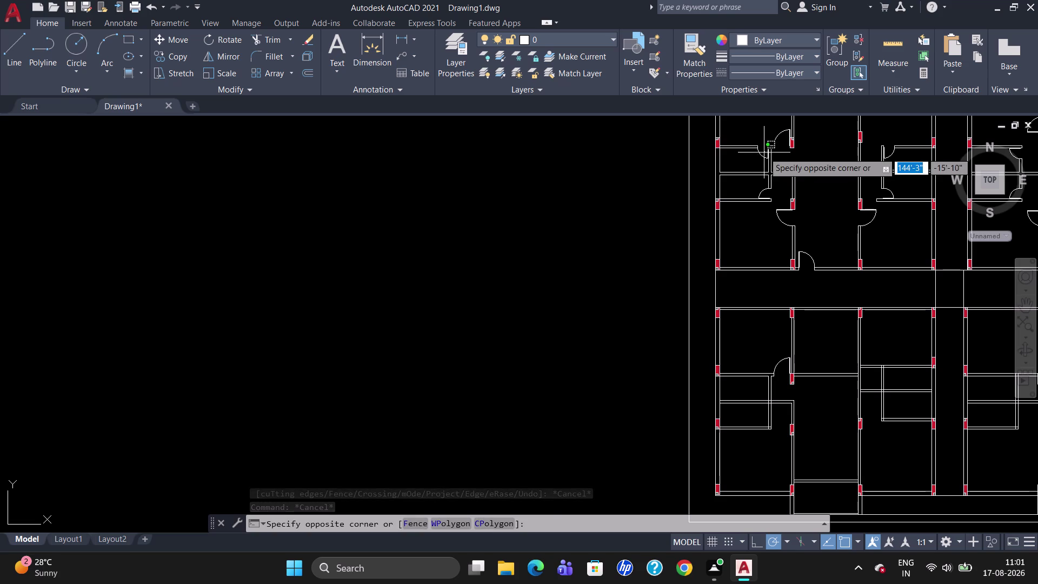
click(761, 152)
click(761, 154)
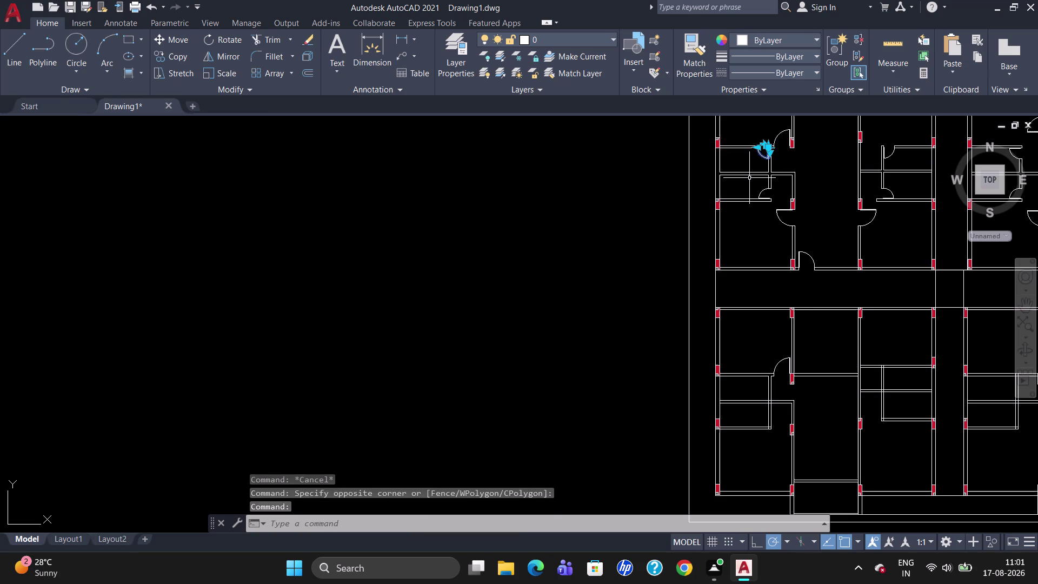
key(c)
key(o)
key(Return)
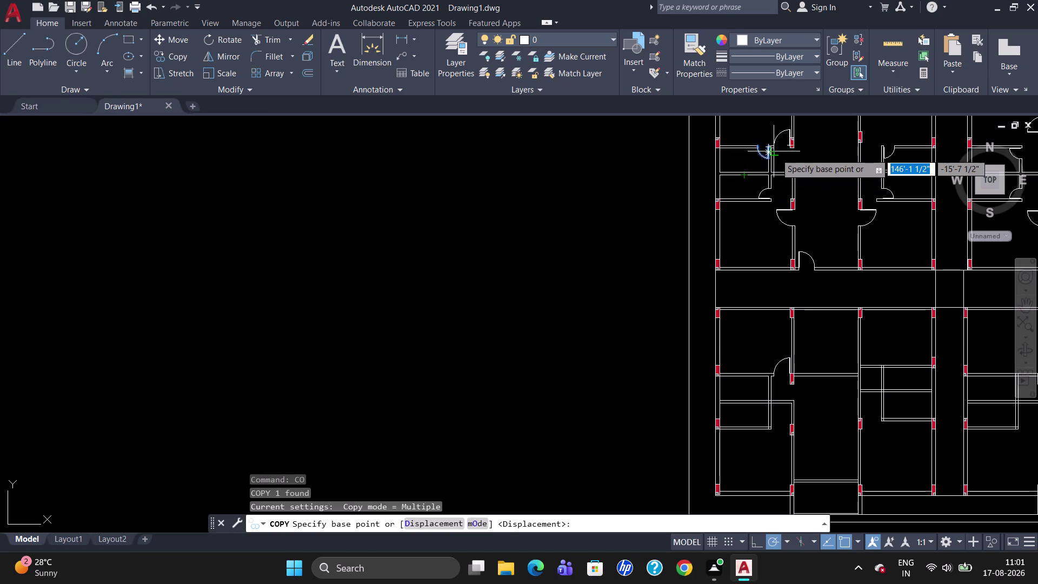
click(766, 143)
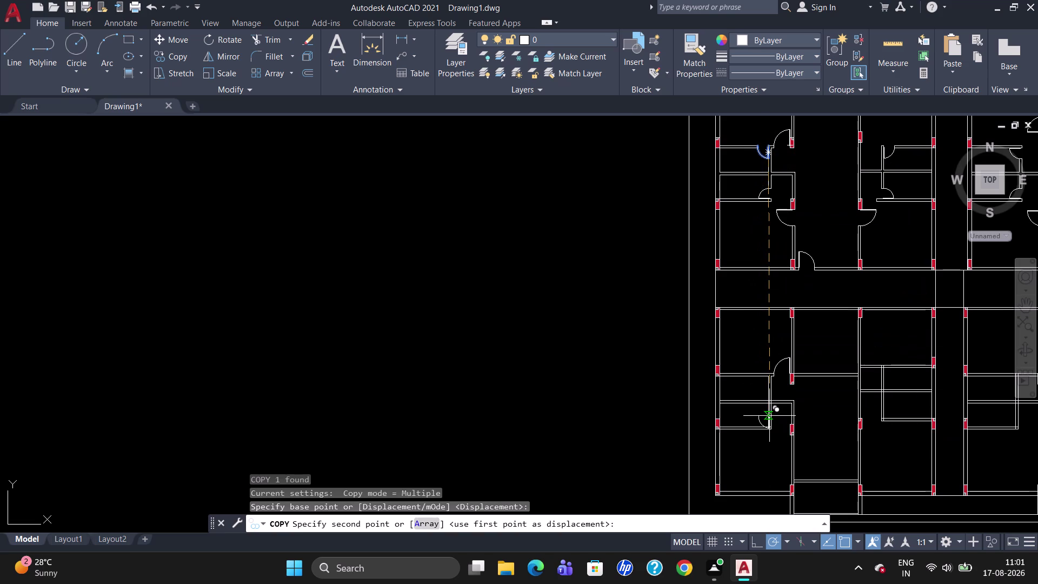
scroll(up, 3)
scroll(up, 3)
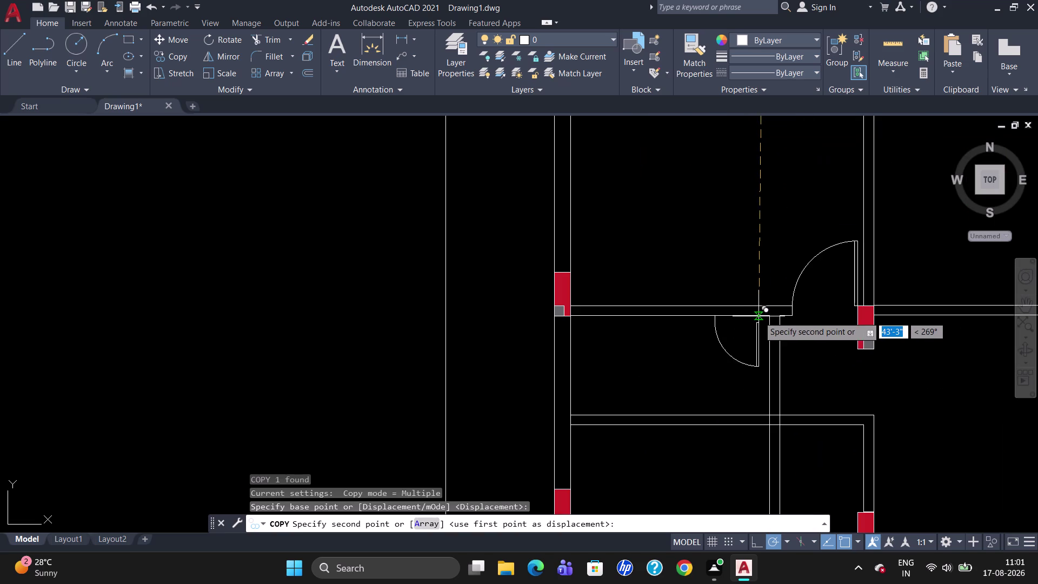
scroll(up, 3)
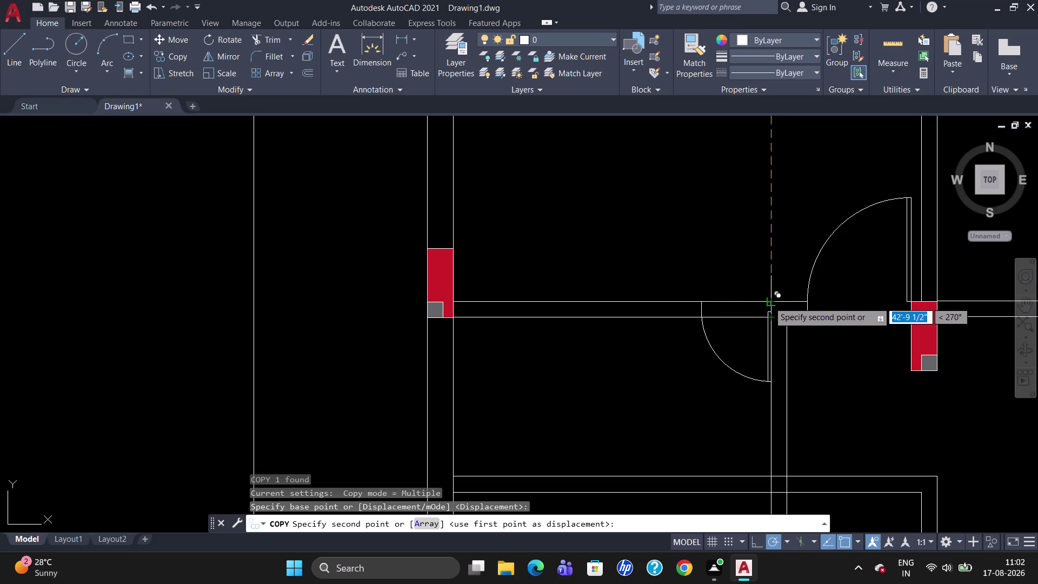
click(769, 301)
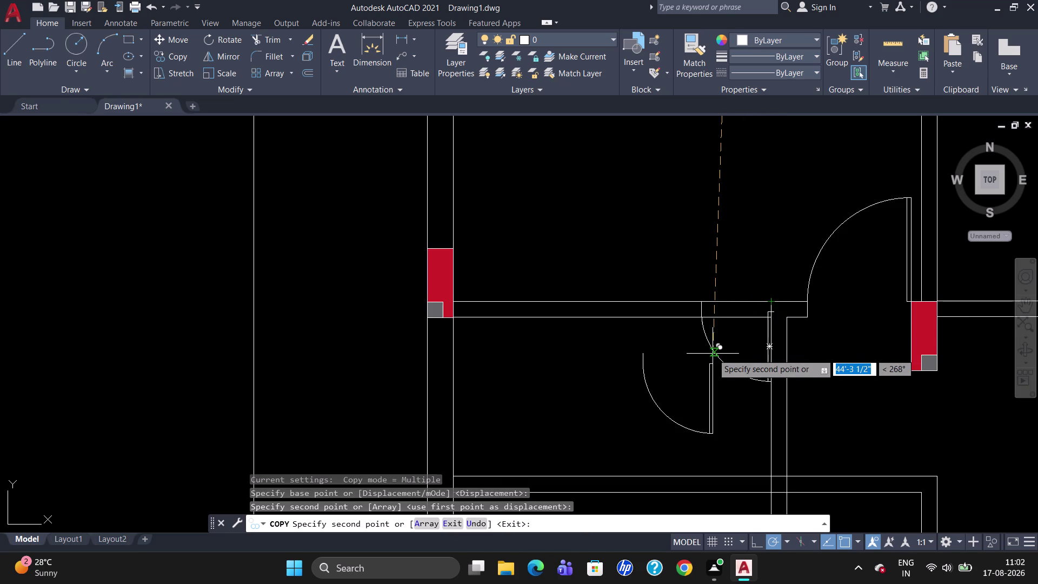
key(Escape)
Trim the two wall lines out of the new lower doorway.
text(TR)
key(Return)
key(Return)
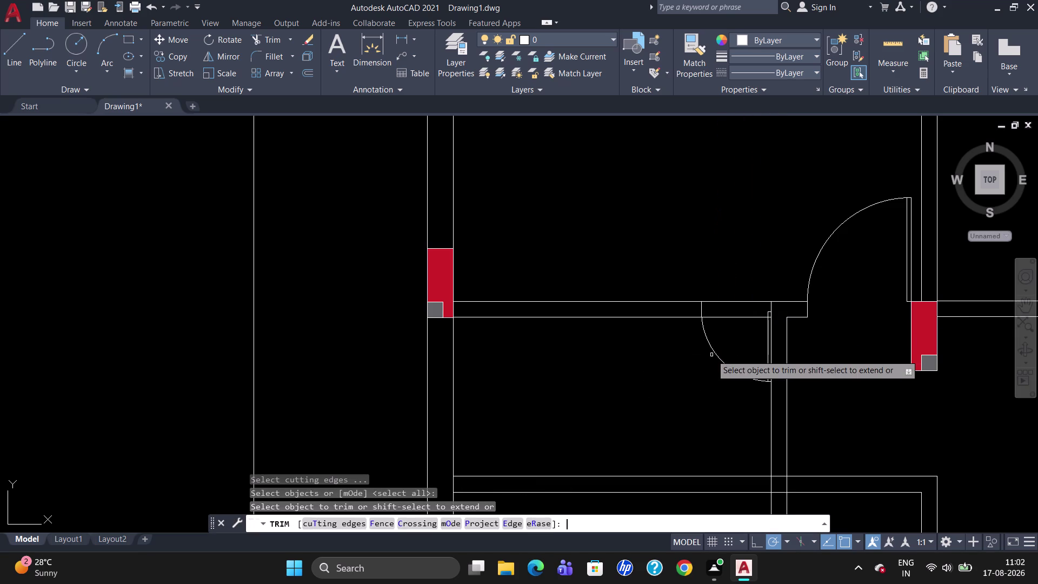
click(749, 318)
click(746, 301)
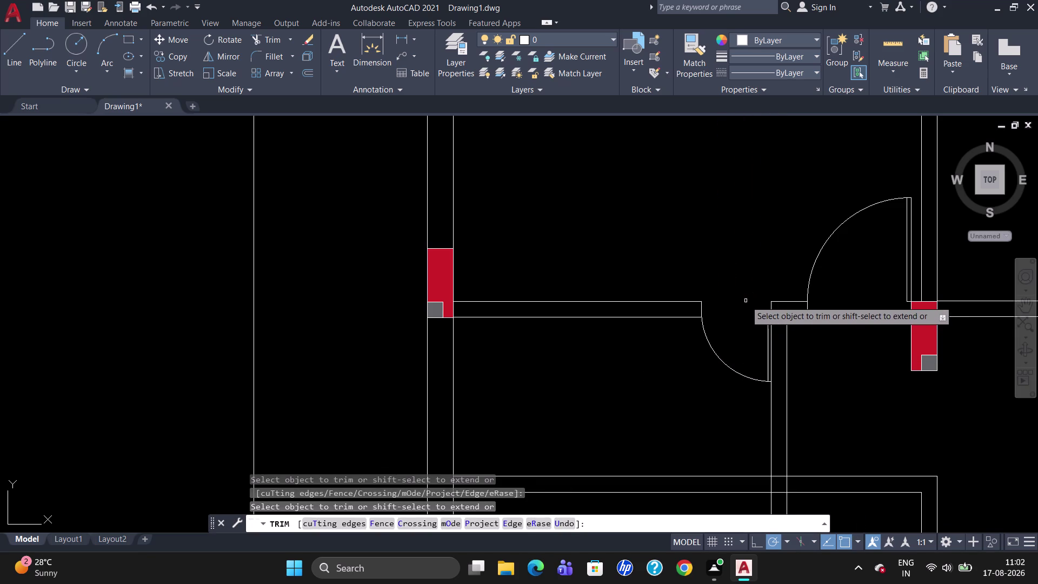
scroll(down, 3)
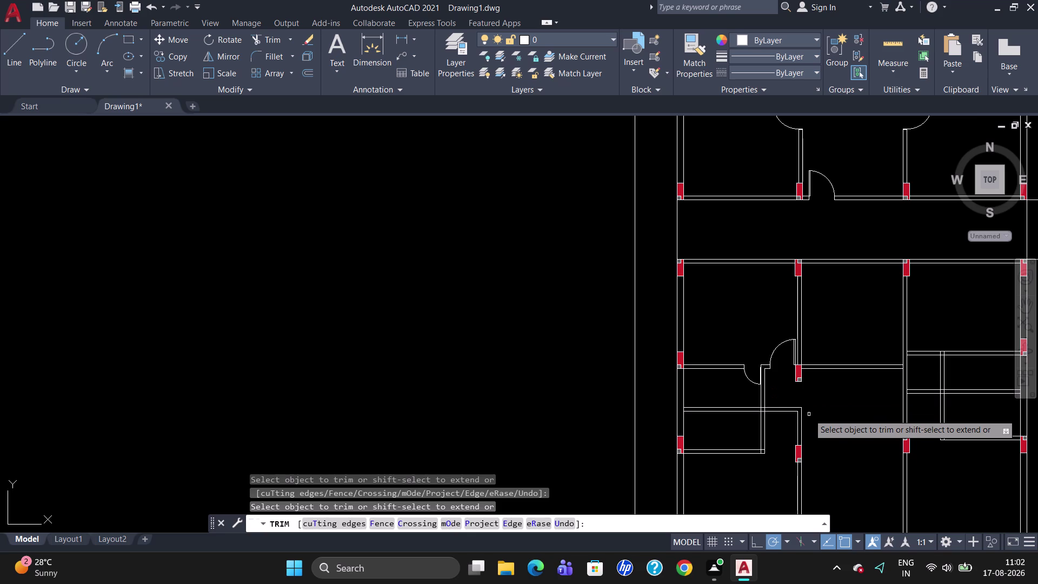
scroll(down, 3)
scroll(up, 3)
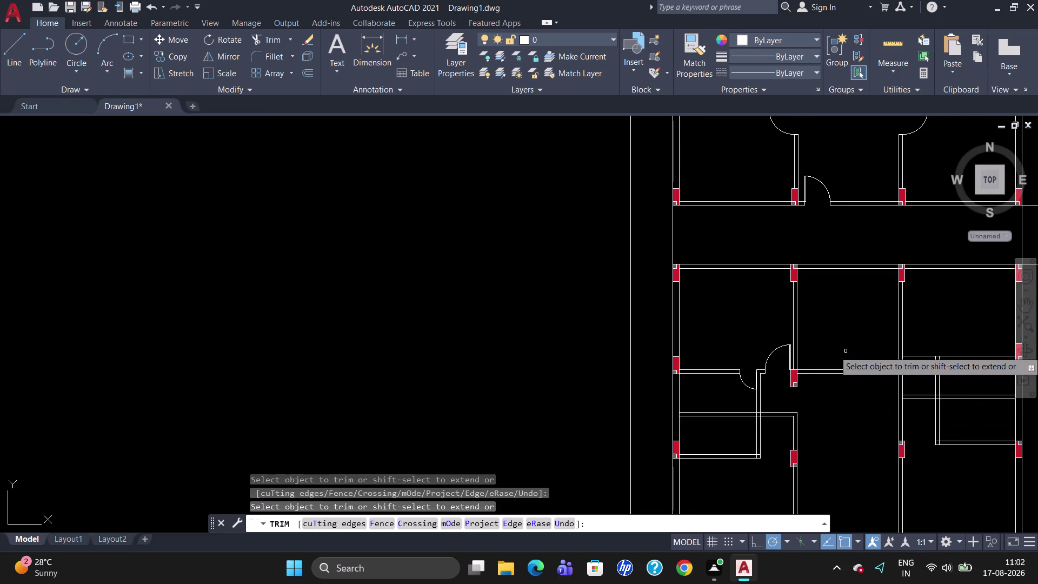
key(Escape)
scroll(down, 3)
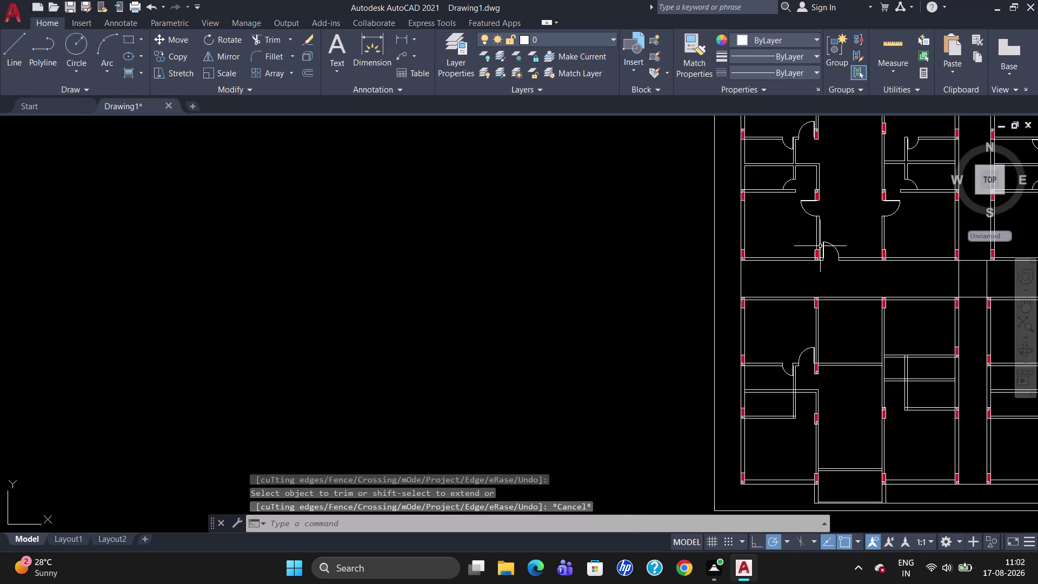
click(789, 183)
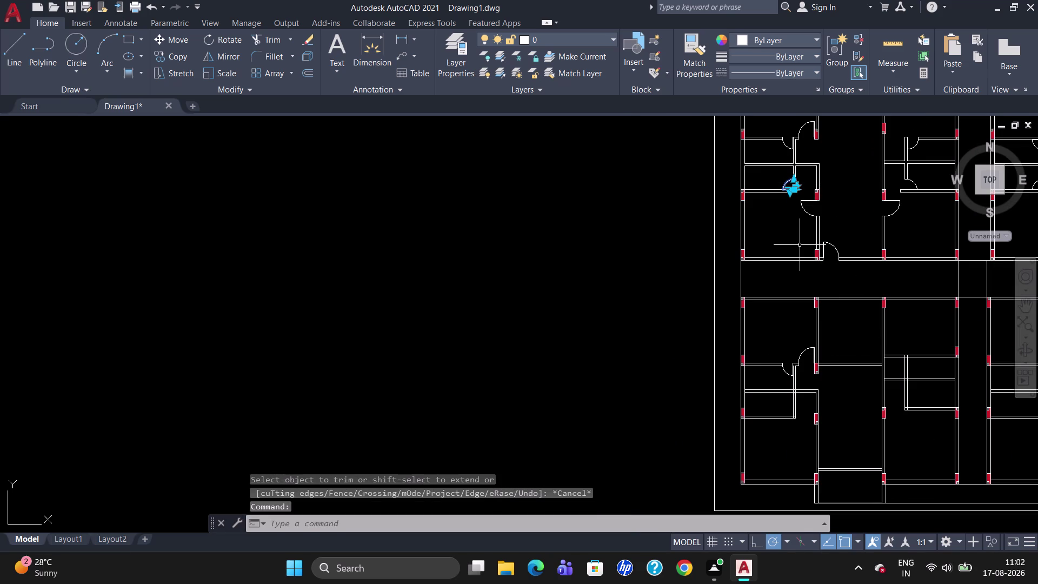
Begin copying the upper door swing from its hinge, then cancel that attempt.
text(CO)
key(Return)
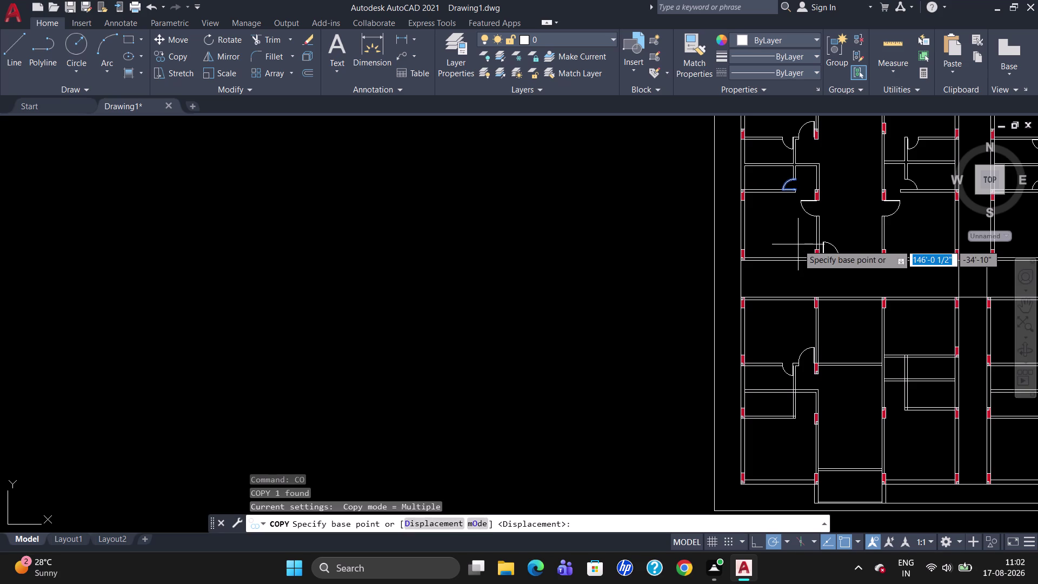
click(798, 184)
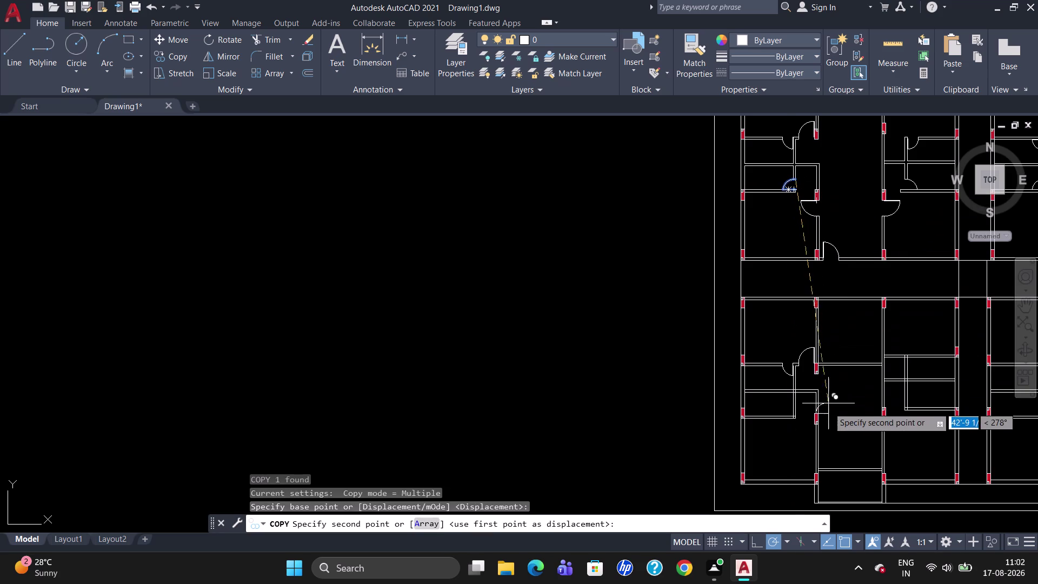
scroll(up, 3)
scroll(up, 3)
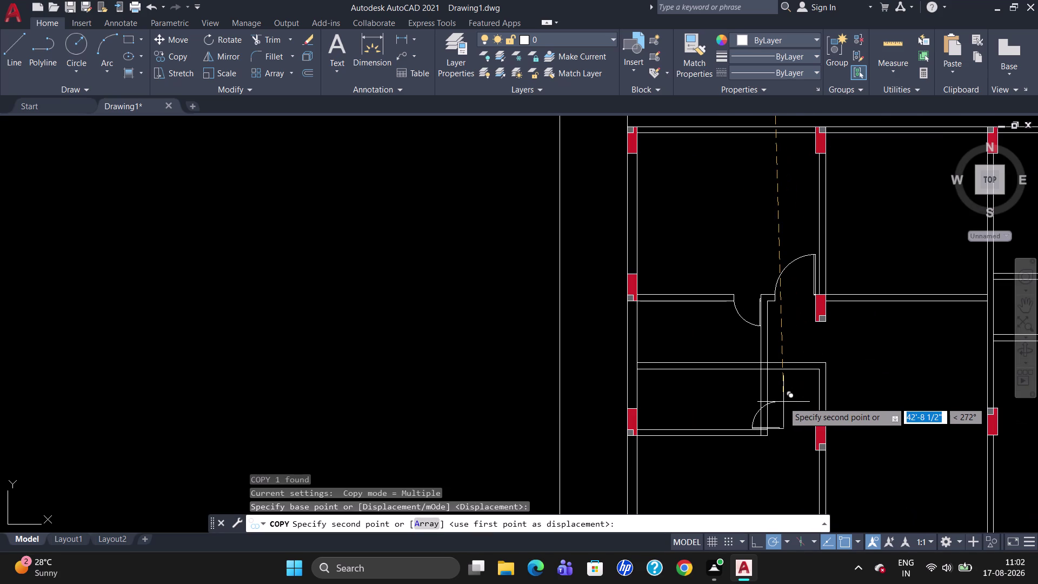
key(Escape)
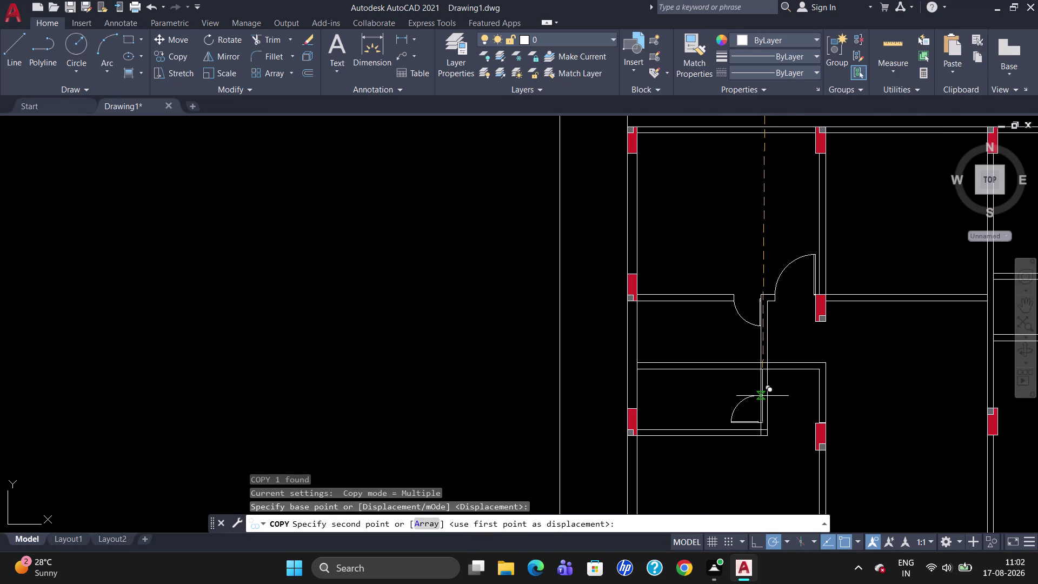
scroll(down, 3)
scroll(up, 3)
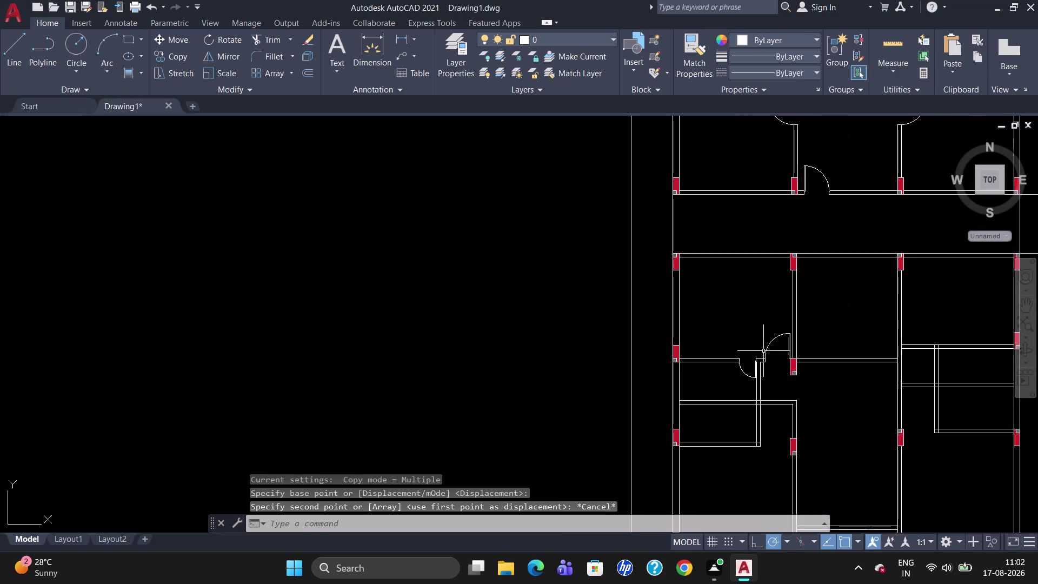
scroll(down, 3)
Copy the upper door swing to the lower room's wall opening.
click(752, 176)
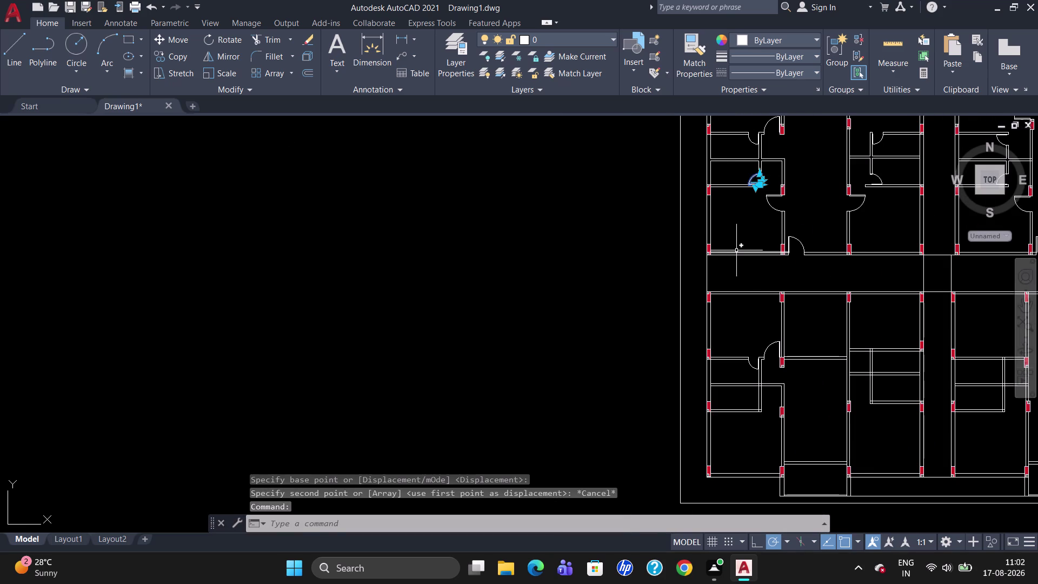
text(CO)
key(Return)
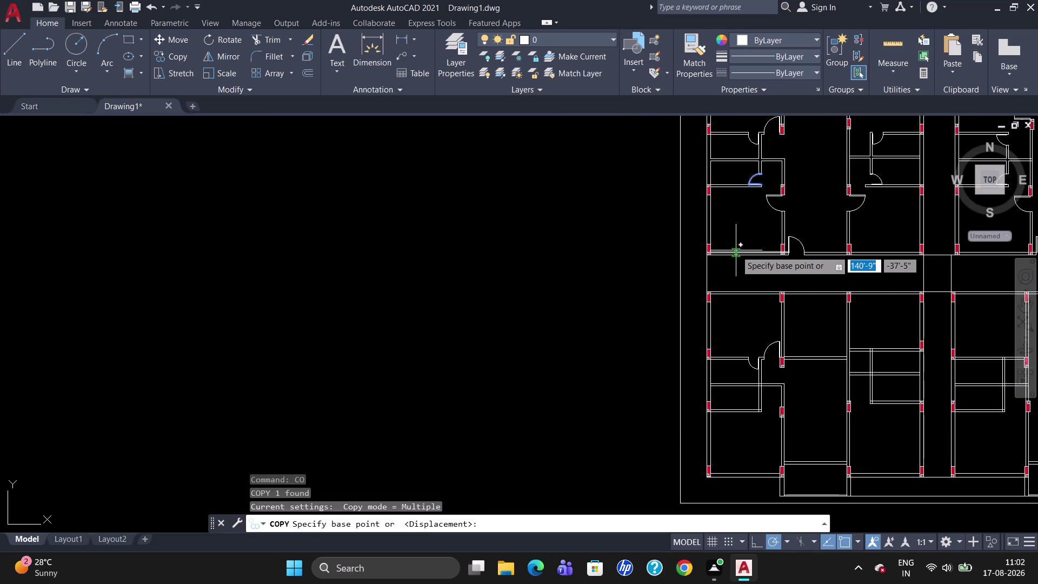
click(763, 185)
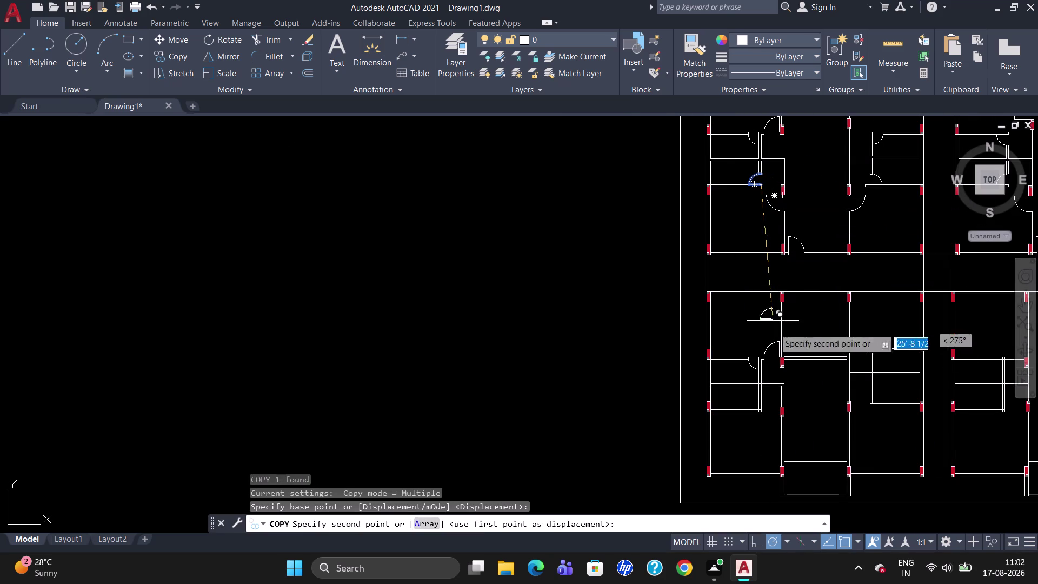
scroll(up, 3)
scroll(up, 3)
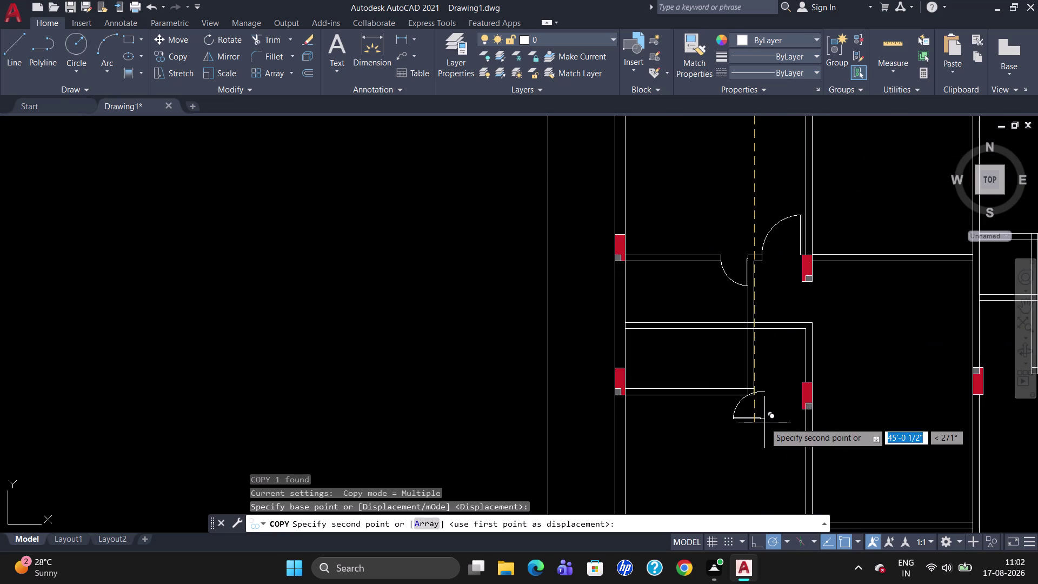
scroll(up, 3)
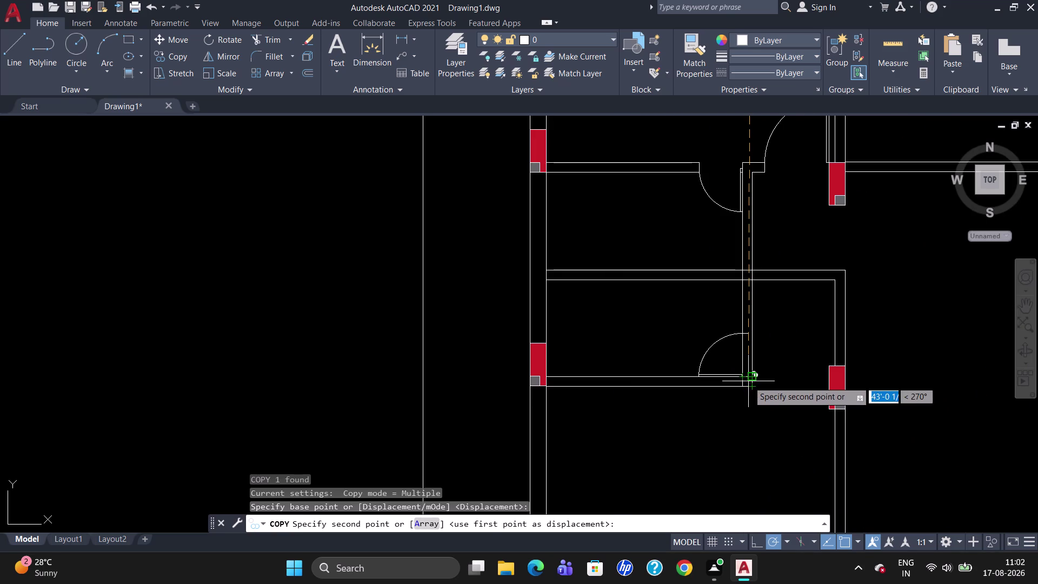
click(748, 381)
key(Escape)
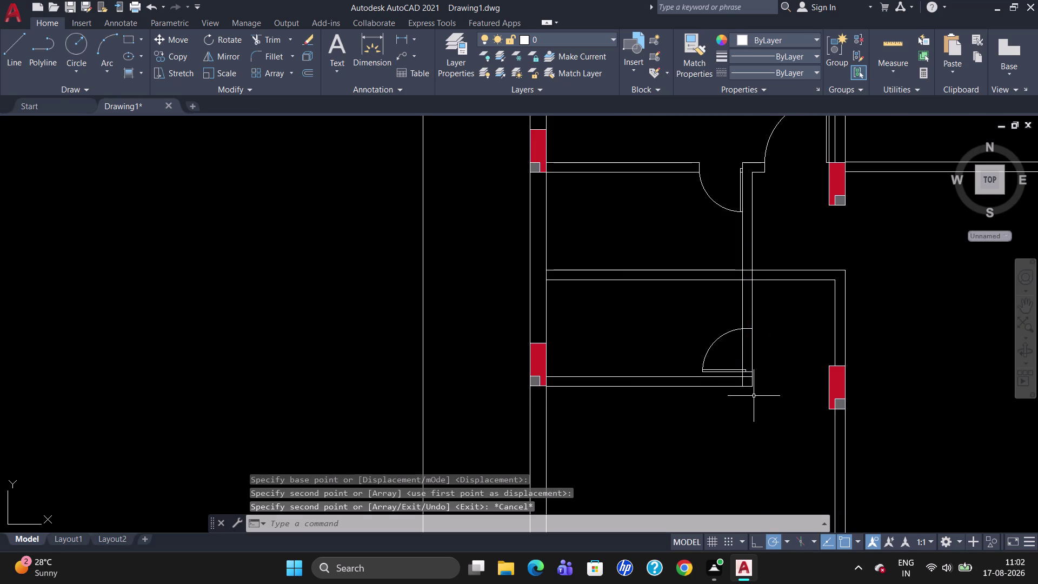
Move the copied door swing down onto the wall end at the opening.
key(m)
key(Return)
click(749, 370)
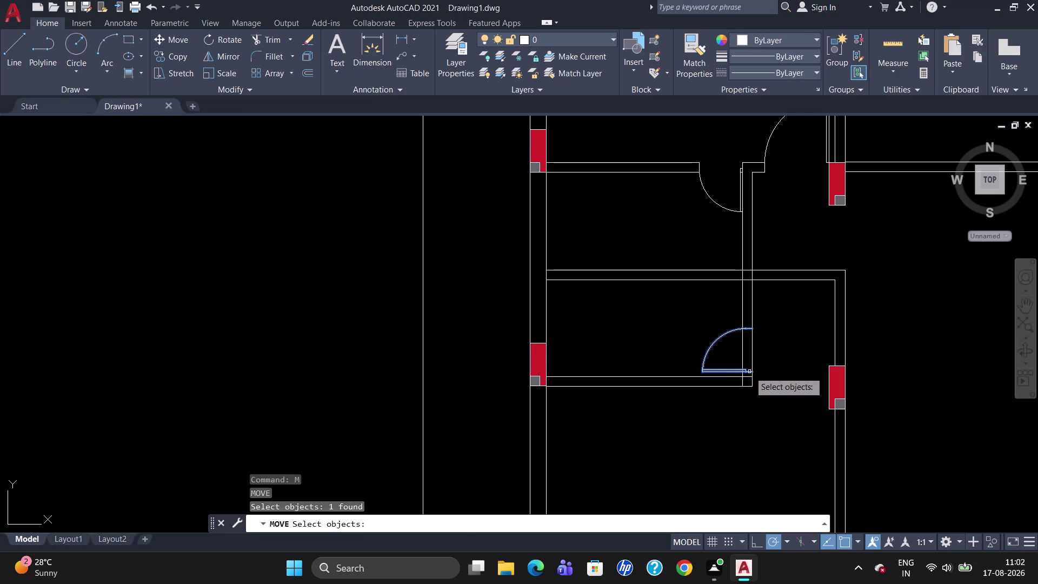
key(Return)
scroll(up, 3)
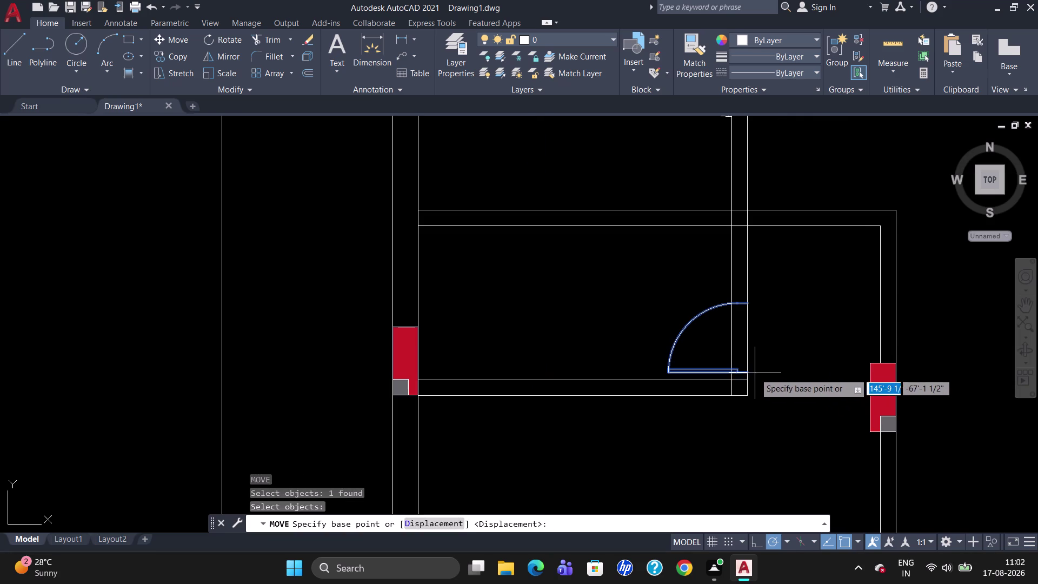
click(750, 371)
click(745, 379)
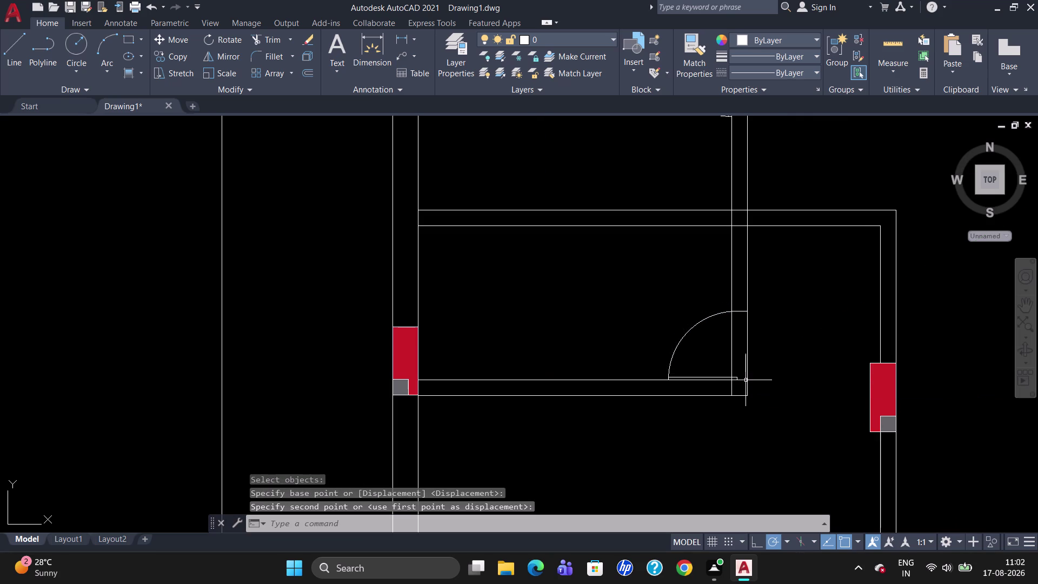
key(Escape)
Trim both wall lines crossing the lower room's new doorway.
text(TR)
key(Return)
key(Return)
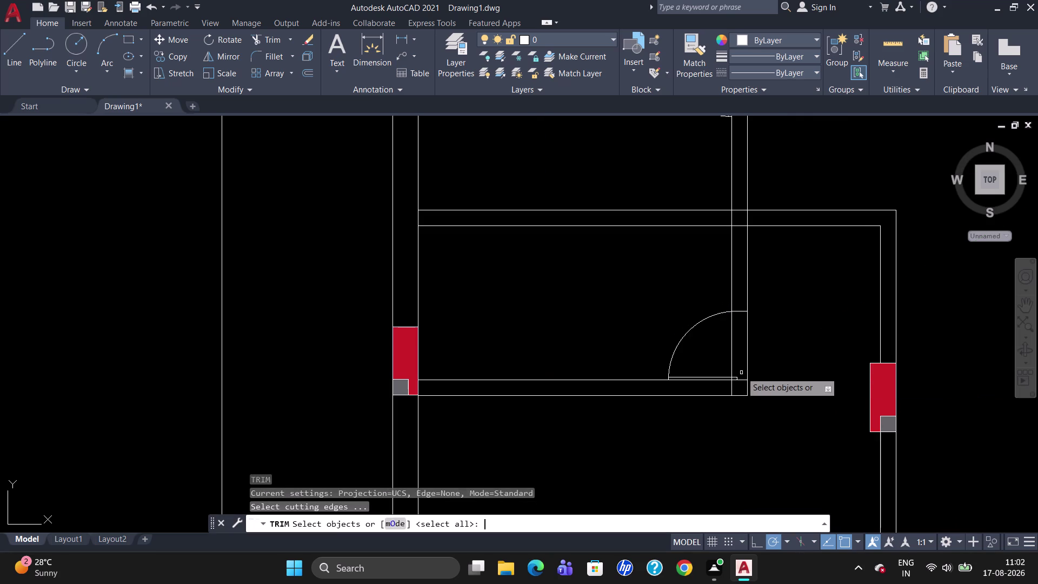
click(732, 345)
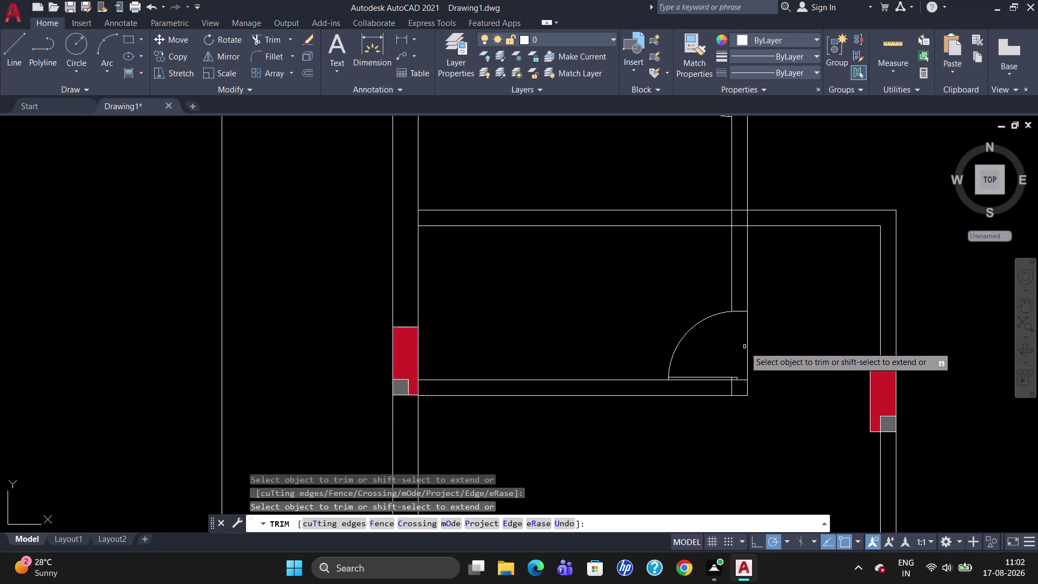
click(749, 347)
key(Escape)
scroll(down, 3)
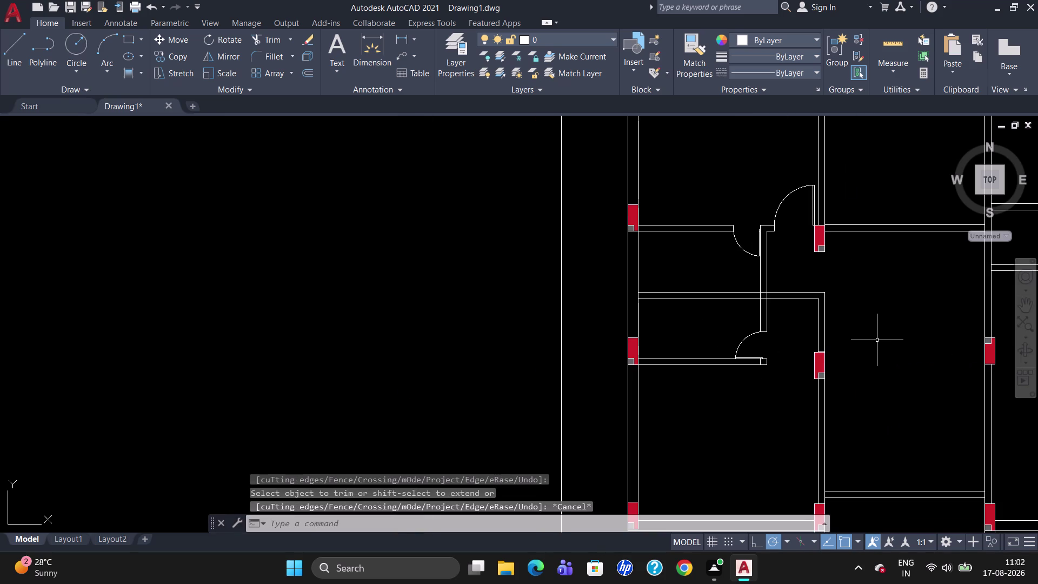
scroll(down, 3)
scroll(up, 3)
Copy the upper unit's door swing into the vertical wall opening below the red column.
scroll(down, 3)
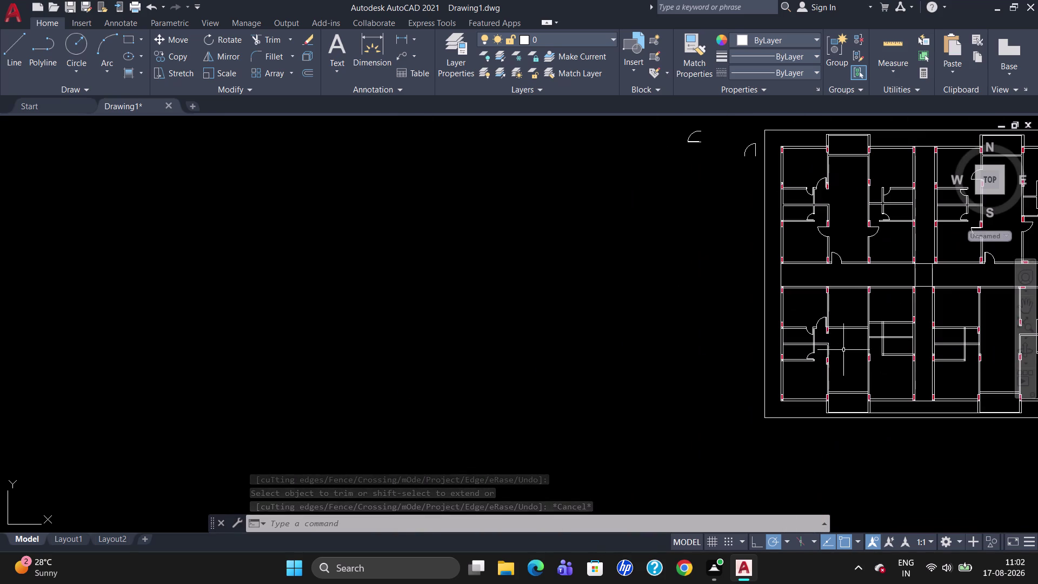
scroll(up, 3)
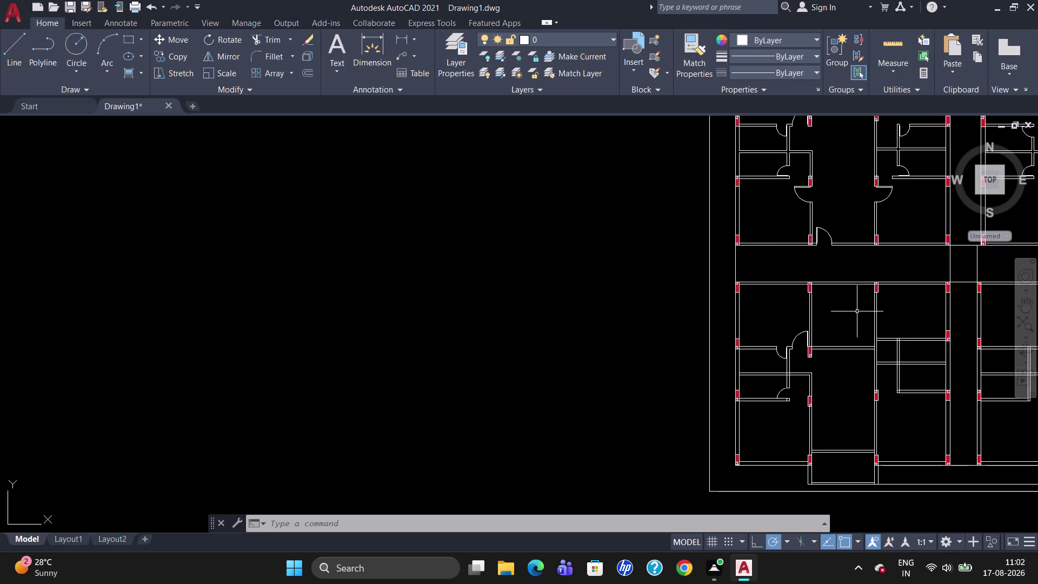
click(798, 191)
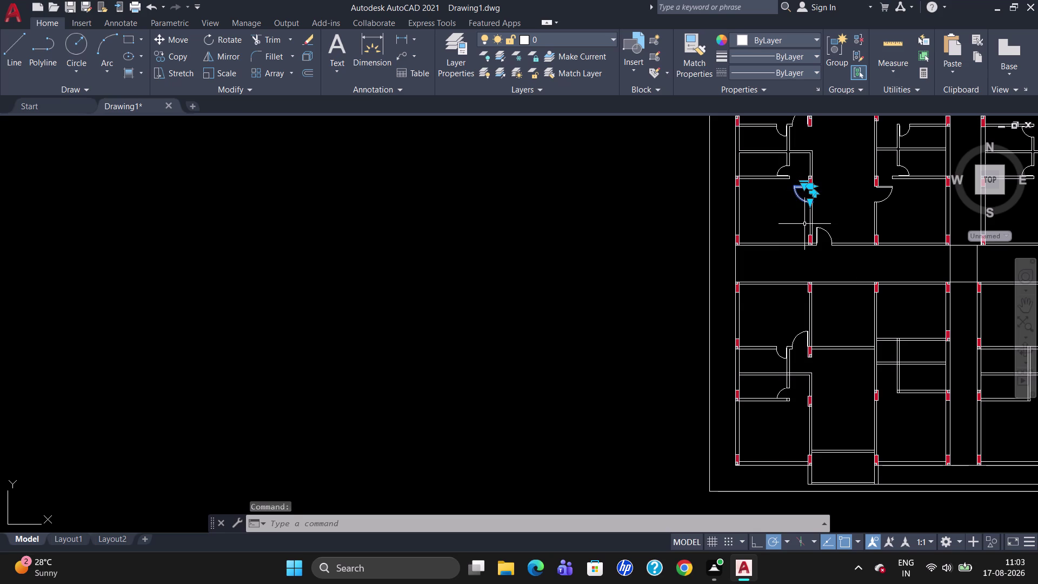
text(CO)
key(Return)
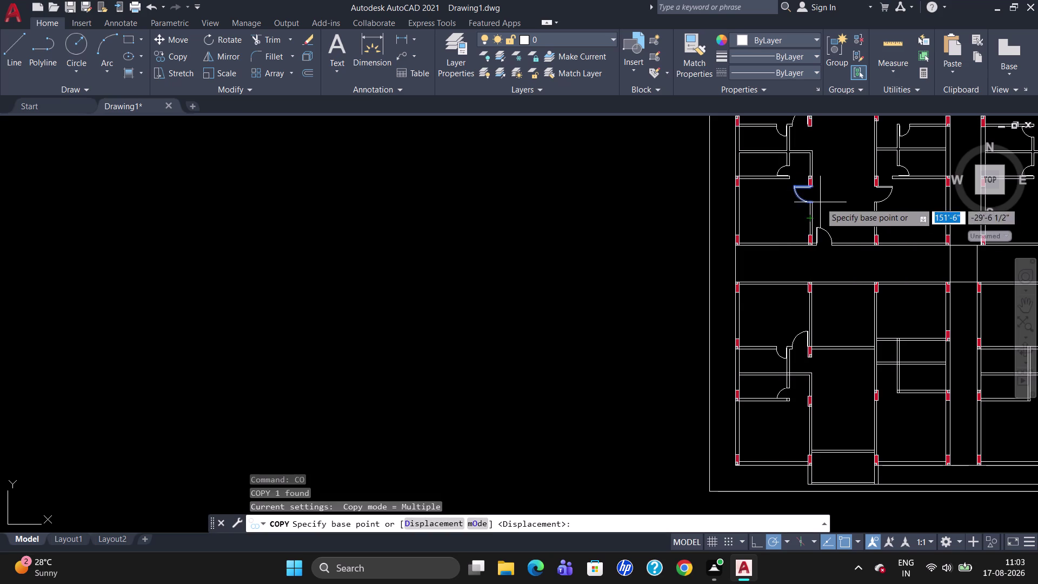
click(814, 188)
scroll(up, 3)
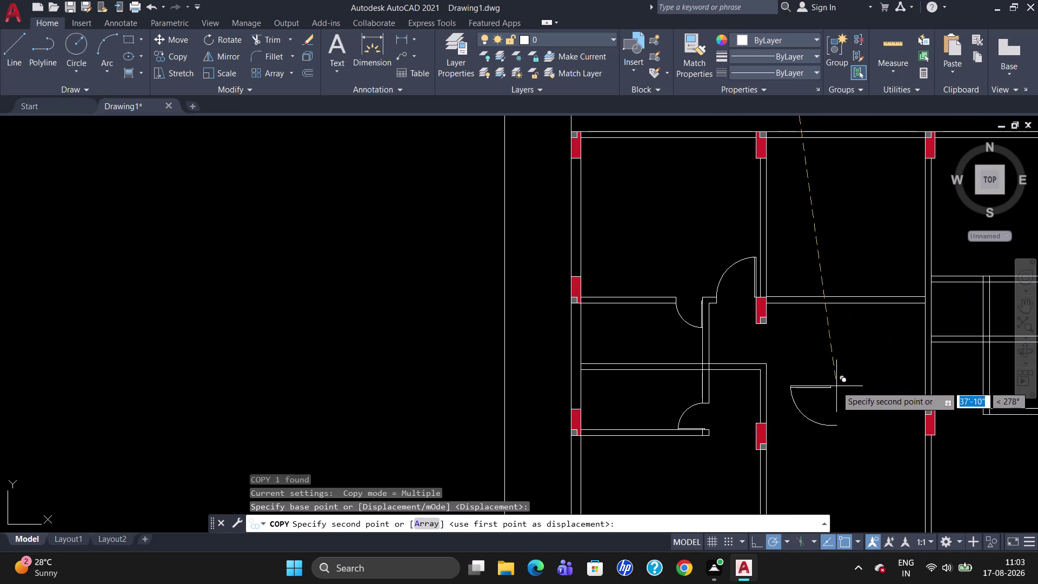
scroll(up, 3)
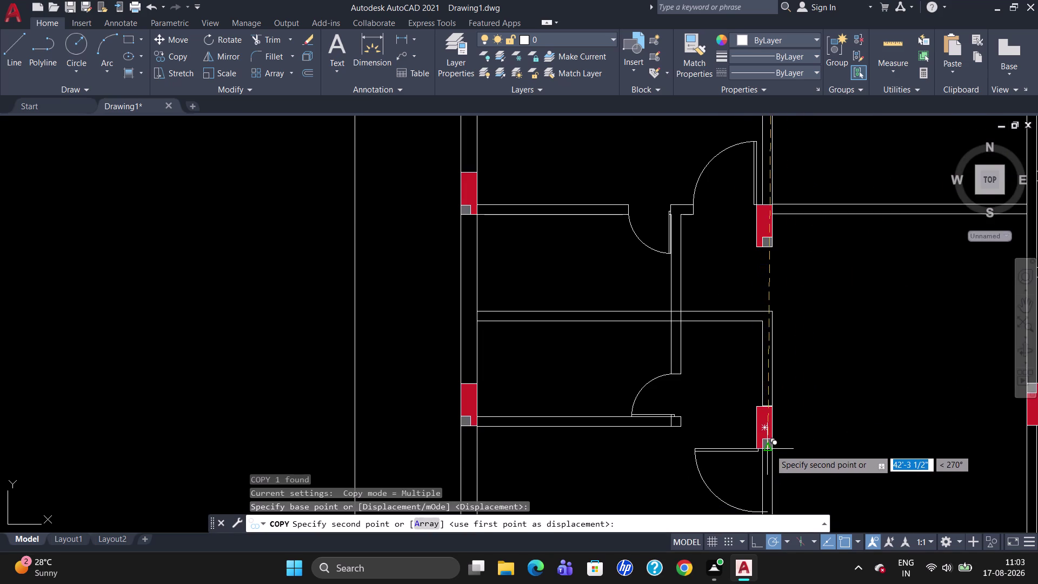
click(776, 445)
scroll(down, 3)
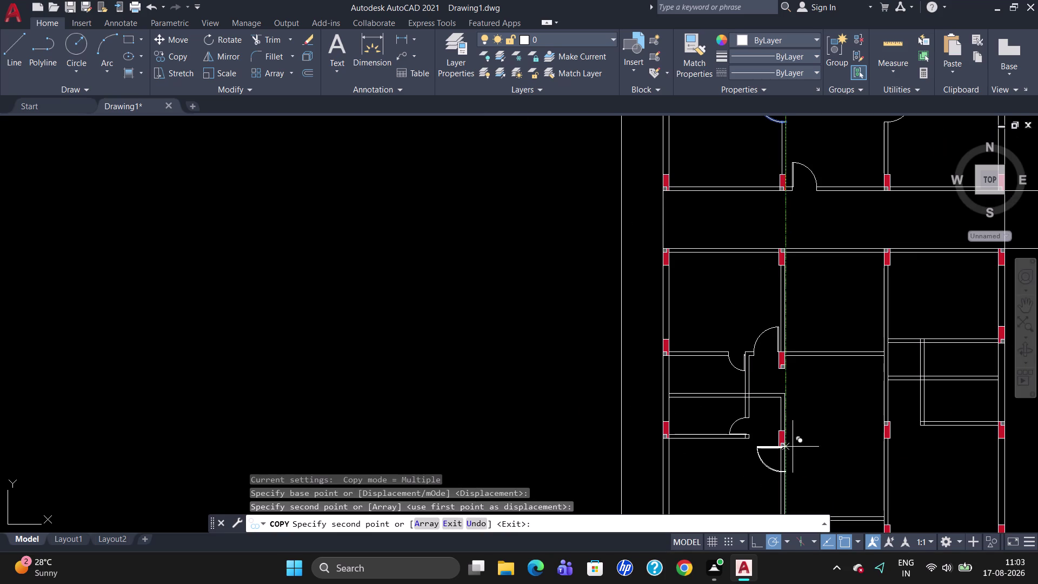
key(Escape)
Trim the two wall lines crossing the new door opening.
scroll(down, 3)
scroll(up, 3)
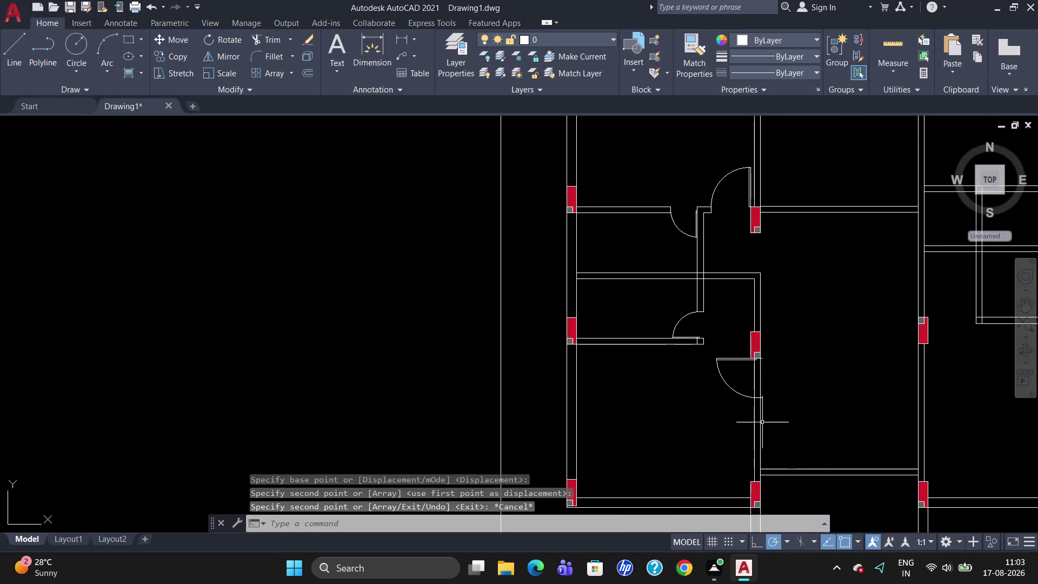
scroll(down, 3)
scroll(up, 3)
key(t)
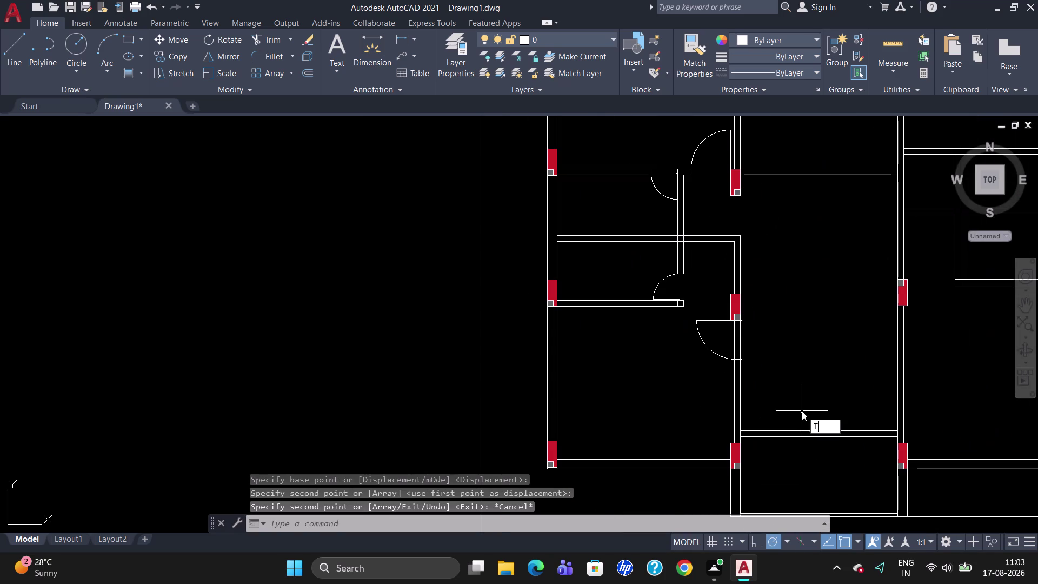
key(r)
key(Return)
key(Return)
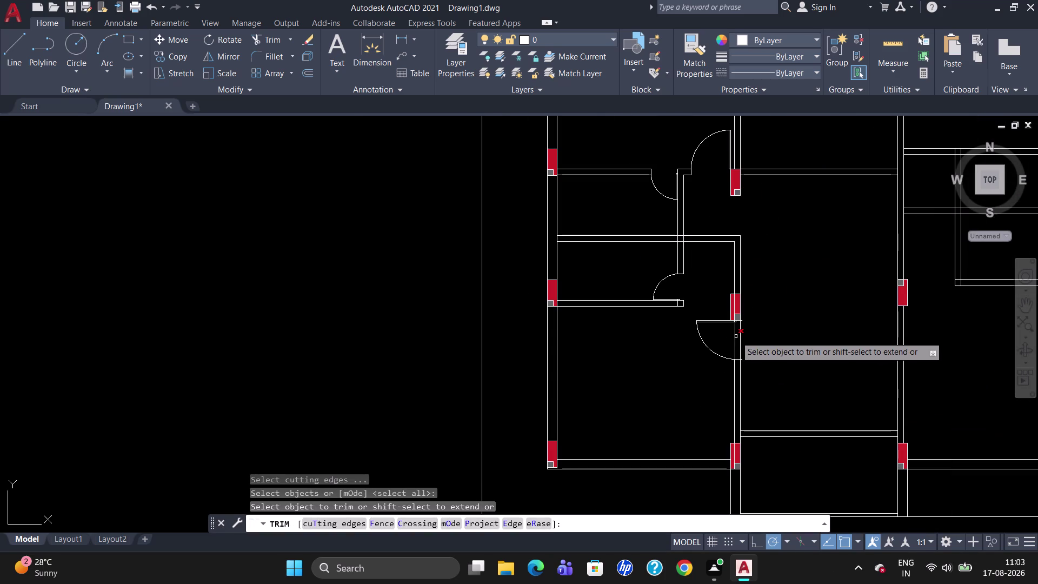
click(735, 337)
click(741, 336)
key(Escape)
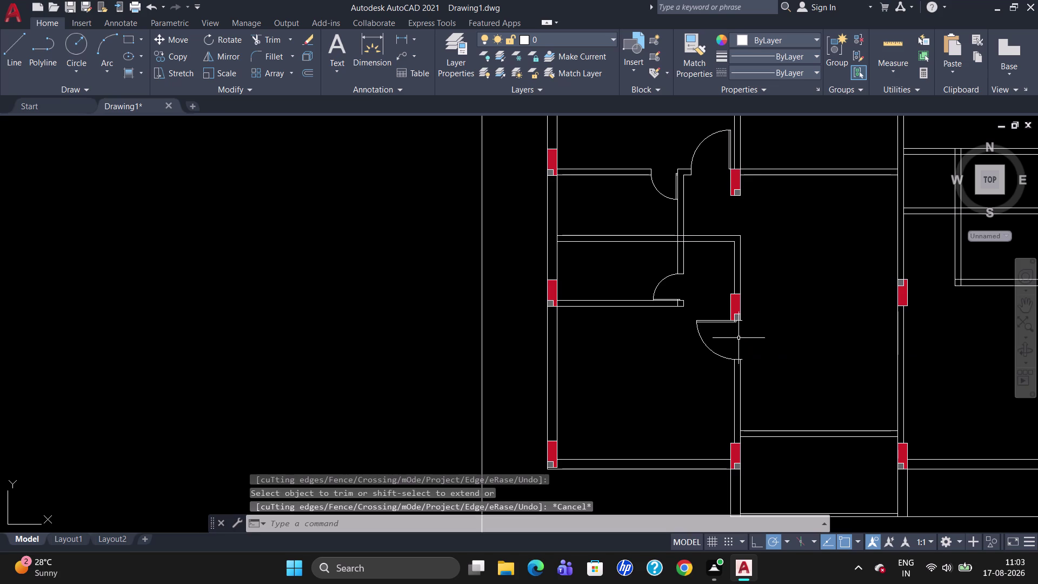
Begin moving the copied door swing, setting a base point on the swing.
key(m)
key(Return)
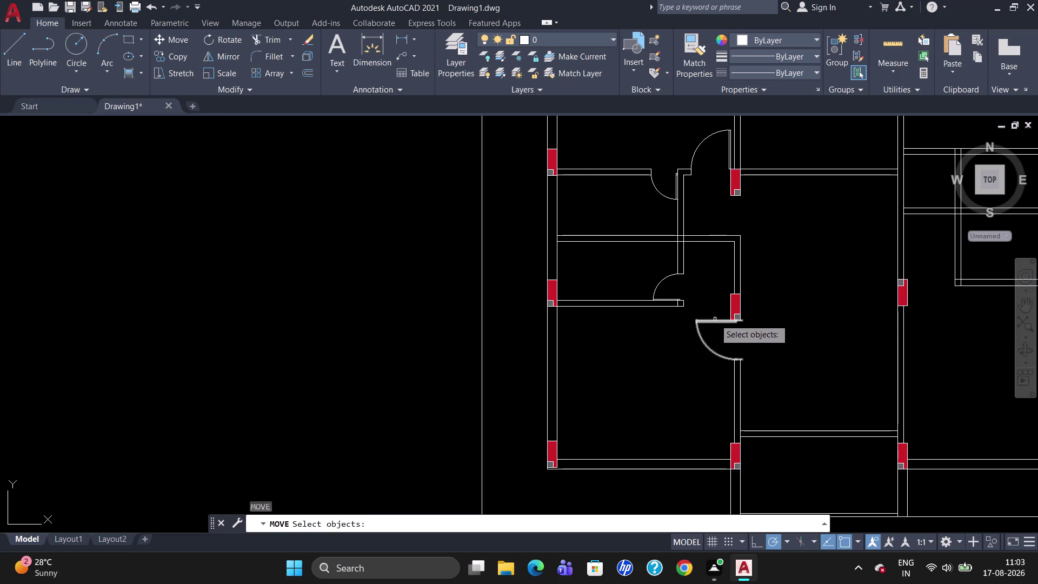
click(715, 319)
key(Return)
click(746, 321)
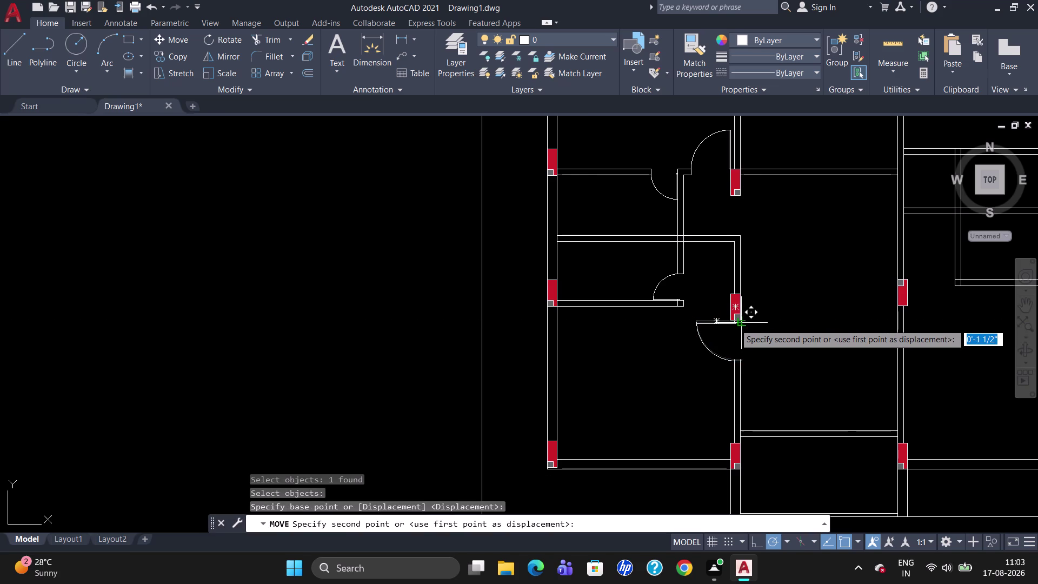
scroll(up, 3)
Drop the door swing against the red column's end, then select another upper-unit door swing.
click(740, 316)
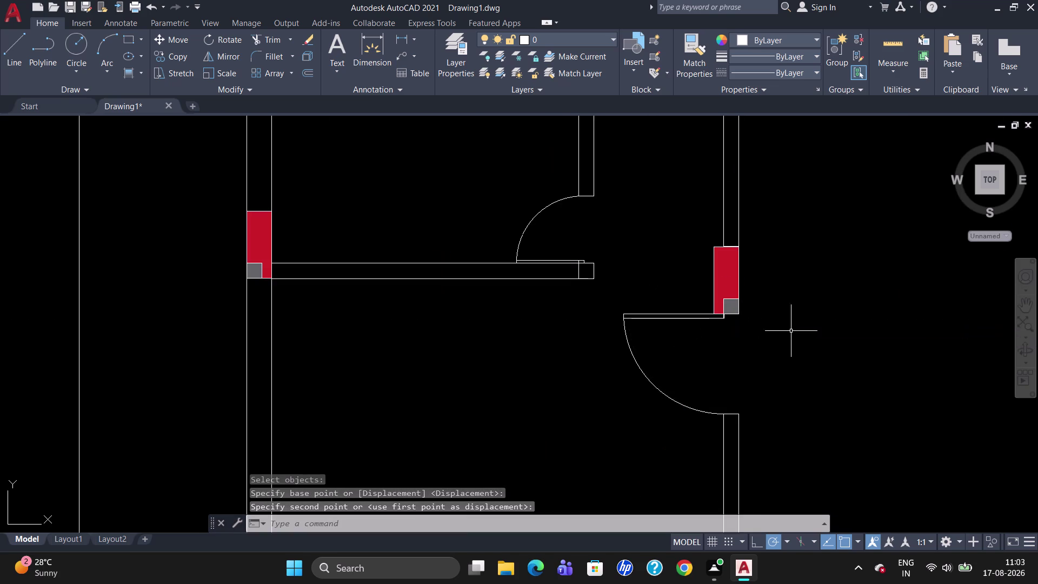
scroll(down, 3)
key(Escape)
scroll(down, 3)
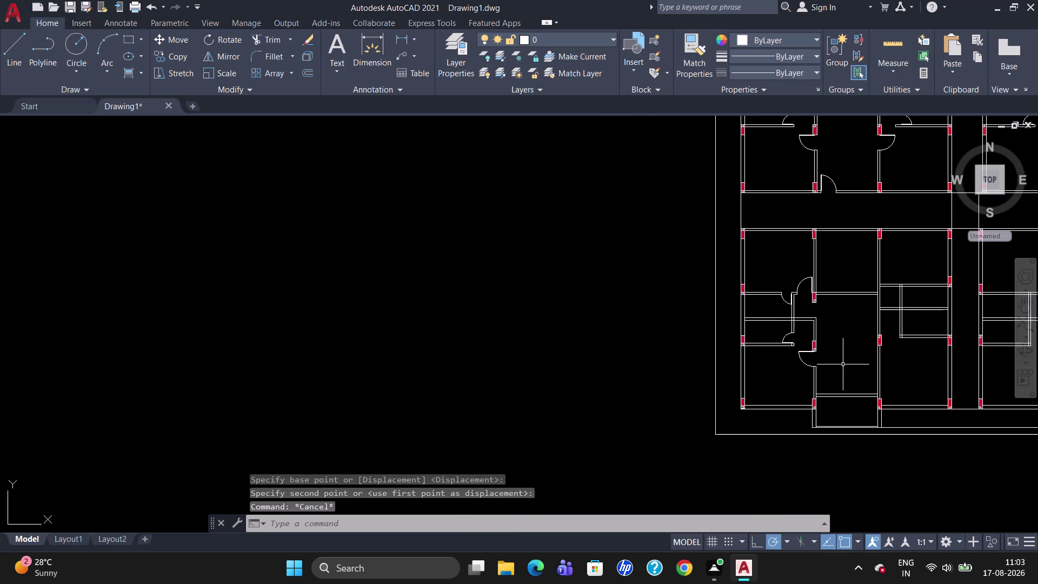
scroll(up, 3)
scroll(down, 3)
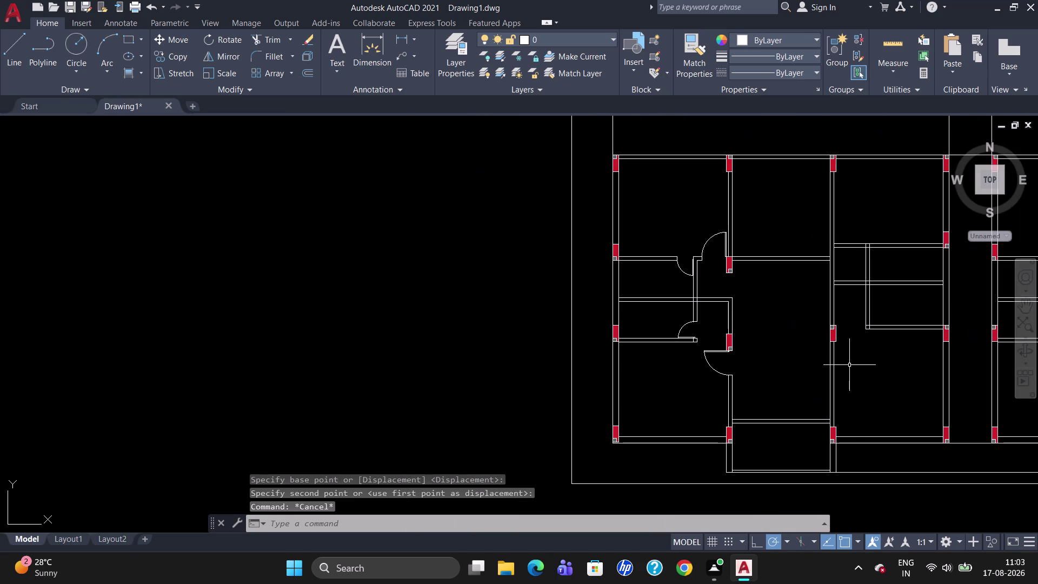
scroll(down, 3)
scroll(up, 3)
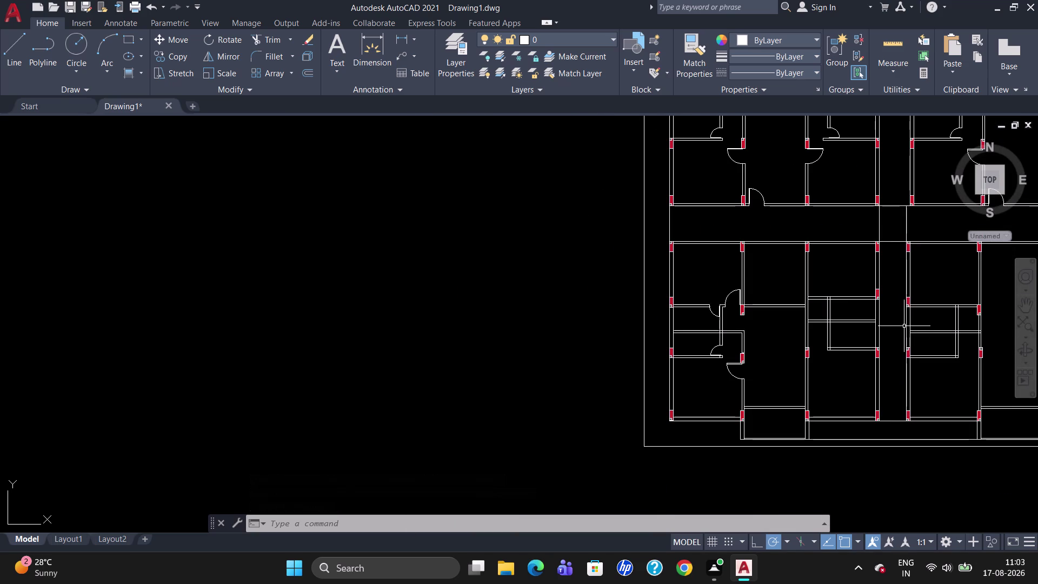
scroll(up, 3)
scroll(down, 3)
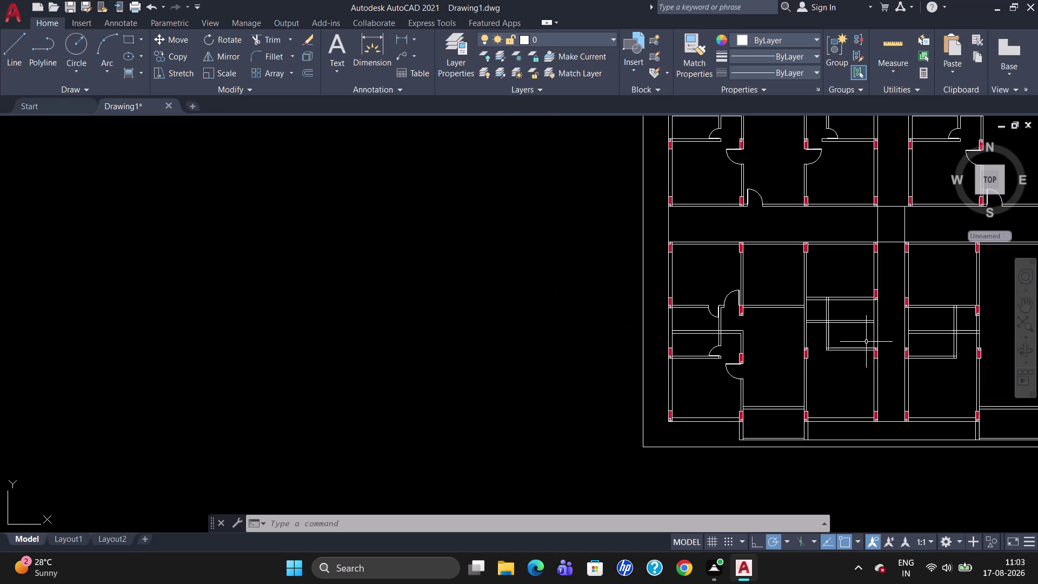
click(814, 149)
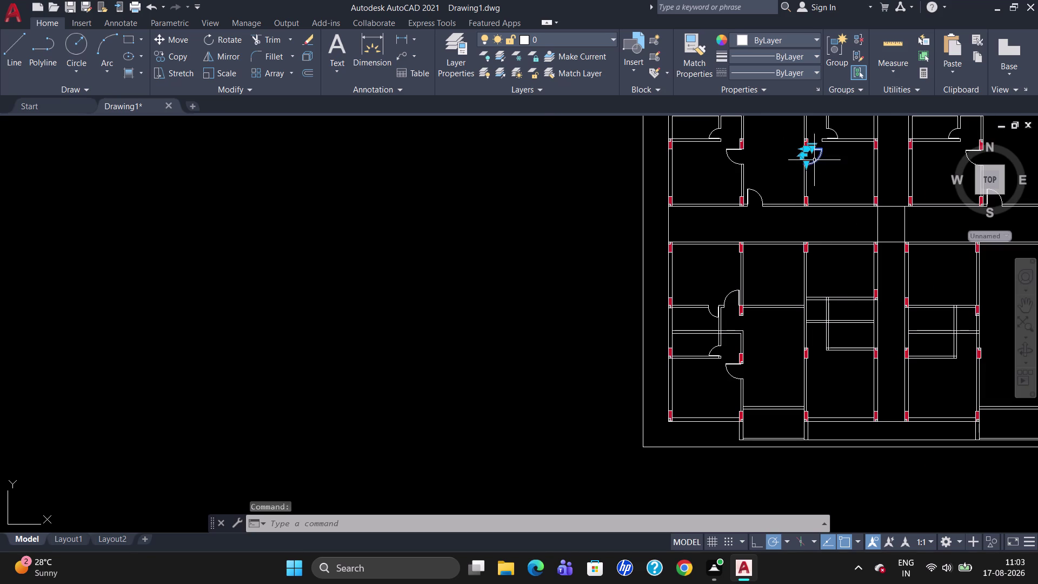
Copy the selected door swing into the wall opening beside the lower red column.
text(CO)
key(Return)
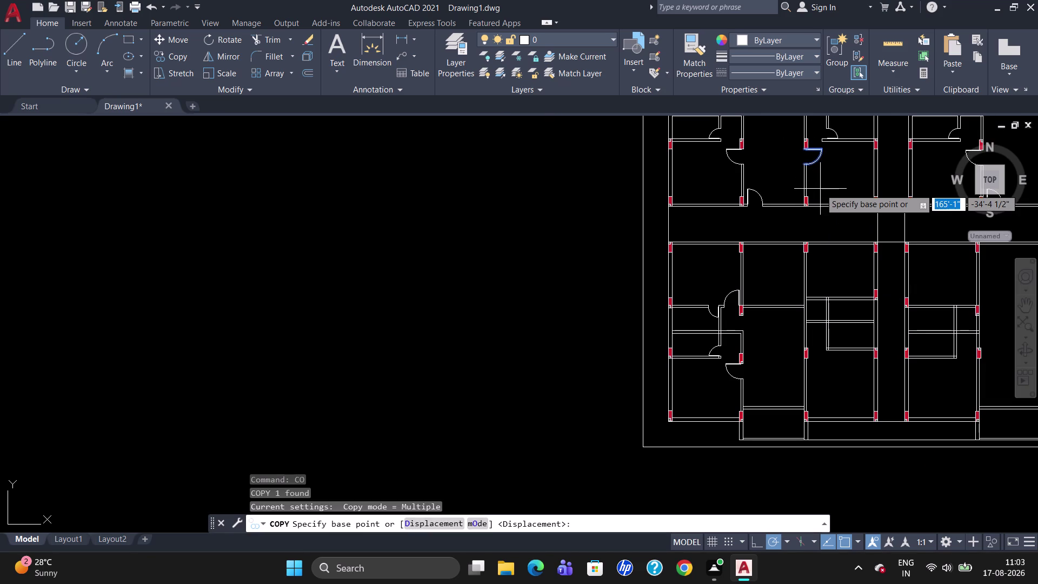
scroll(up, 3)
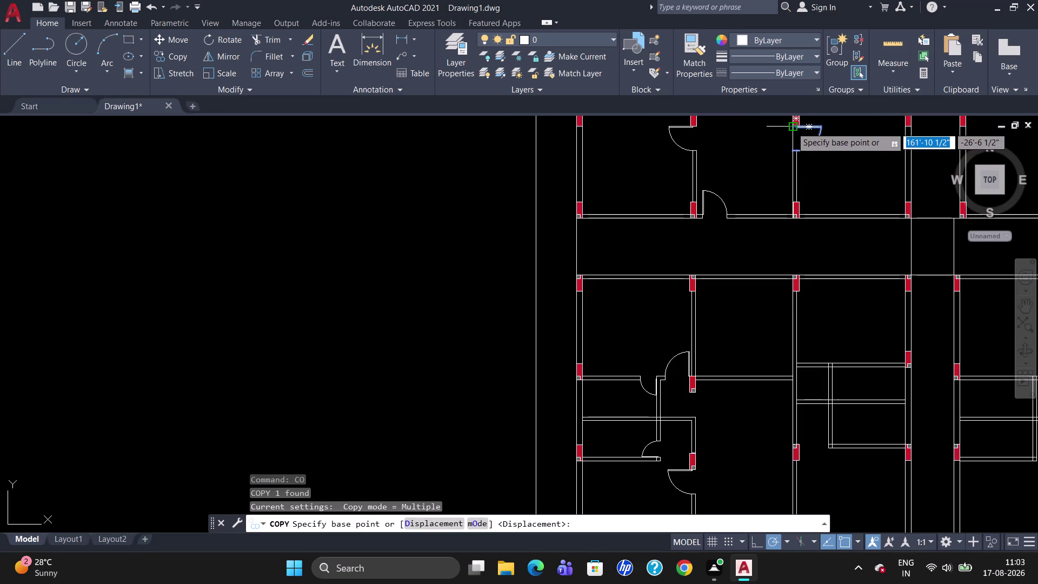
click(791, 127)
scroll(up, 3)
scroll(down, 3)
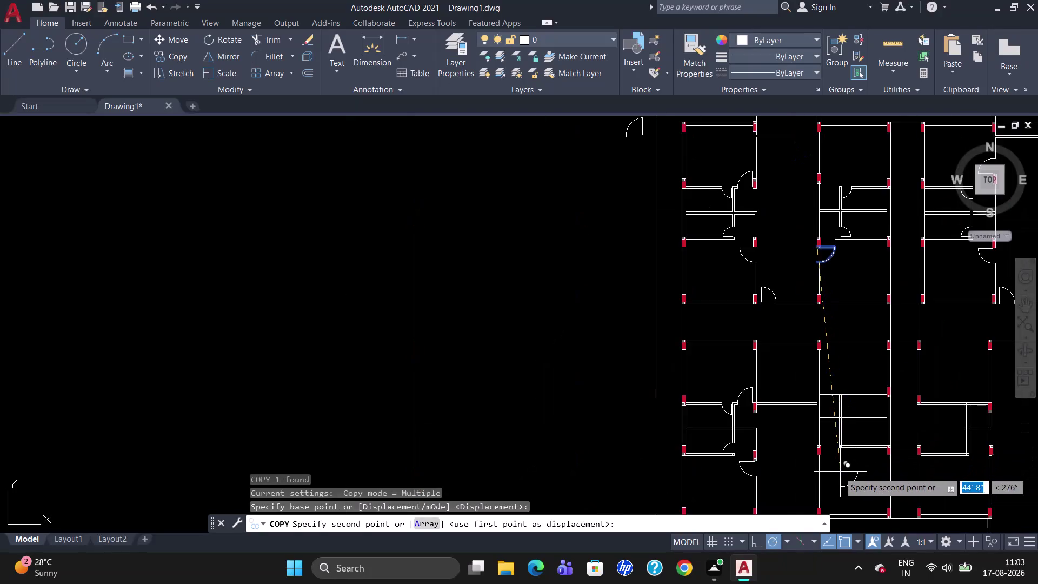
scroll(up, 3)
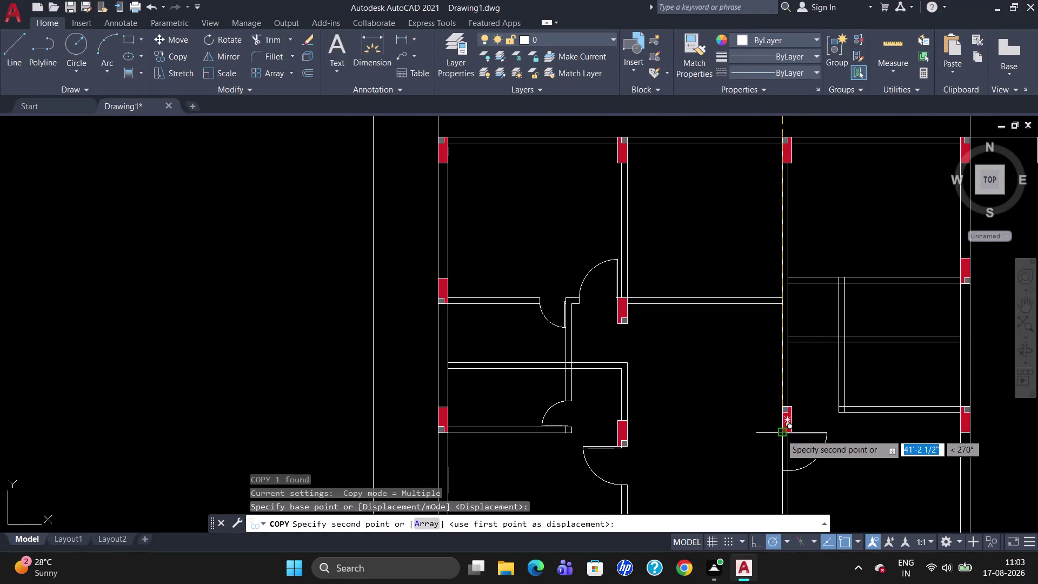
click(781, 432)
key(Escape)
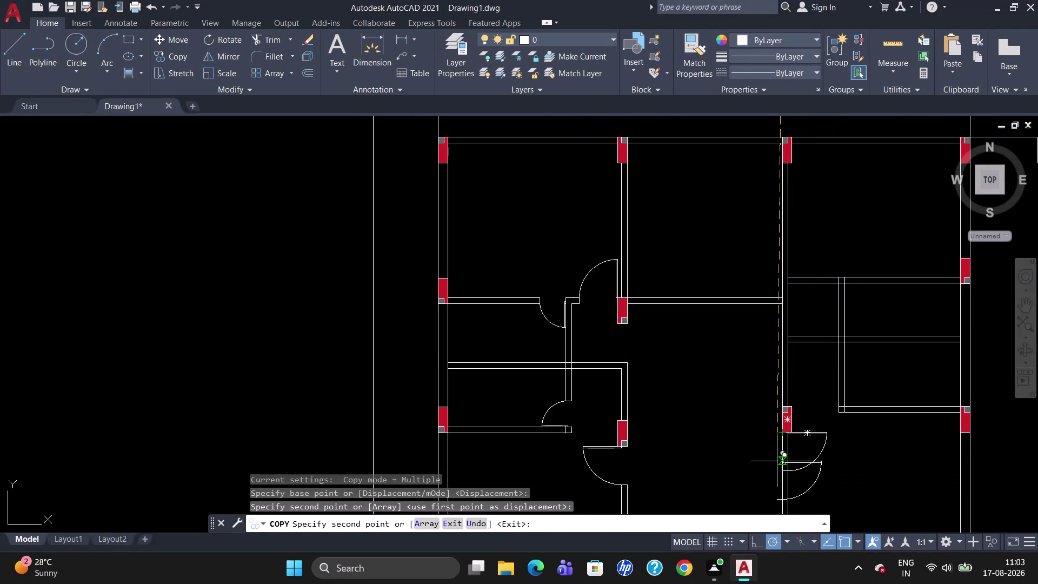
Trim two wall segments at the opening, cancel, and select the next upper-unit door swing.
text(TR)
key(Return)
key(Return)
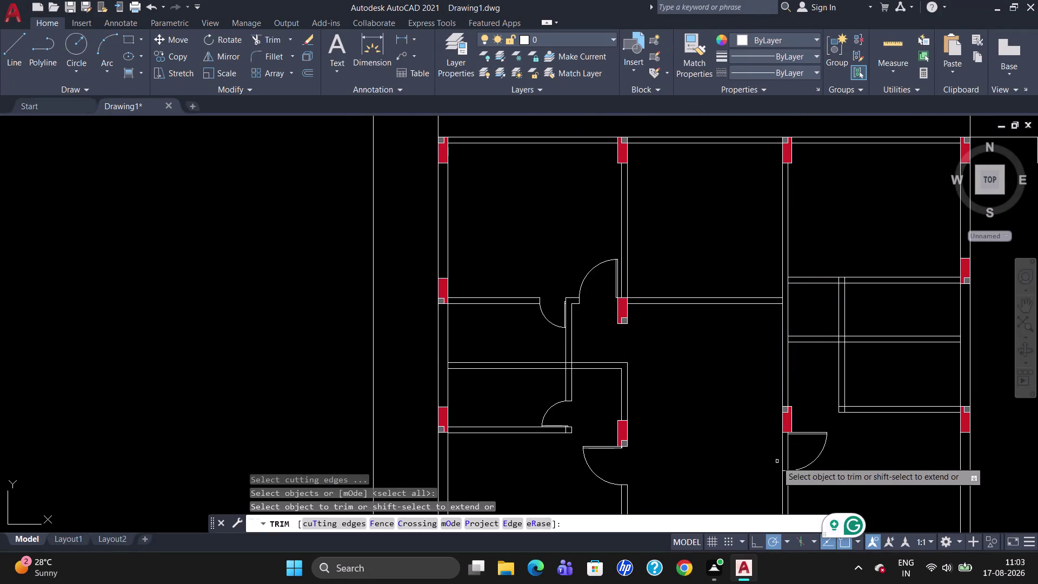
click(788, 455)
click(781, 456)
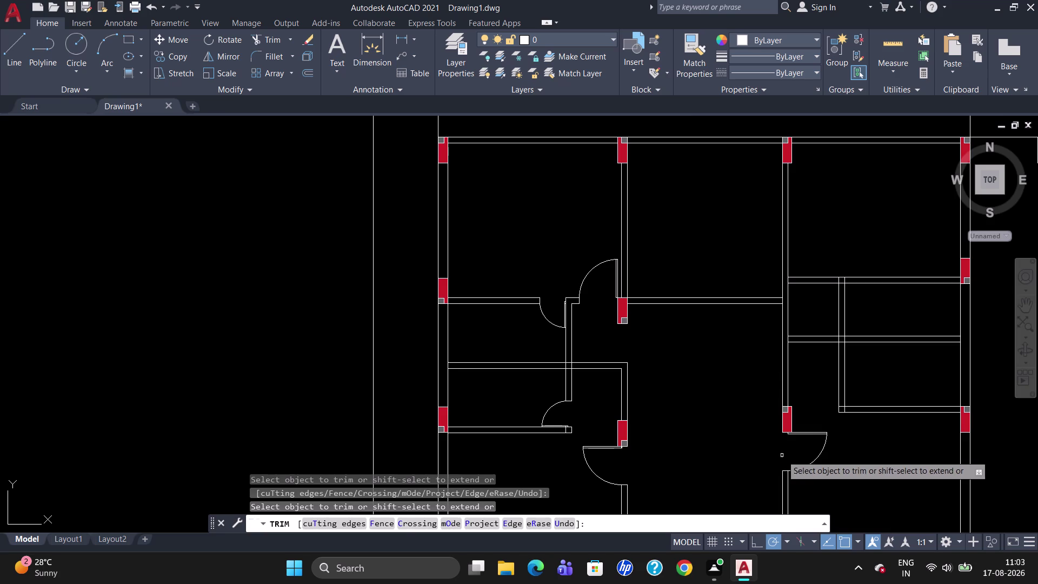
scroll(down, 3)
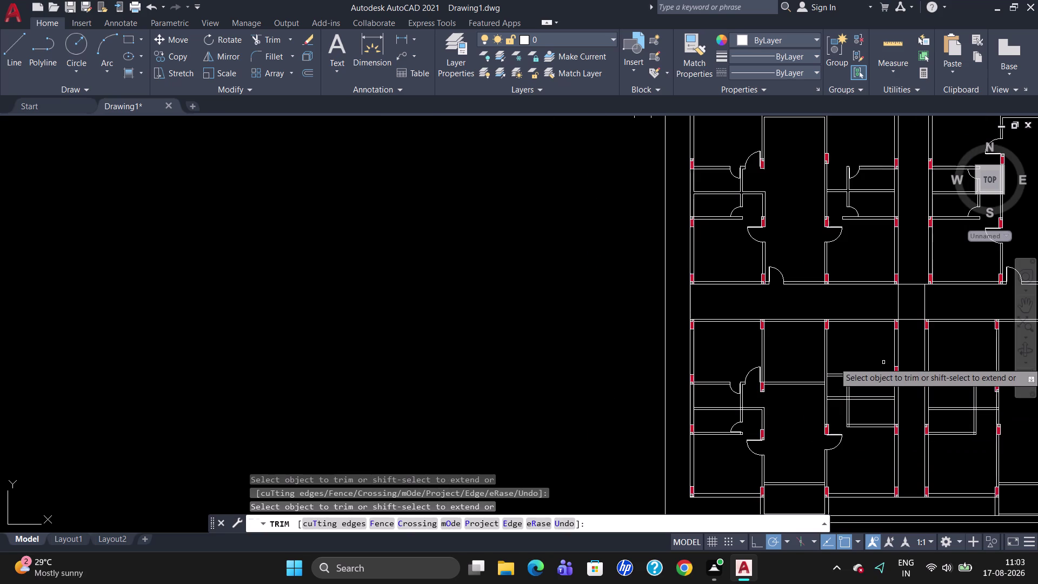
key(Escape)
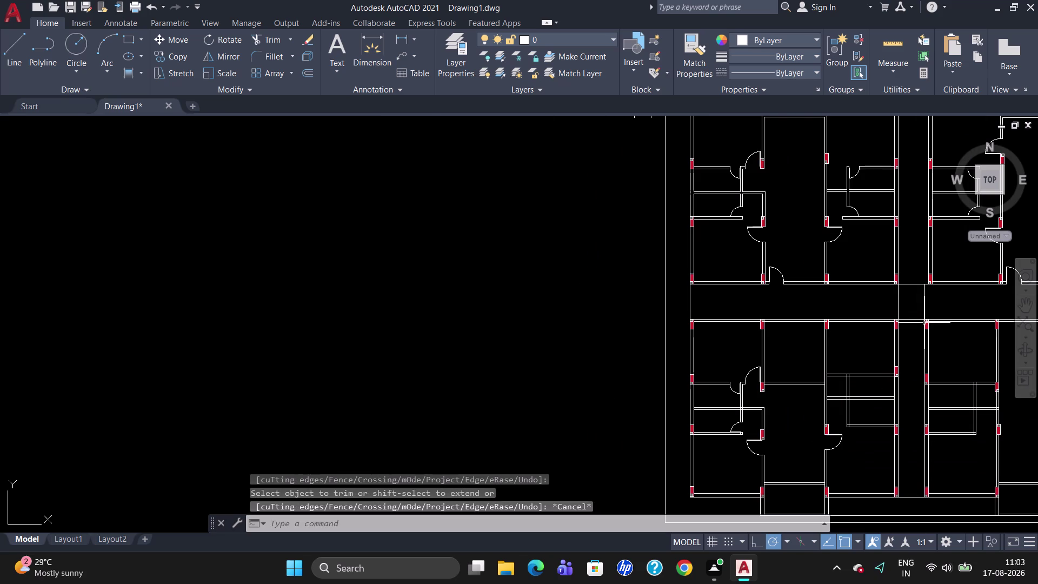
scroll(up, 3)
scroll(down, 3)
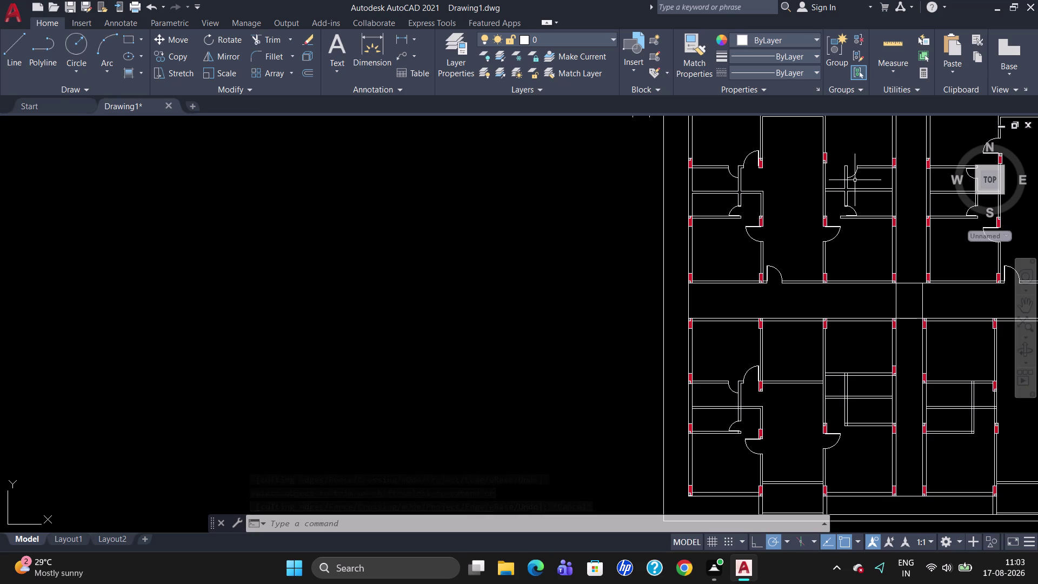
click(854, 175)
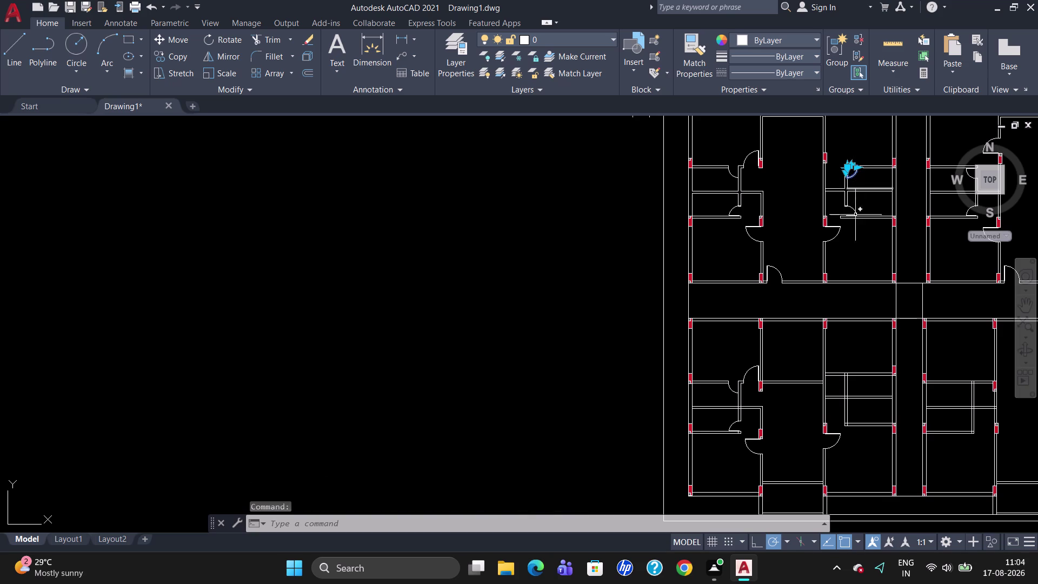
Copy the upper unit's door swing from its hinge down into the lower unit.
text(CO)
key(Return)
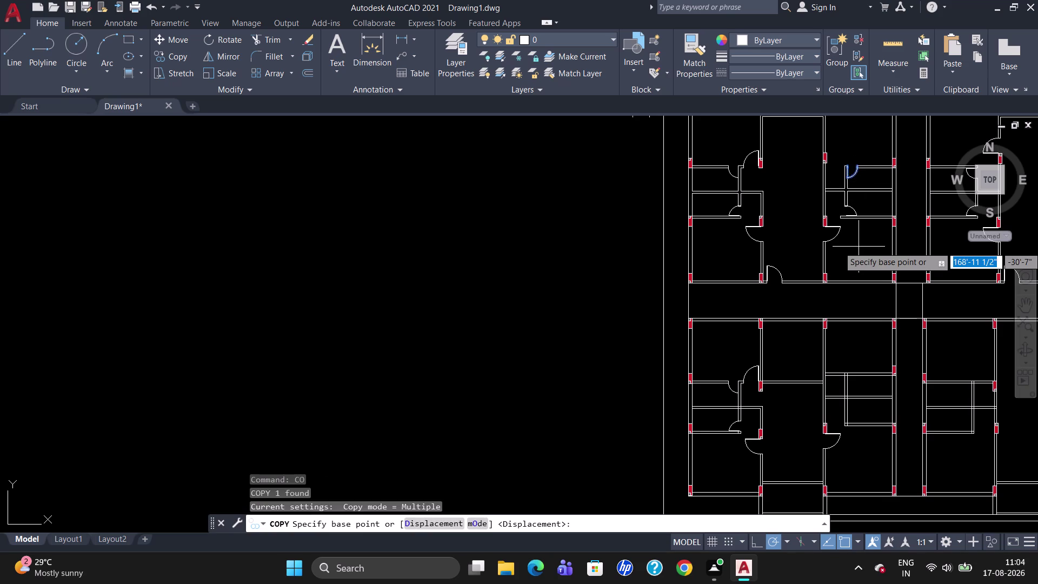
click(855, 168)
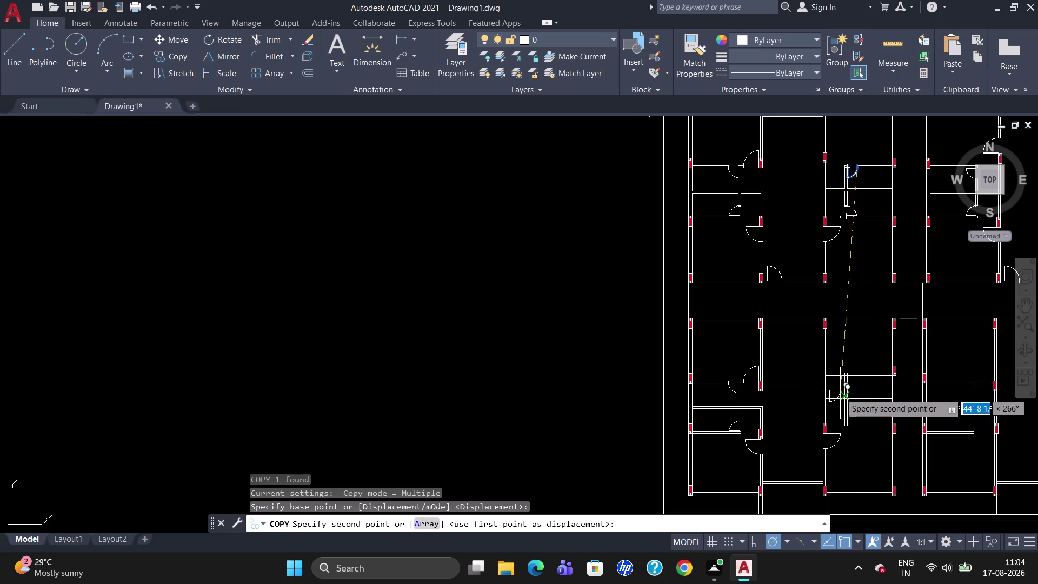
scroll(up, 3)
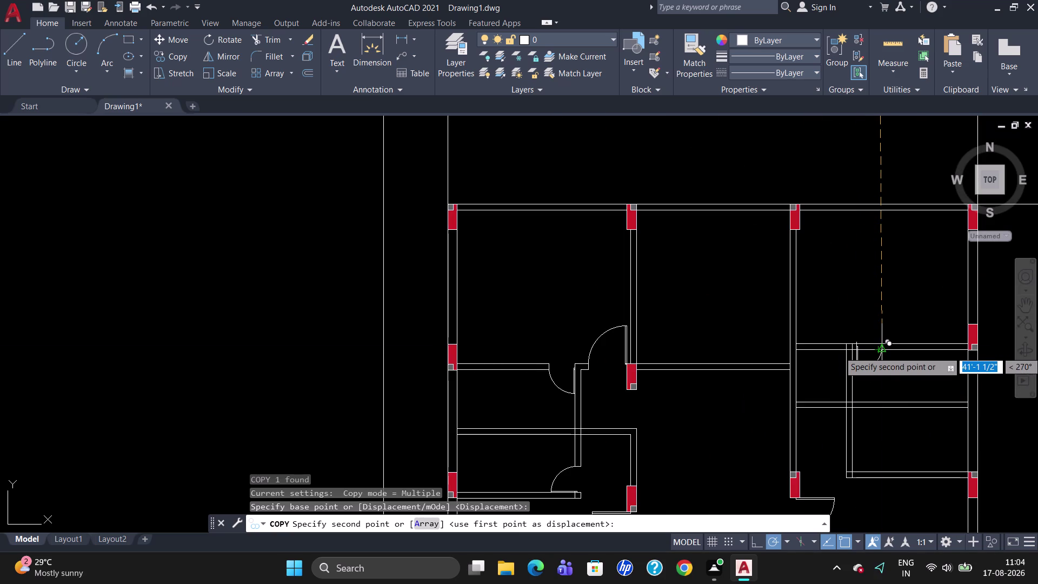
click(883, 351)
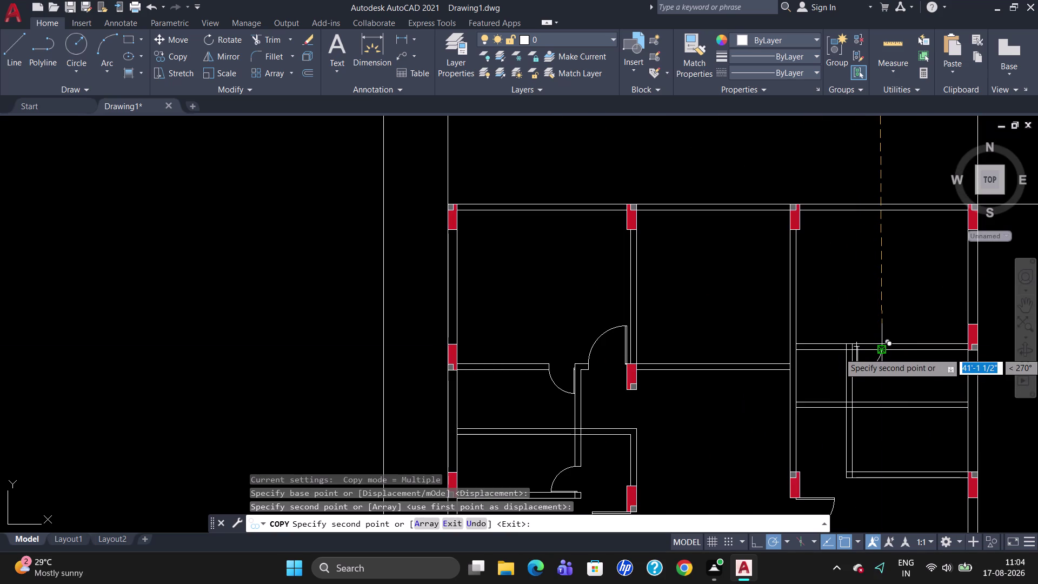
key(Escape)
Move the newly copied door swing to its new position at the wall.
key(m)
key(Return)
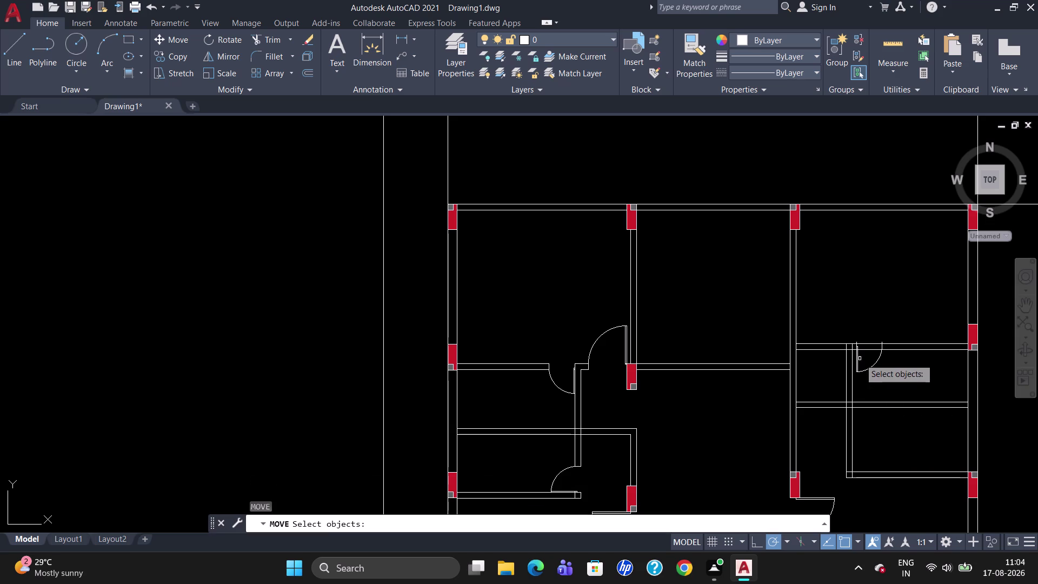
click(856, 351)
key(Return)
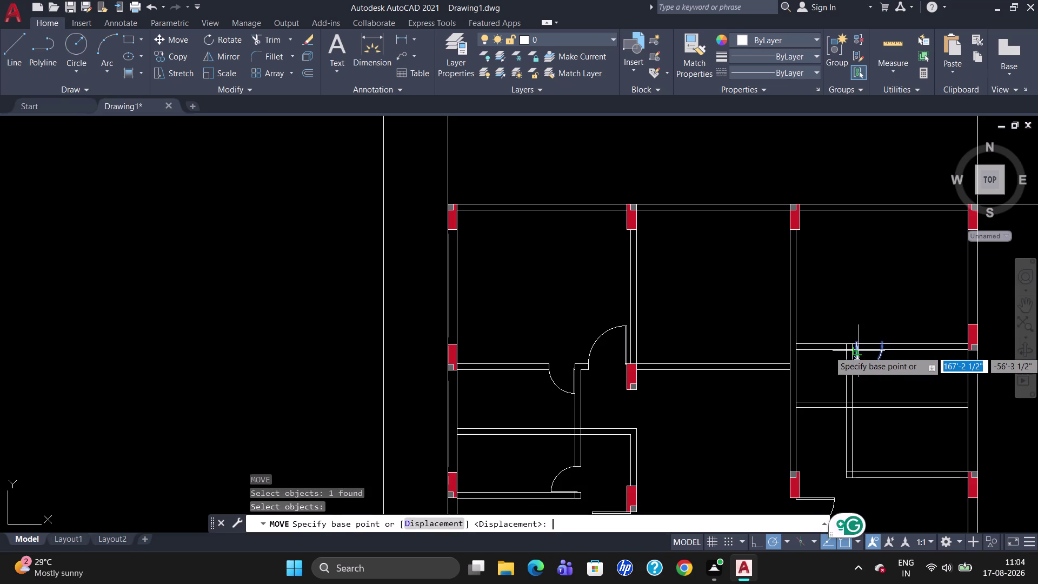
scroll(up, 3)
click(858, 339)
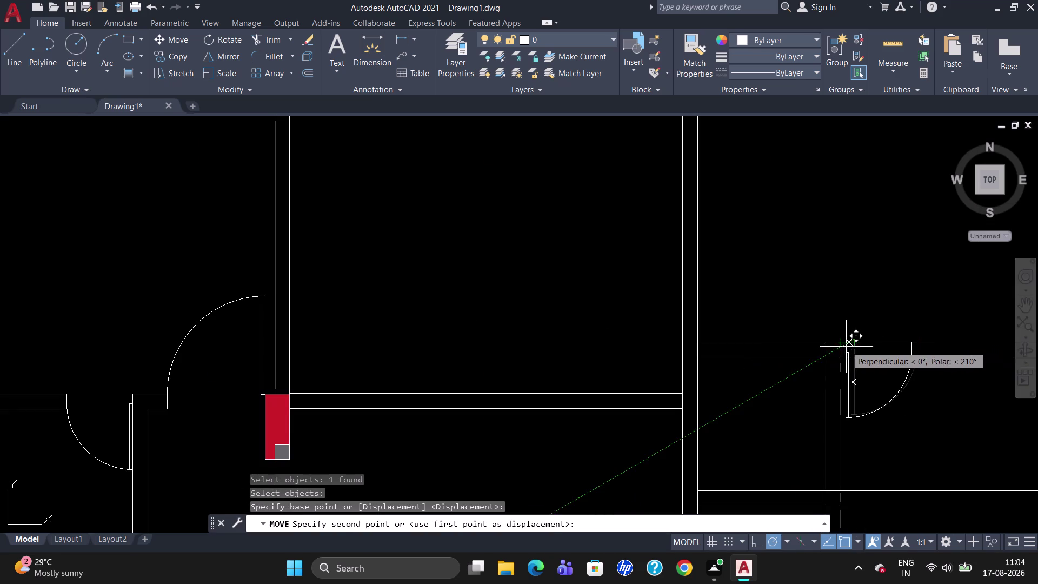
scroll(up, 3)
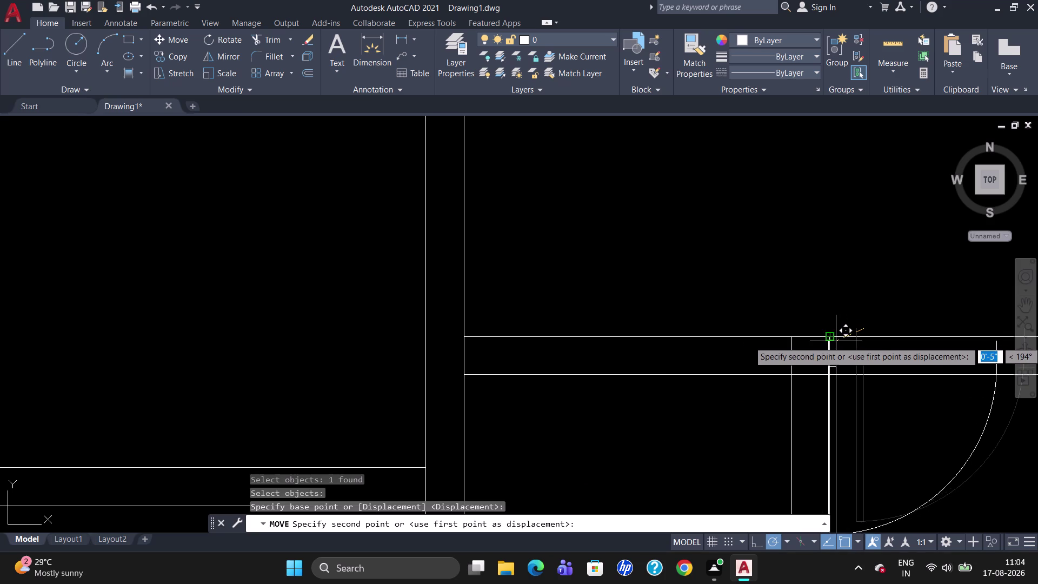
click(835, 341)
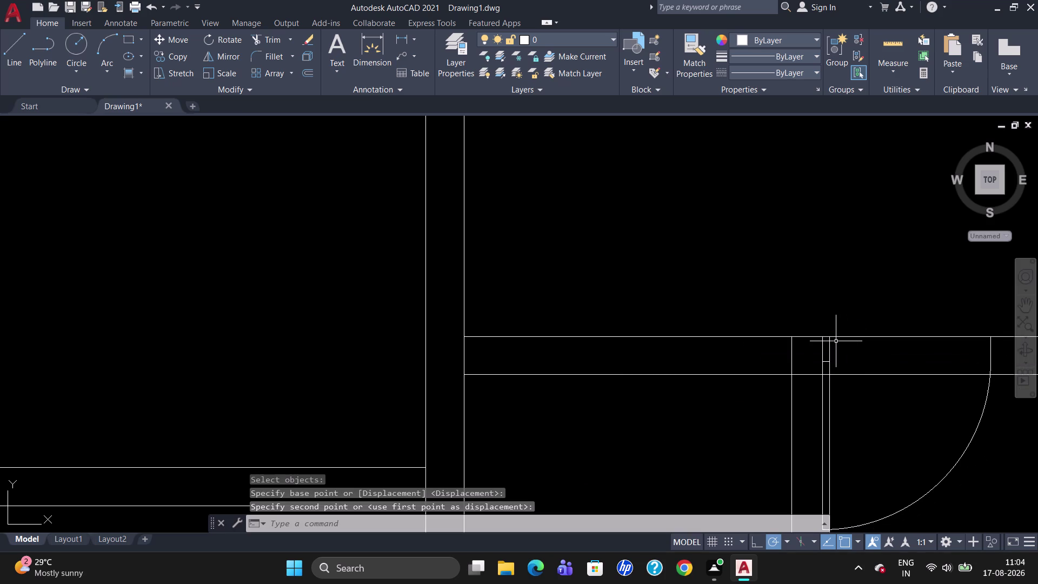
key(Escape)
Reselect the lower door swing and move it against the wall.
scroll(down, 3)
scroll(up, 3)
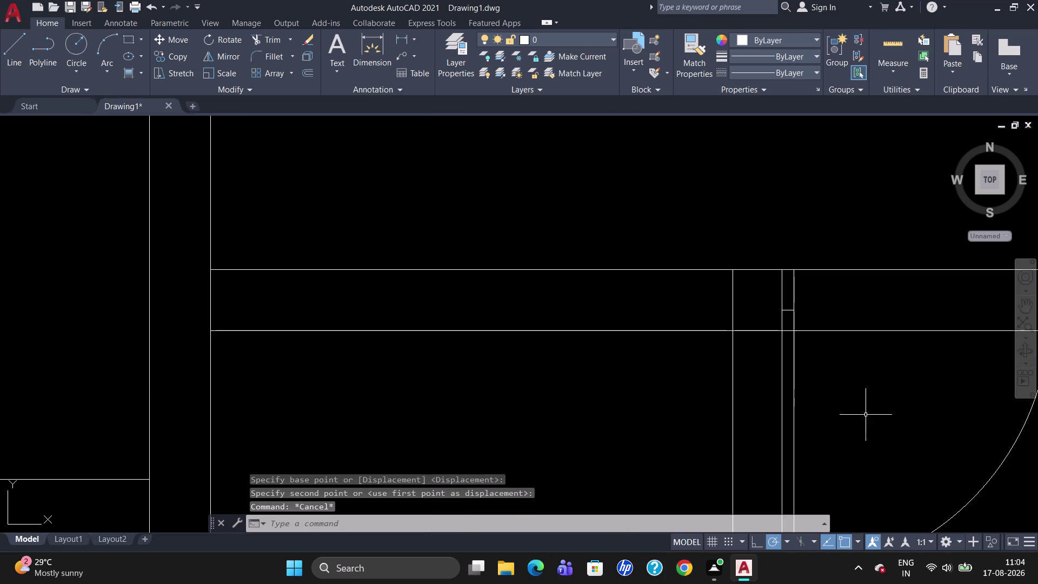
click(795, 385)
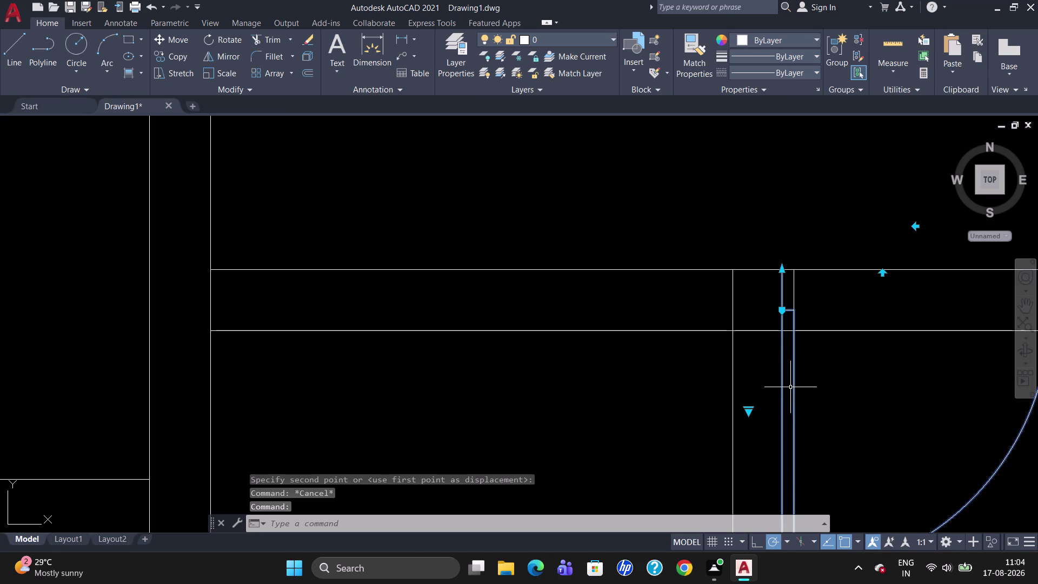
key(Escape)
scroll(down, 3)
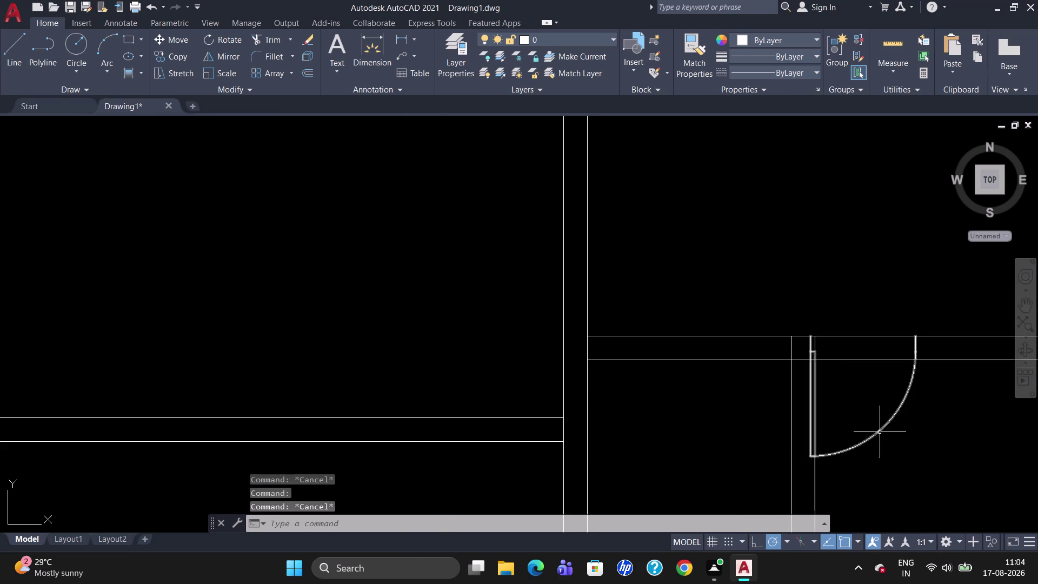
click(810, 451)
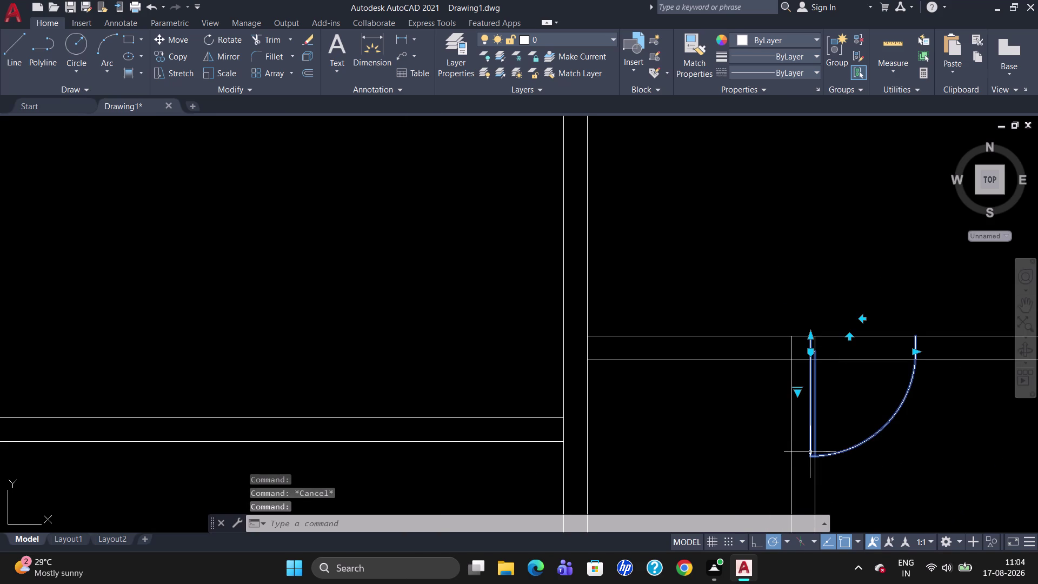
key(m)
key(Return)
click(804, 336)
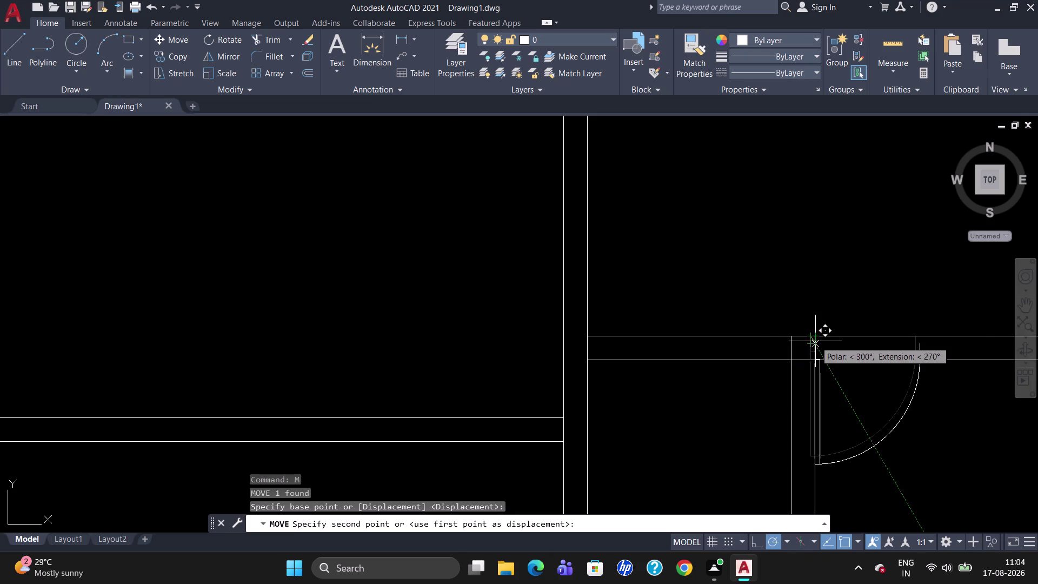
scroll(up, 3)
click(817, 334)
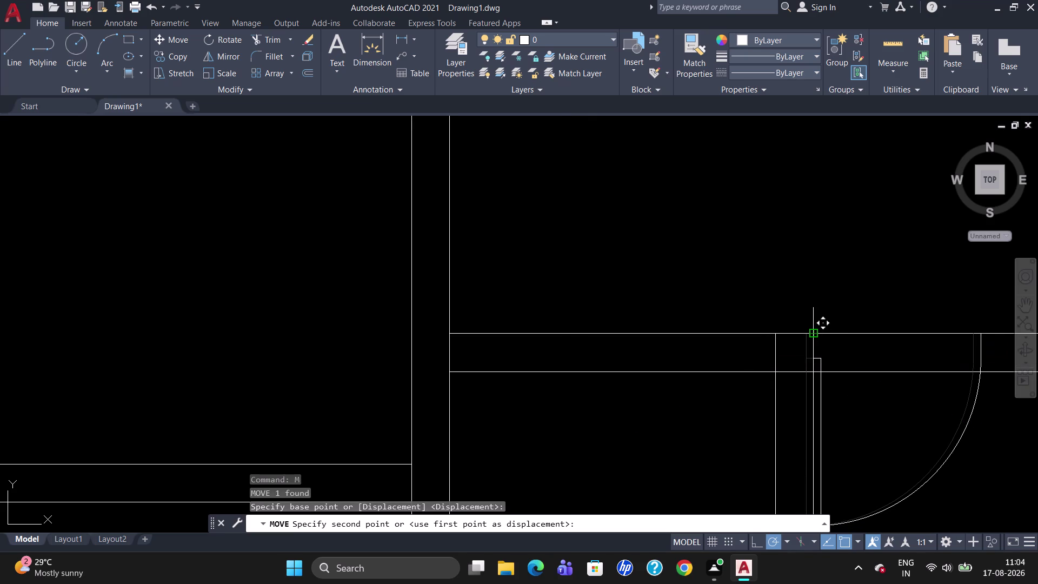
key(Escape)
scroll(down, 3)
Trim the wall lines inside the right-hand door opening, using all objects as cutting edges.
text(TR)
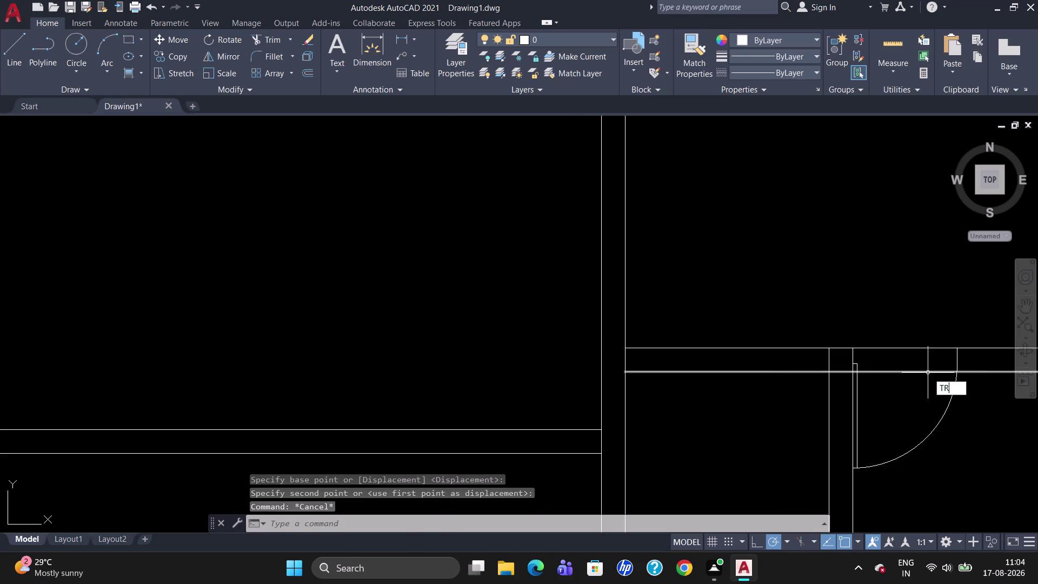
key(Return)
key(Return)
click(913, 373)
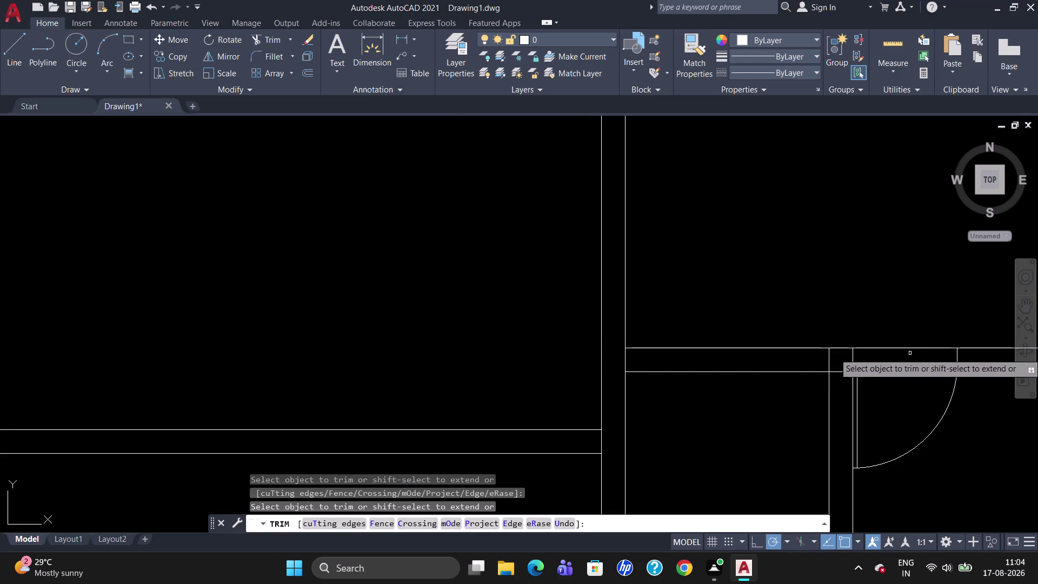
click(909, 346)
click(904, 350)
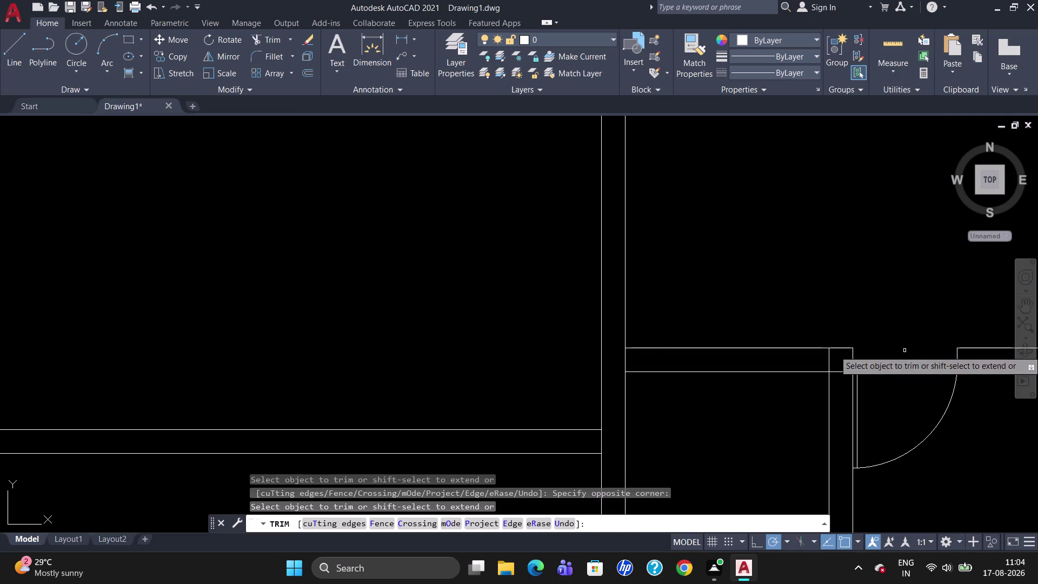
key(Escape)
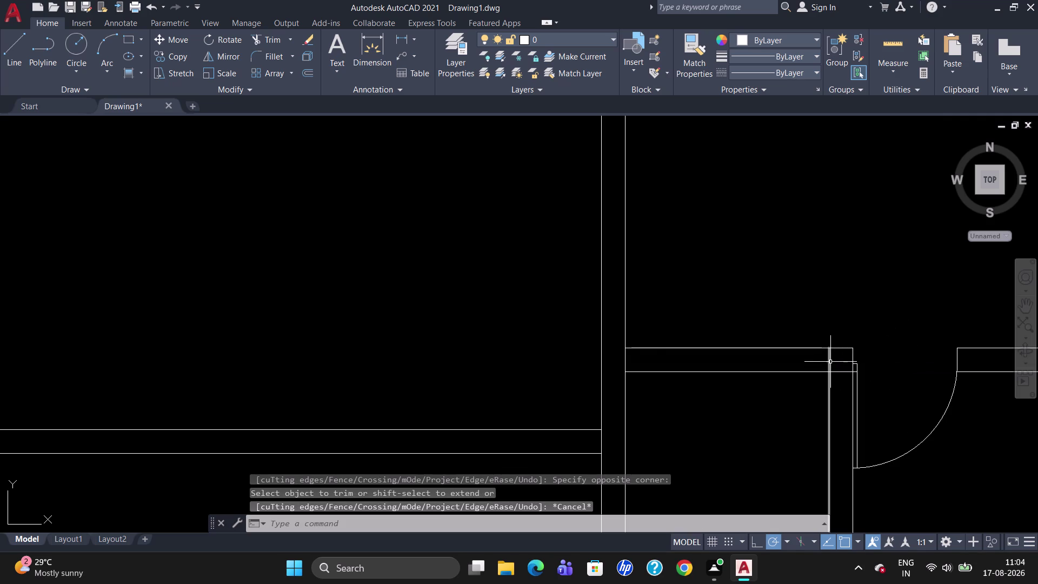
Trim the leftover wall stub beside the opening, then cancel.
key(t)
key(r)
key(Return)
key(Return)
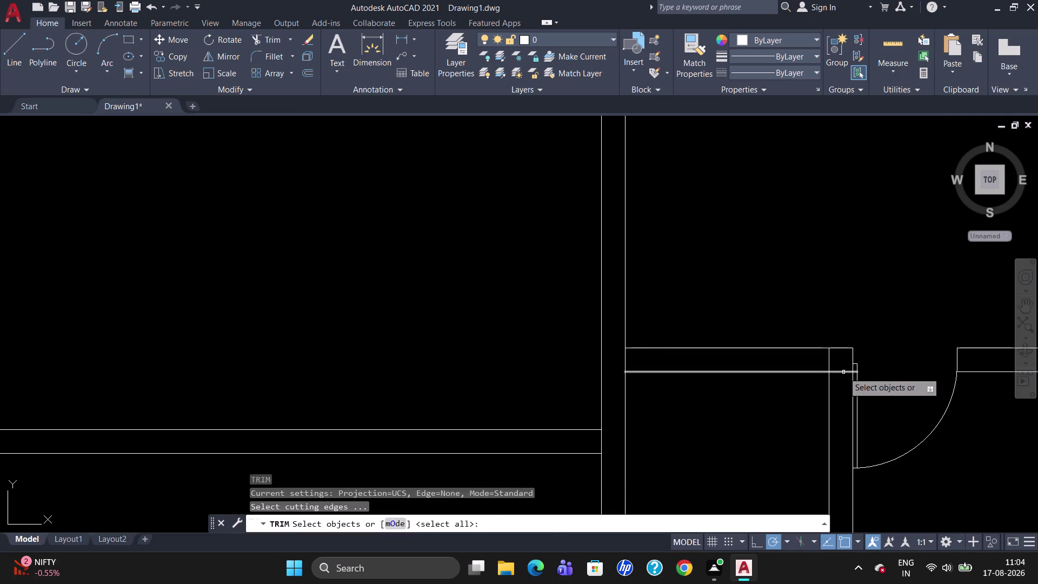
click(828, 360)
click(852, 372)
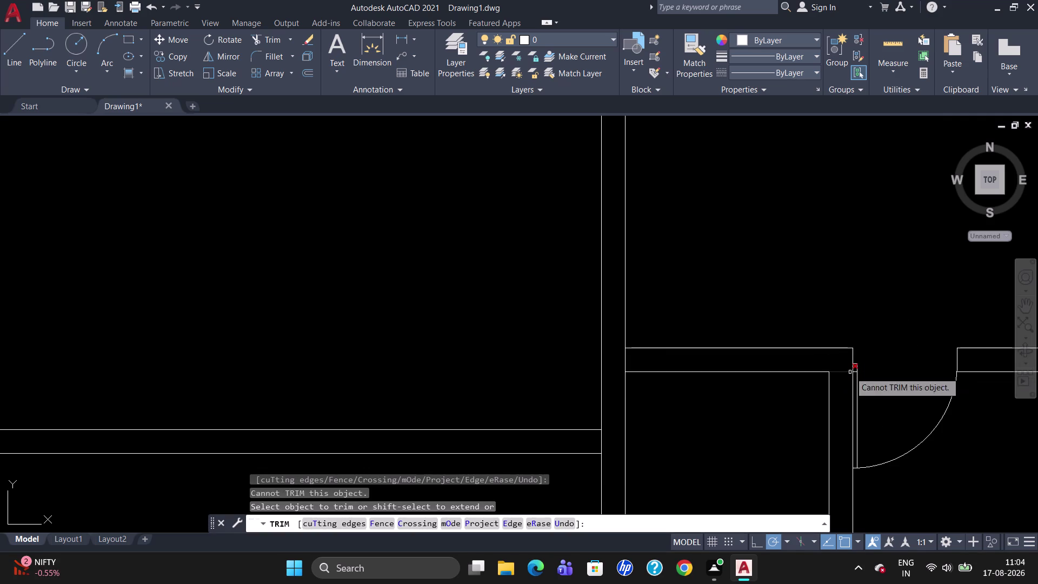
key(Escape)
scroll(down, 3)
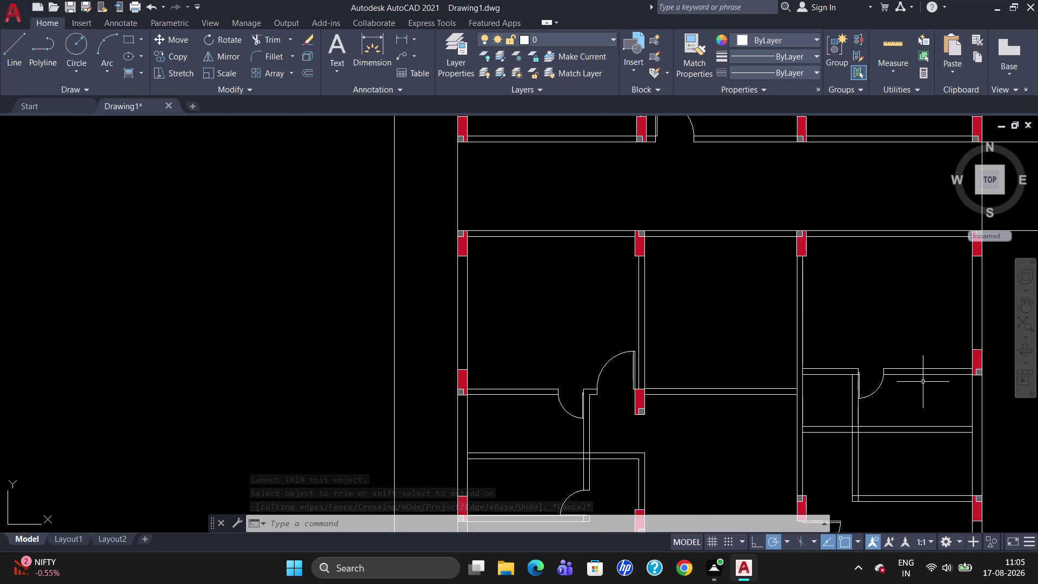
scroll(up, 3)
Cut the last stray wall line out of the doorway with TR.
text(TR)
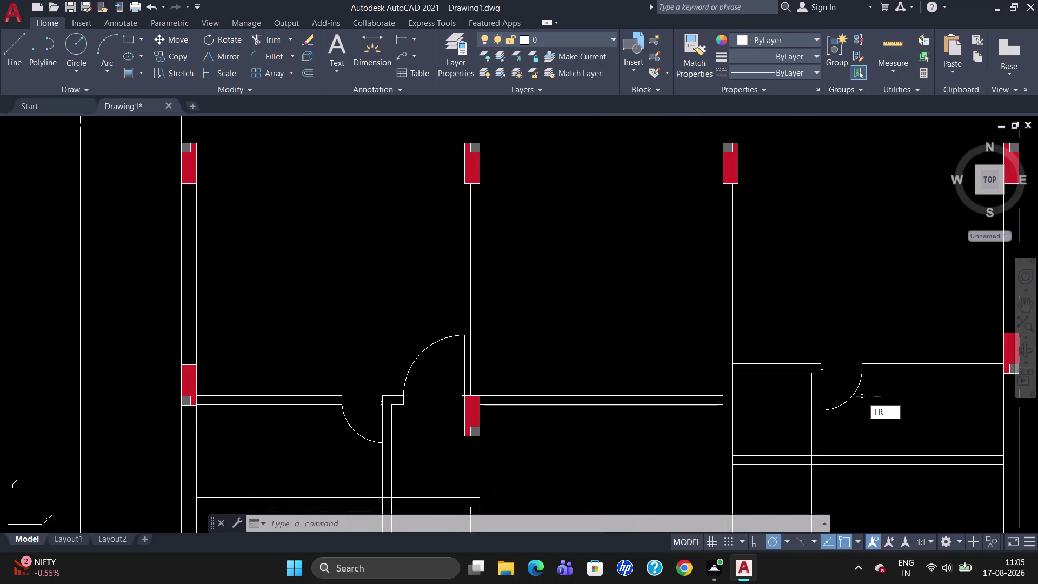
key(Return)
key(Return)
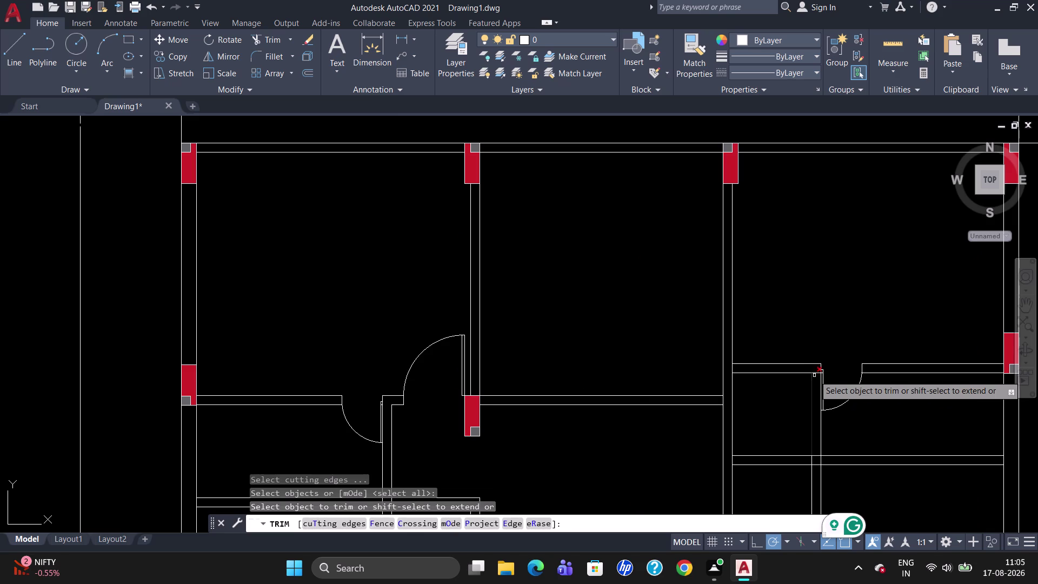
click(816, 373)
key(Escape)
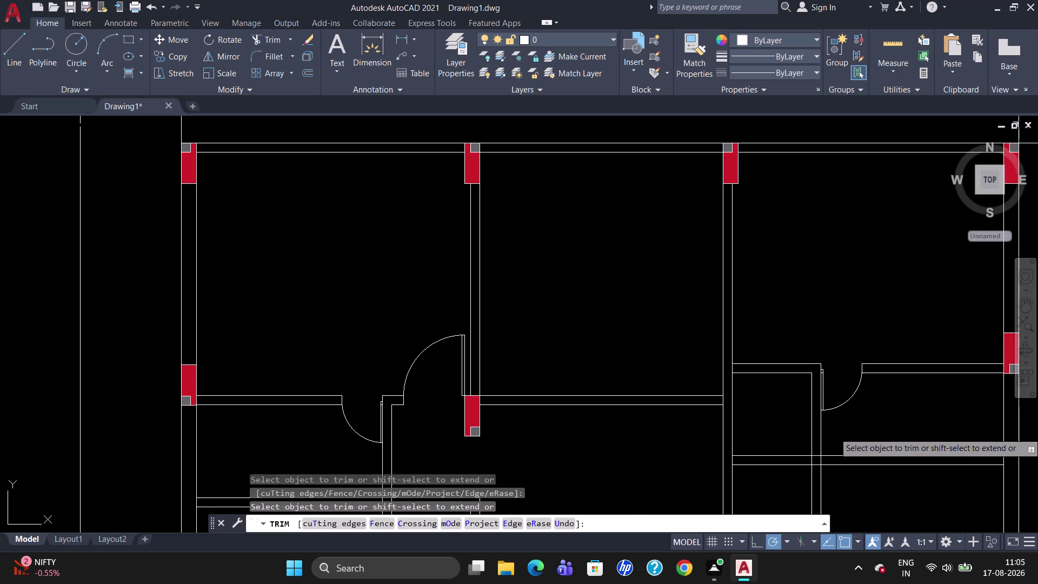
scroll(down, 3)
scroll(down, 3)
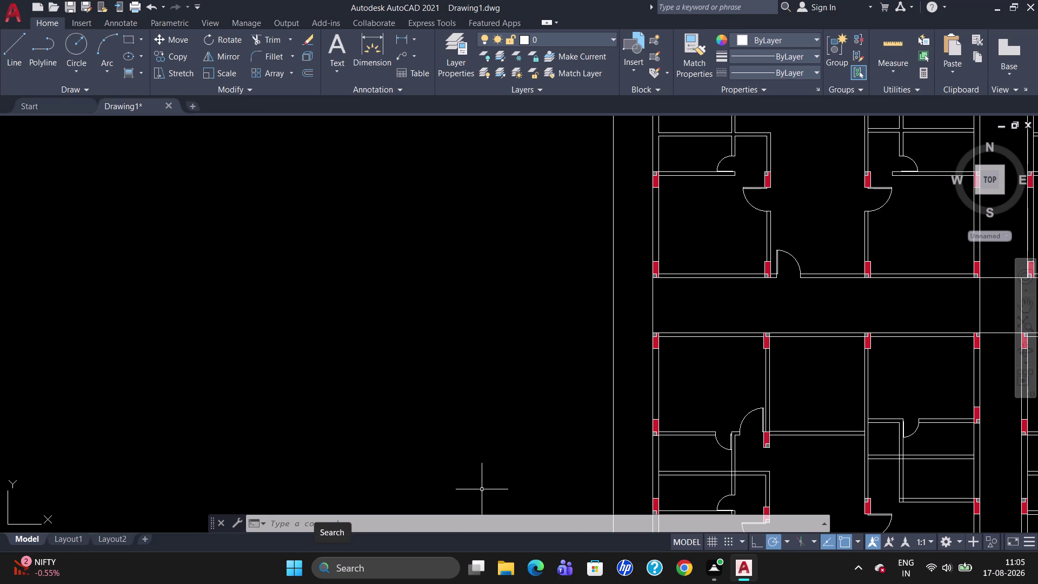
Copy the upper-right room's door swing, using its hinge end as base point.
scroll(down, 3)
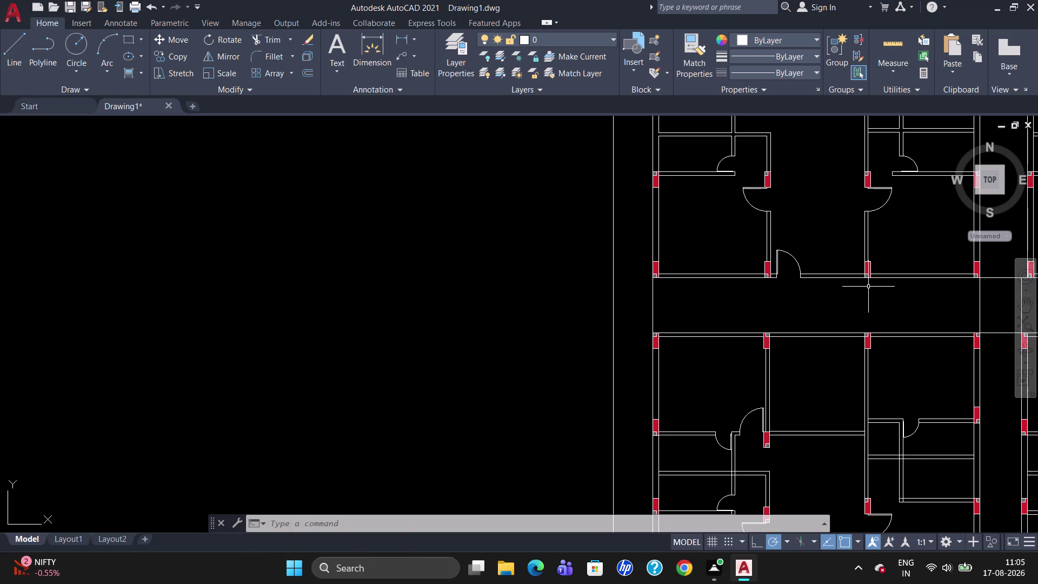
click(911, 171)
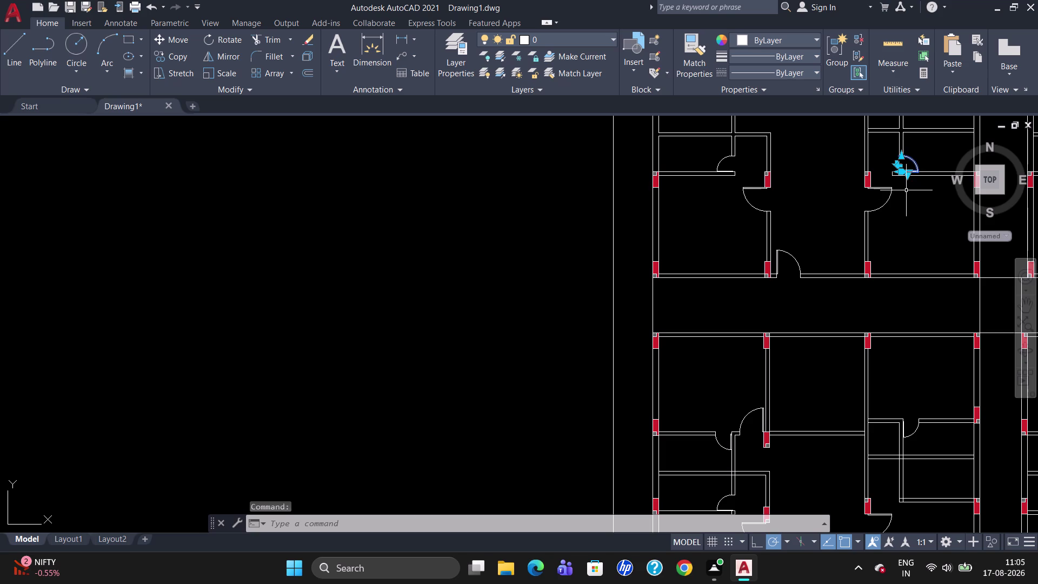
text(CO)
key(Return)
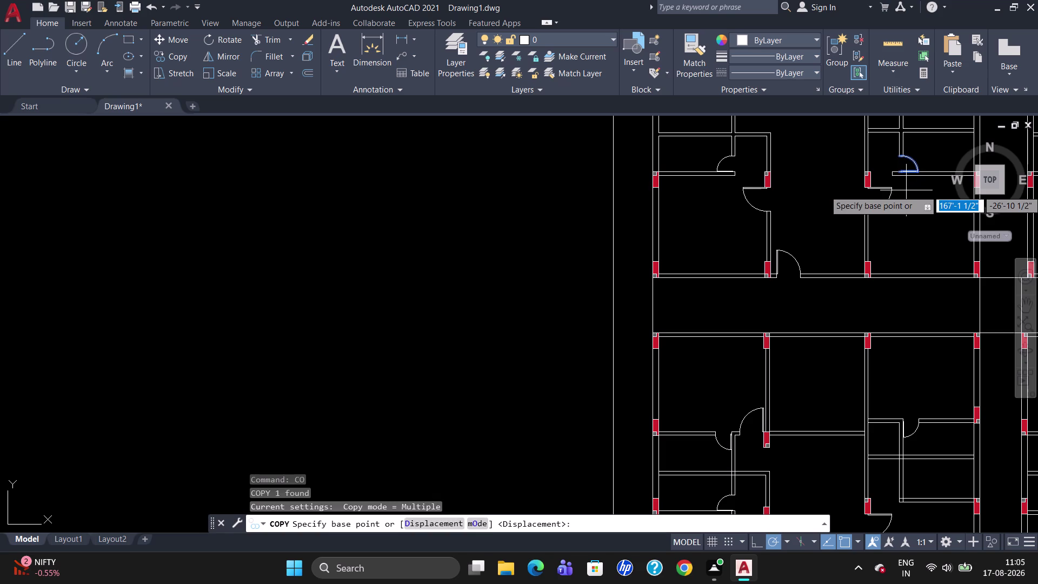
scroll(up, 3)
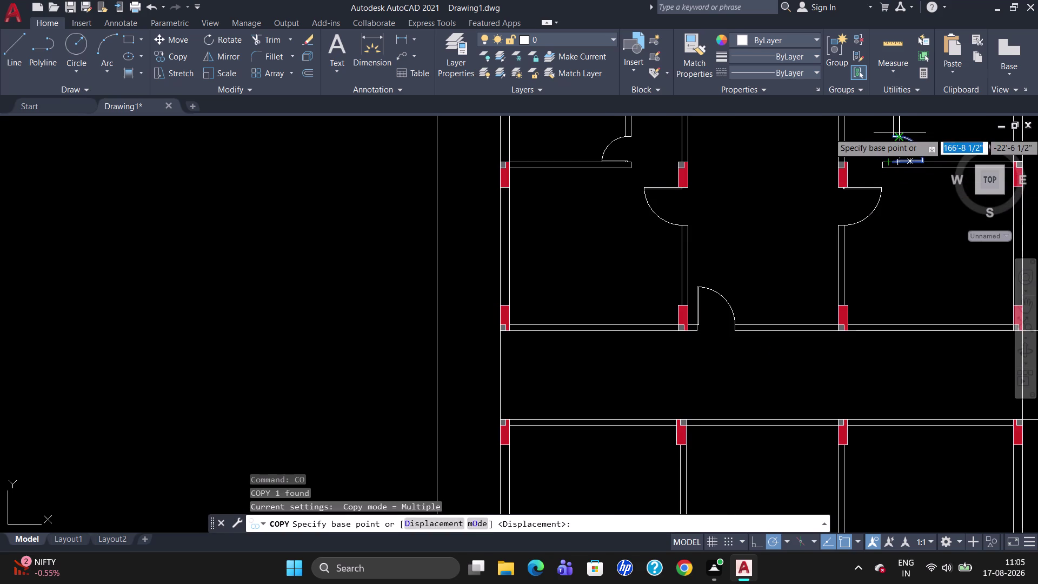
scroll(up, 3)
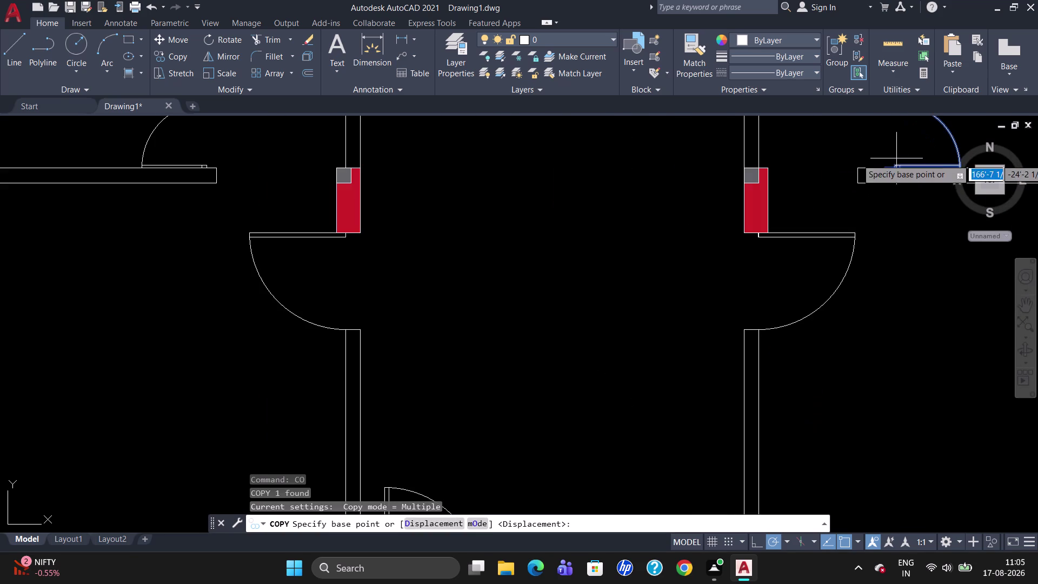
click(881, 171)
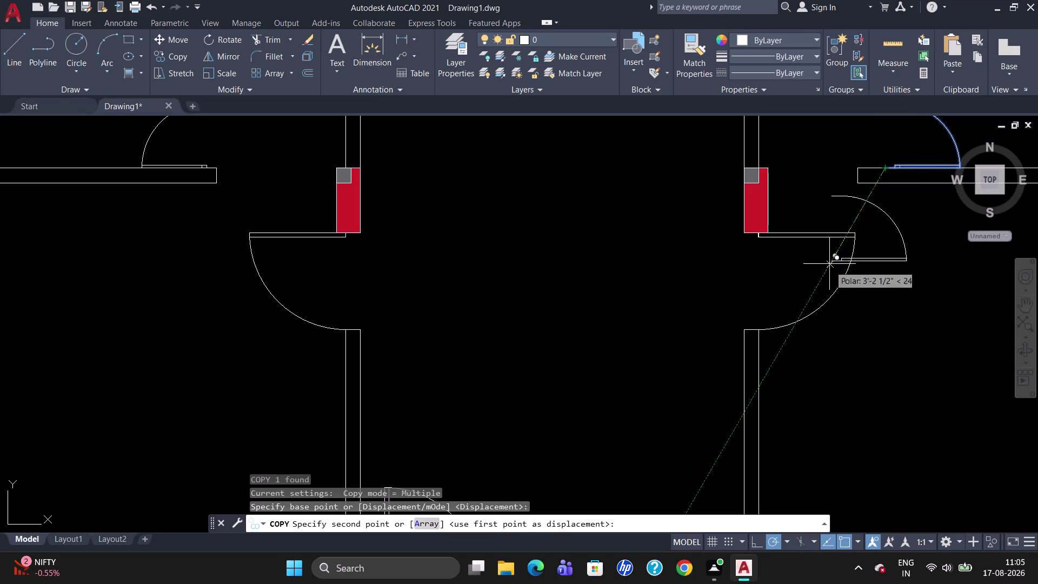
Place the door copy in the doorway of the lower right-hand room.
scroll(down, 3)
scroll(up, 3)
scroll(down, 3)
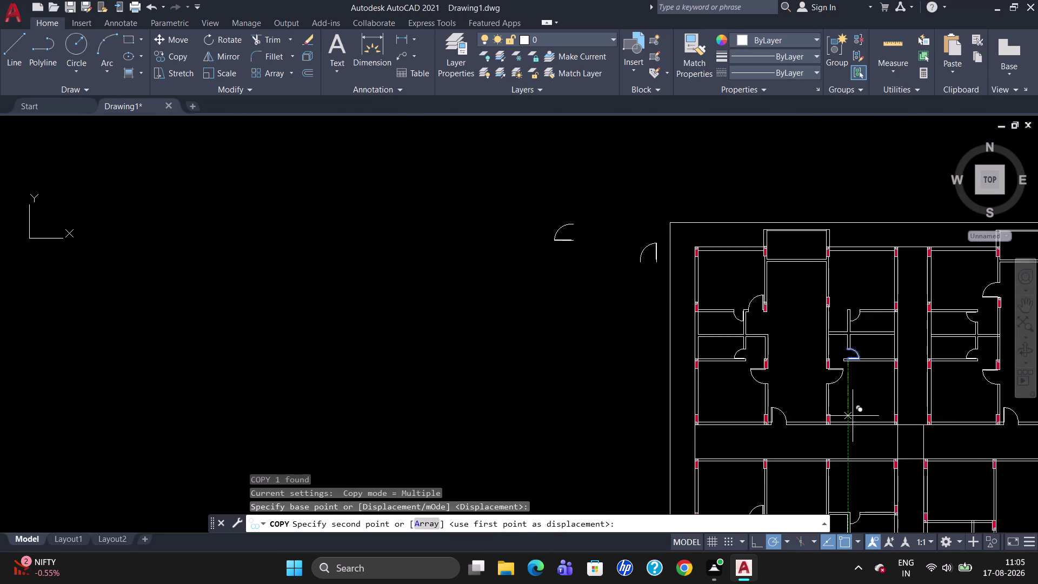
scroll(down, 3)
scroll(up, 3)
scroll(down, 3)
scroll(up, 3)
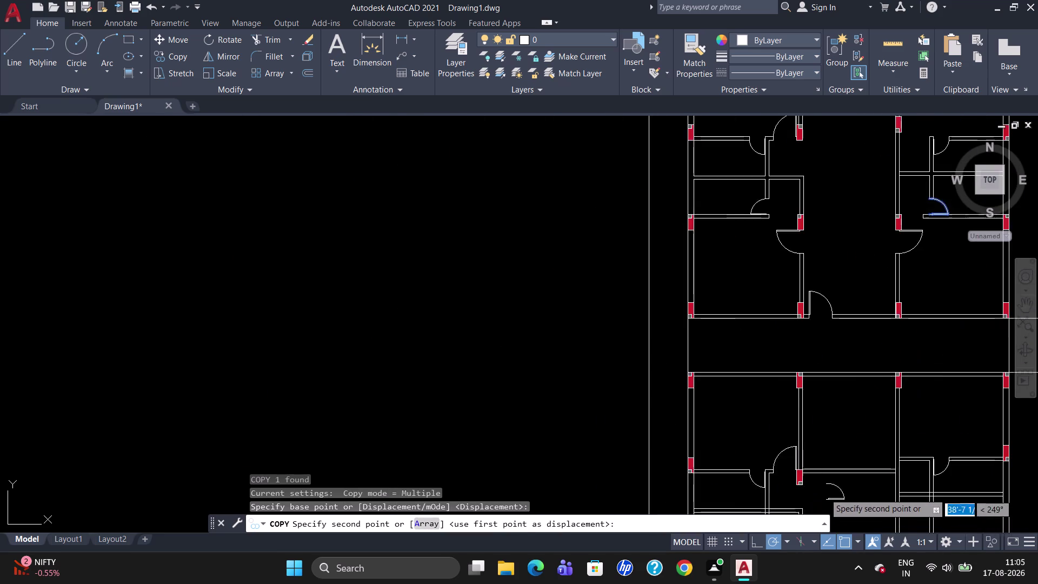
scroll(up, 3)
scroll(down, 3)
scroll(up, 3)
scroll(down, 3)
scroll(up, 3)
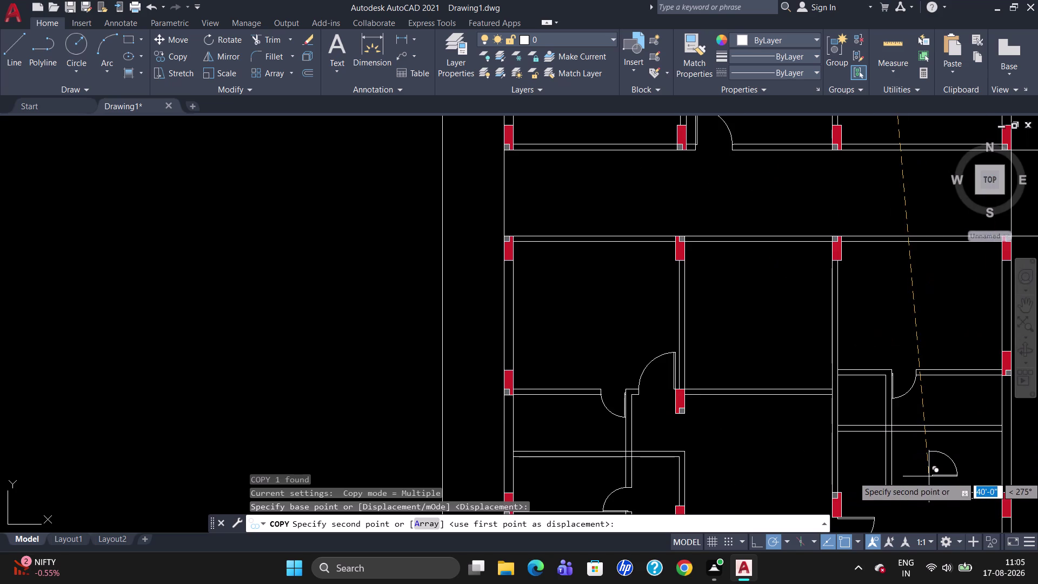
scroll(up, 3)
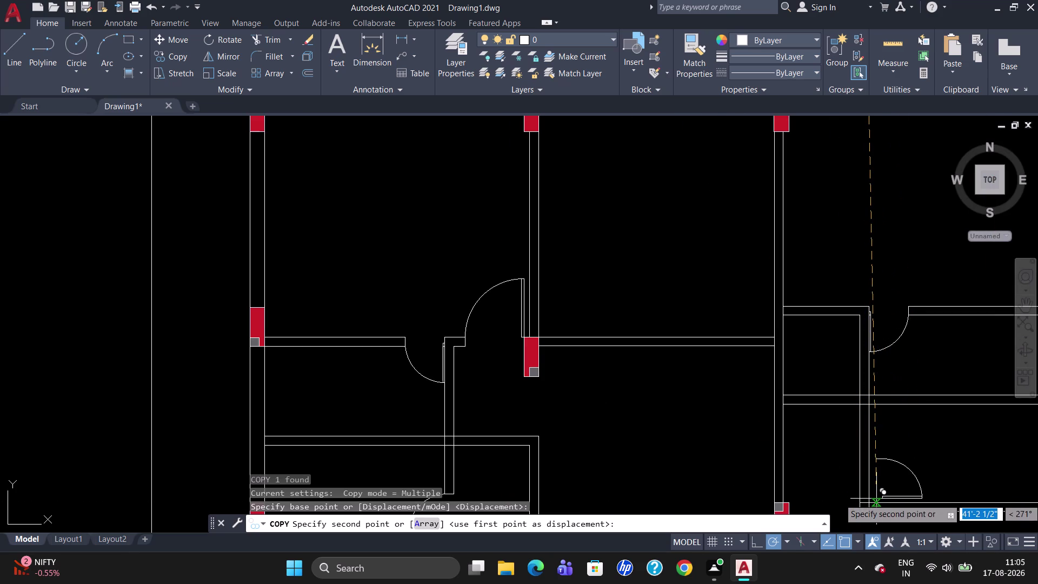
click(878, 497)
key(Escape)
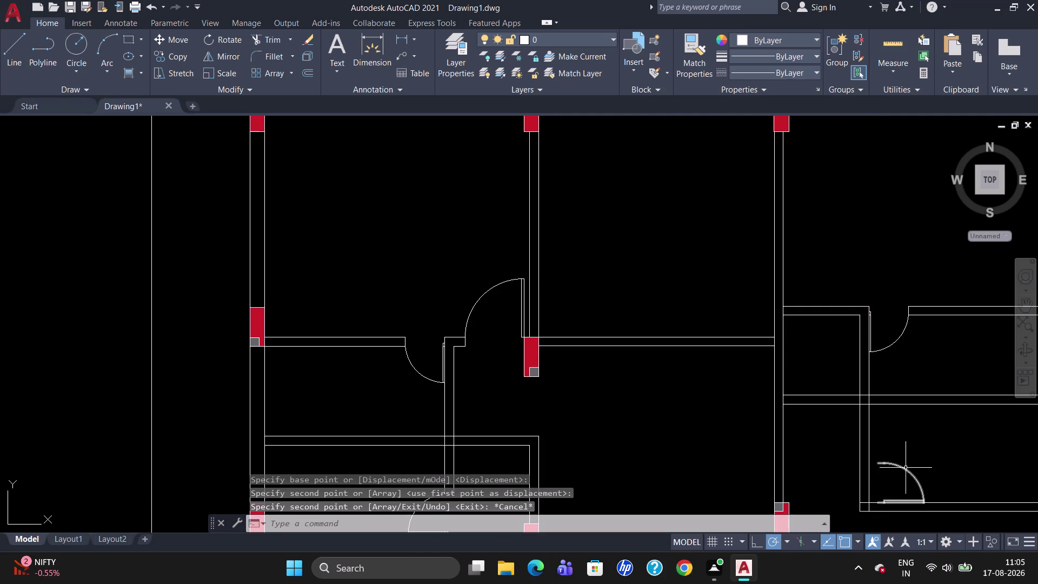
Move the copied door swing left from its hinge end onto the wall face.
scroll(down, 3)
scroll(up, 3)
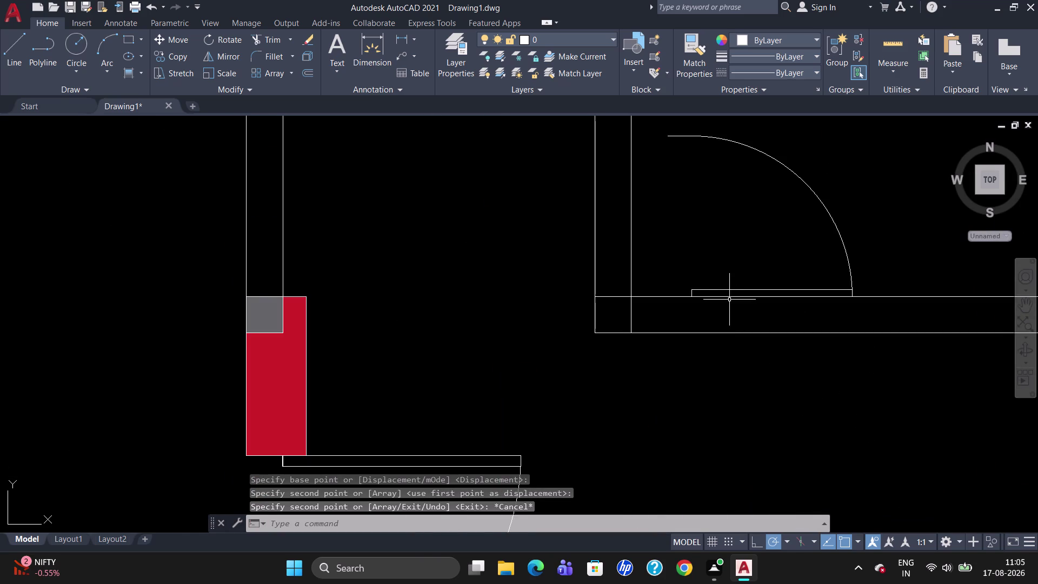
click(728, 293)
click(713, 286)
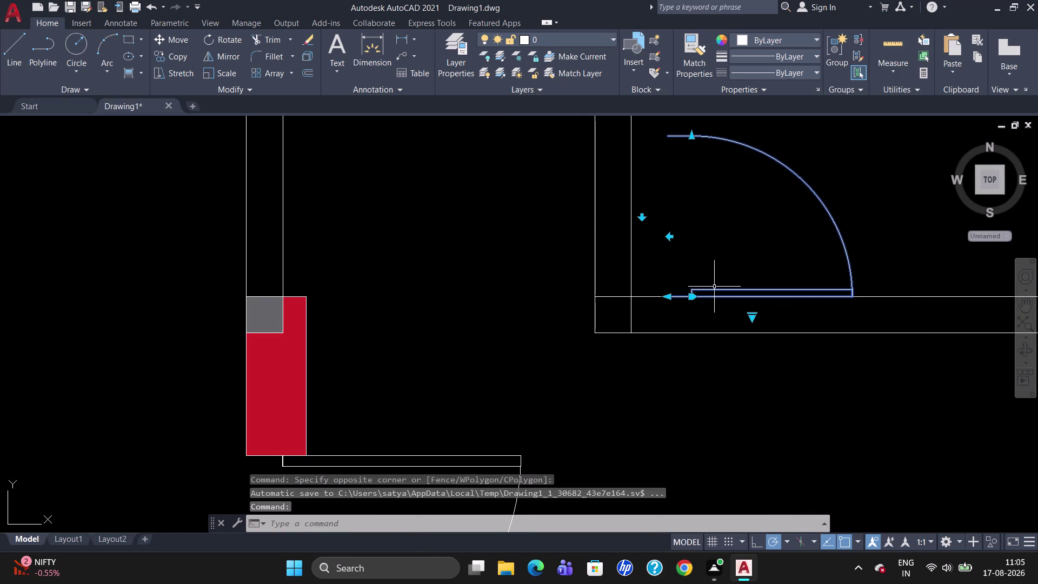
key(m)
key(Return)
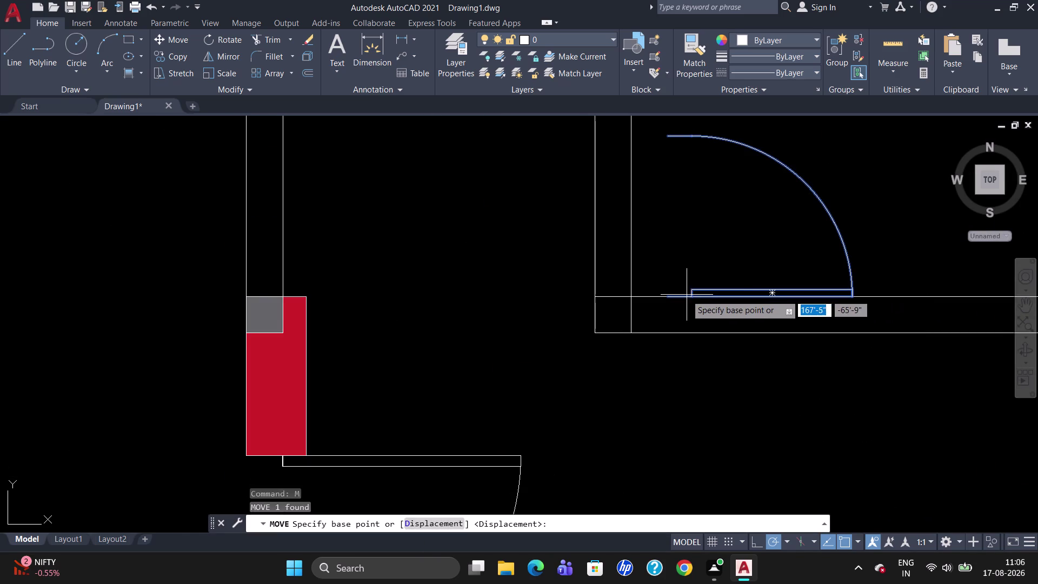
click(669, 296)
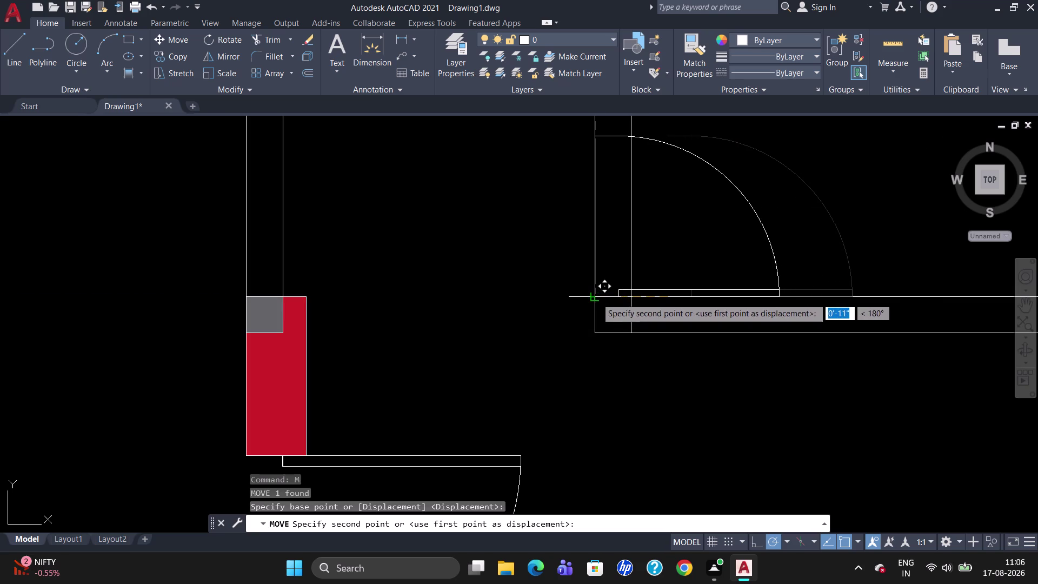
click(597, 296)
key(Escape)
Trim the wall lines out of the door's opening.
text(T)
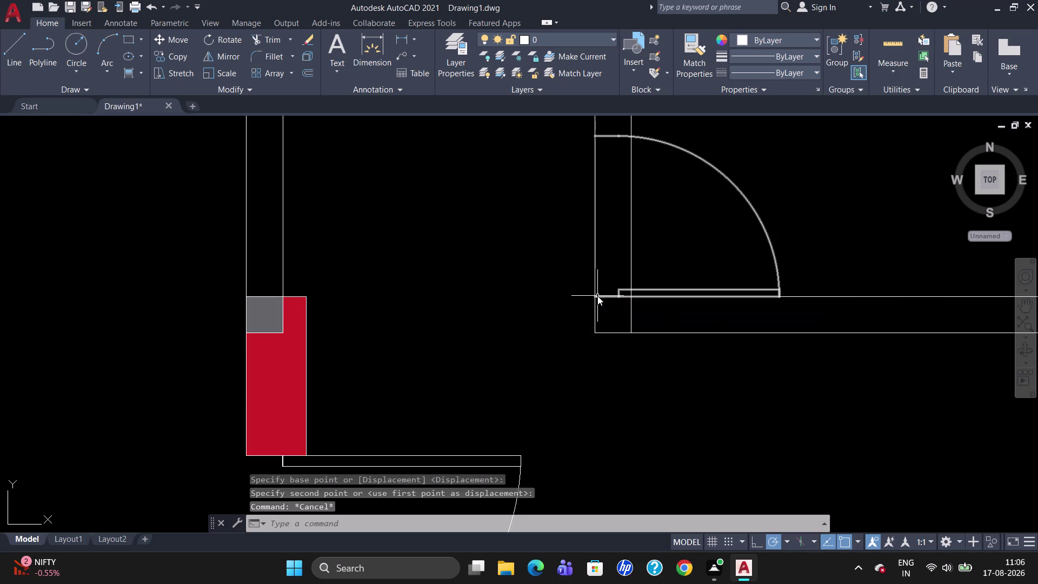
text(R)
key(Return)
key(Return)
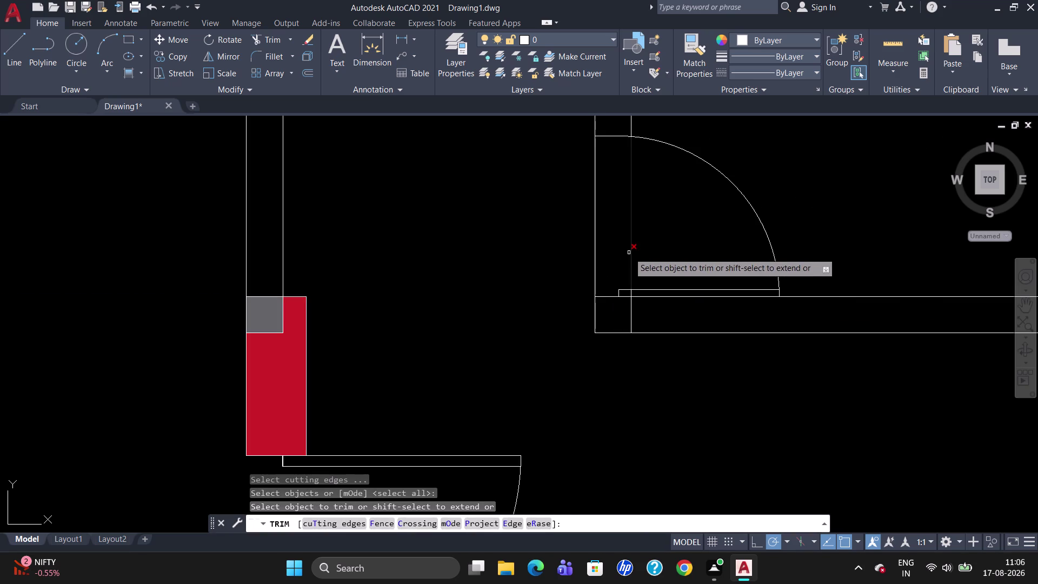
click(628, 252)
click(634, 251)
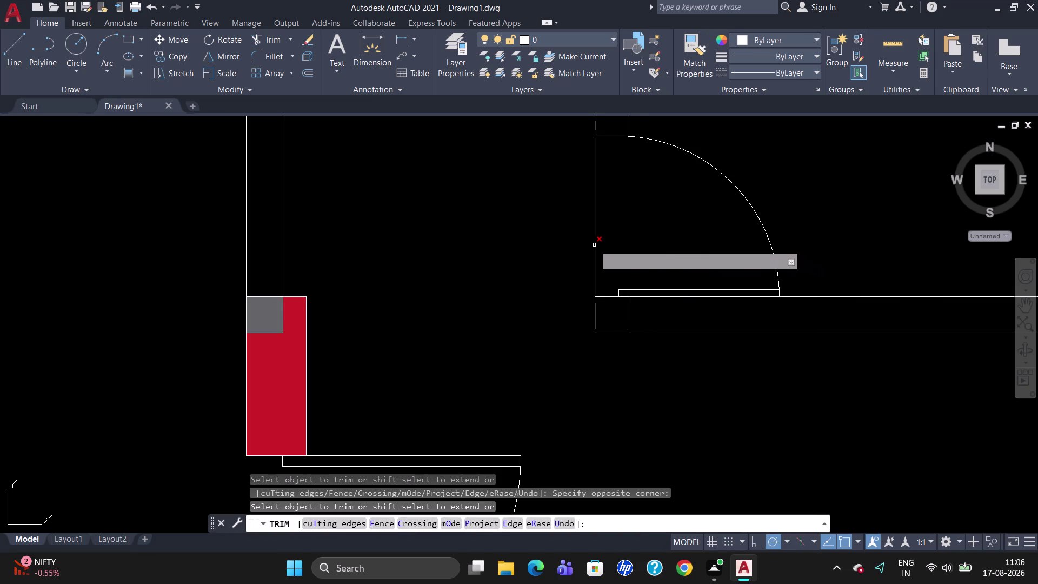
click(595, 245)
key(Escape)
scroll(down, 3)
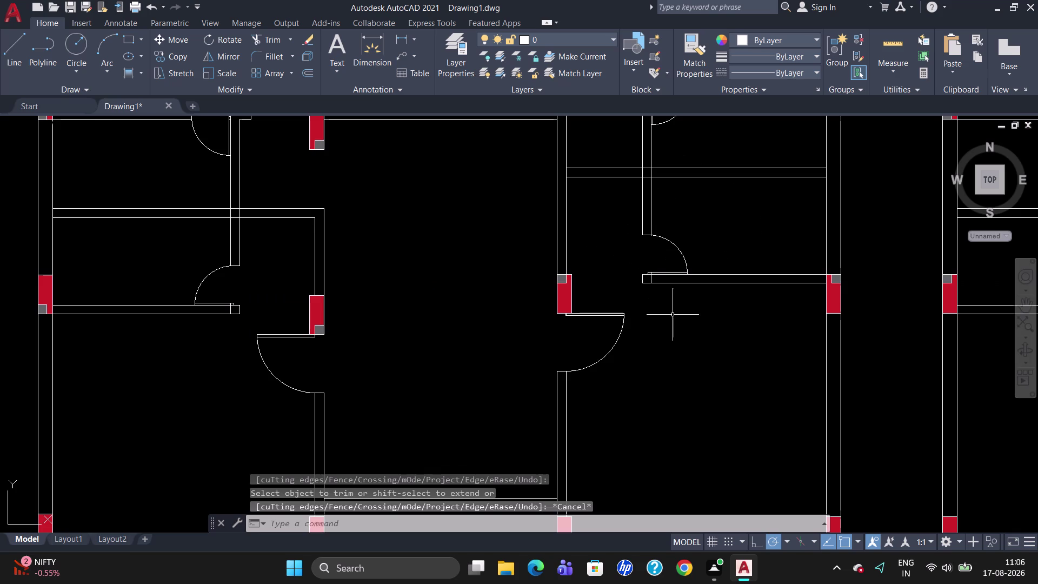
scroll(down, 3)
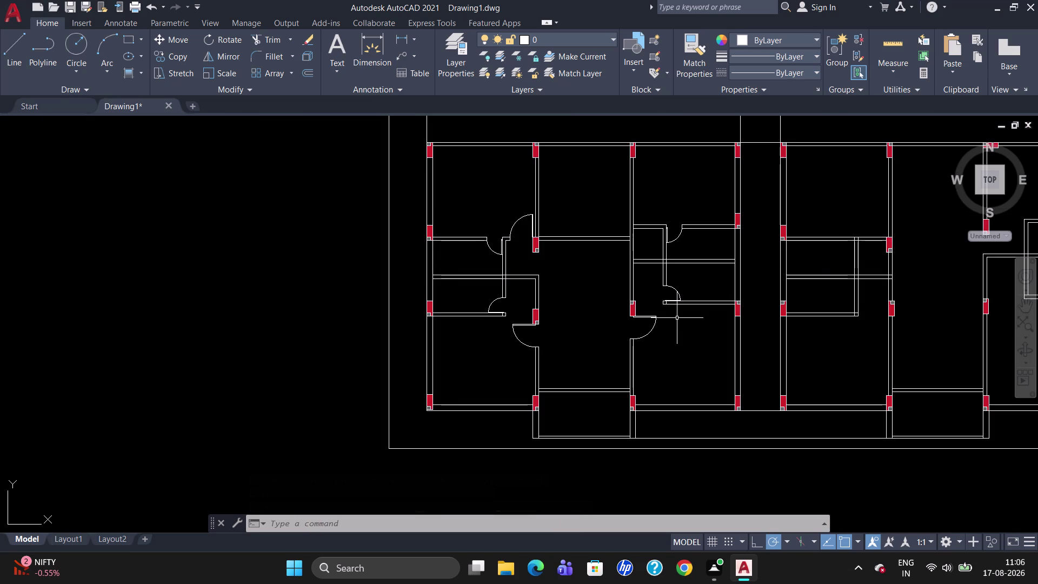
Fence-trim the upper-middle doorway's wall lines, then select the column beside the left door.
text(TR)
key(Return)
key(Return)
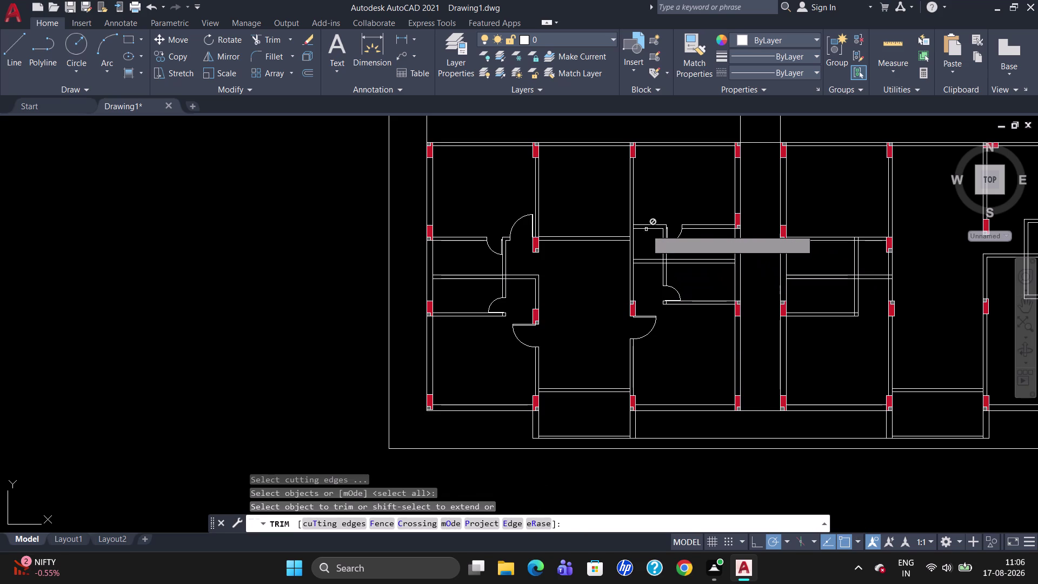
click(646, 229)
click(653, 221)
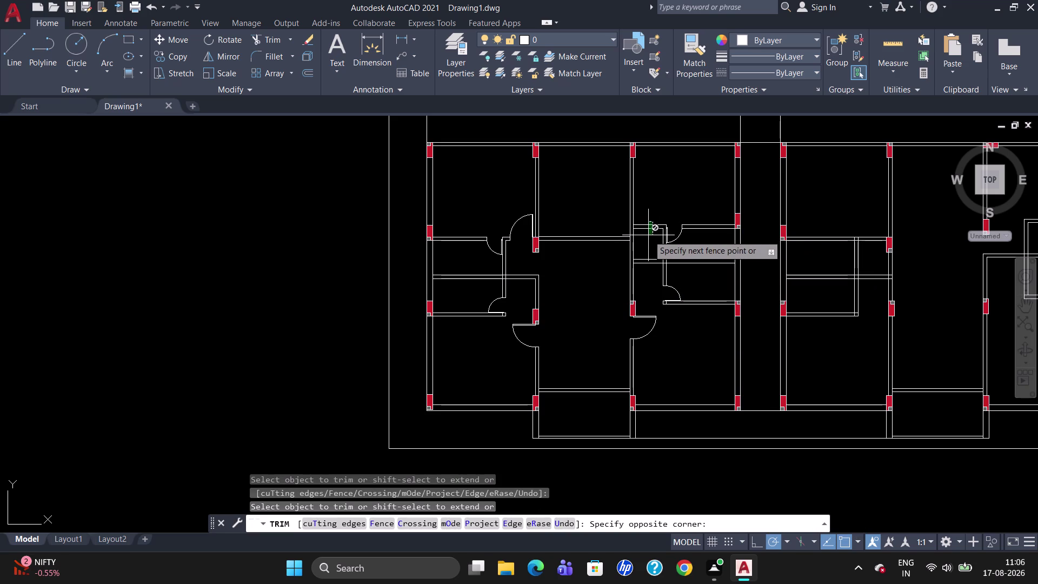
key(Escape)
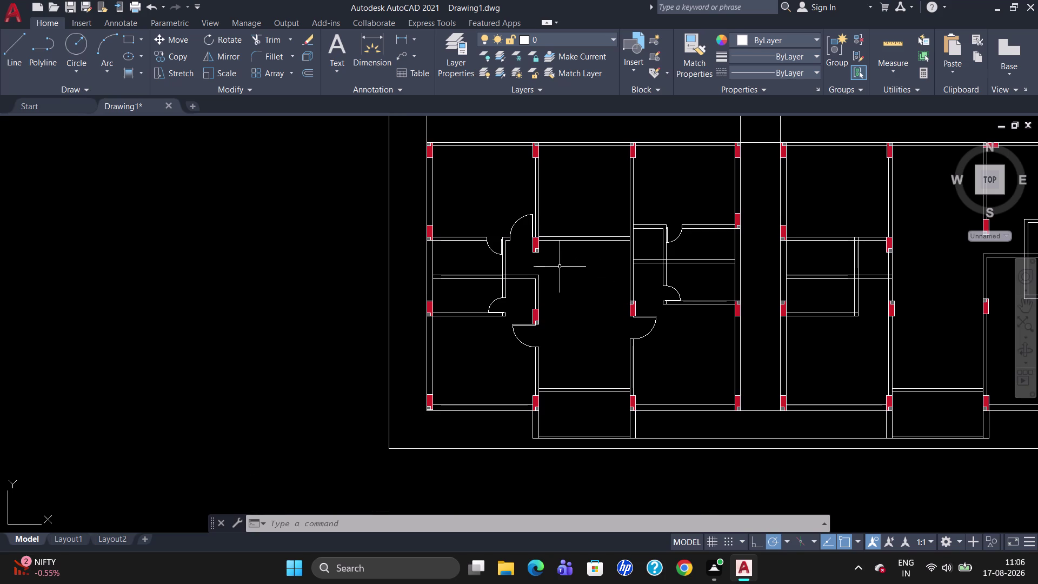
click(536, 248)
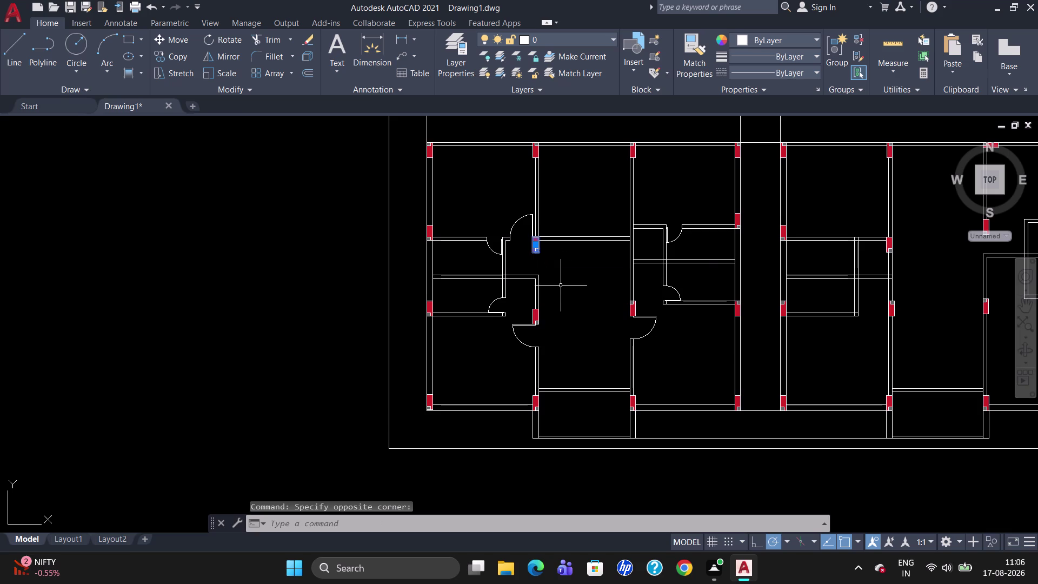
Copy the red column from its corner to the right-hand wall junction.
text(CO)
key(Return)
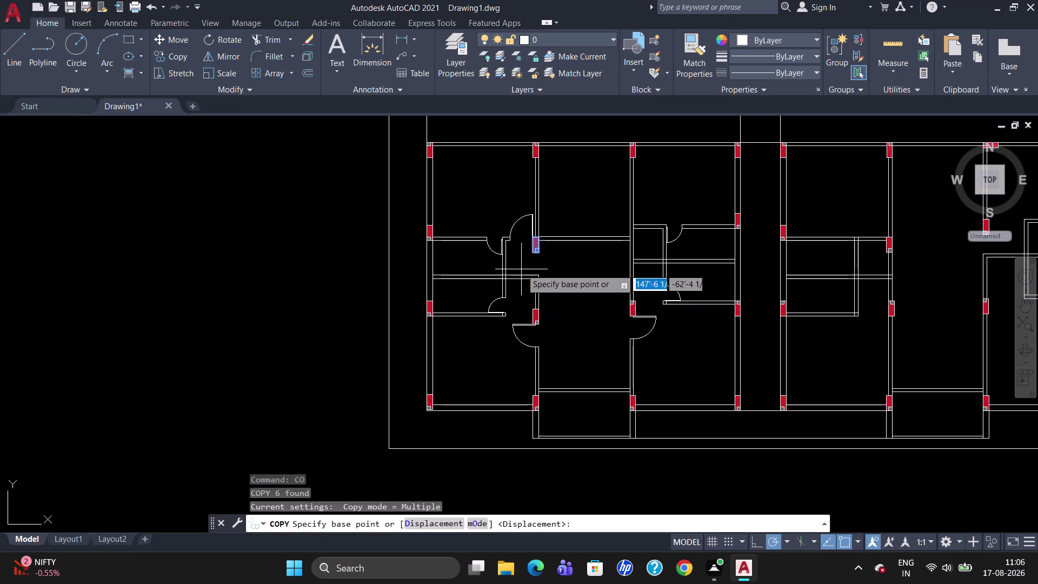
click(539, 256)
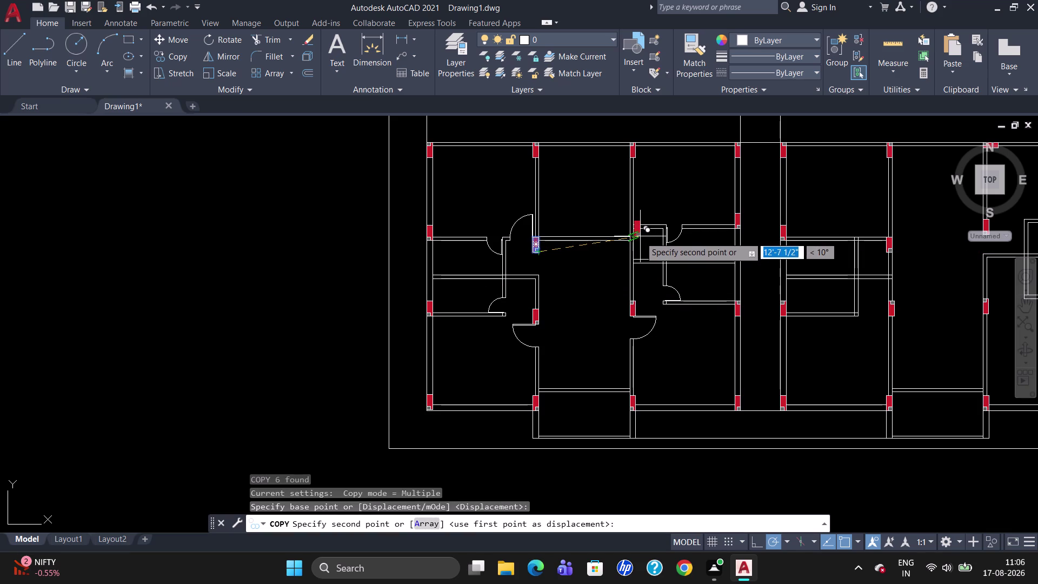
scroll(up, 3)
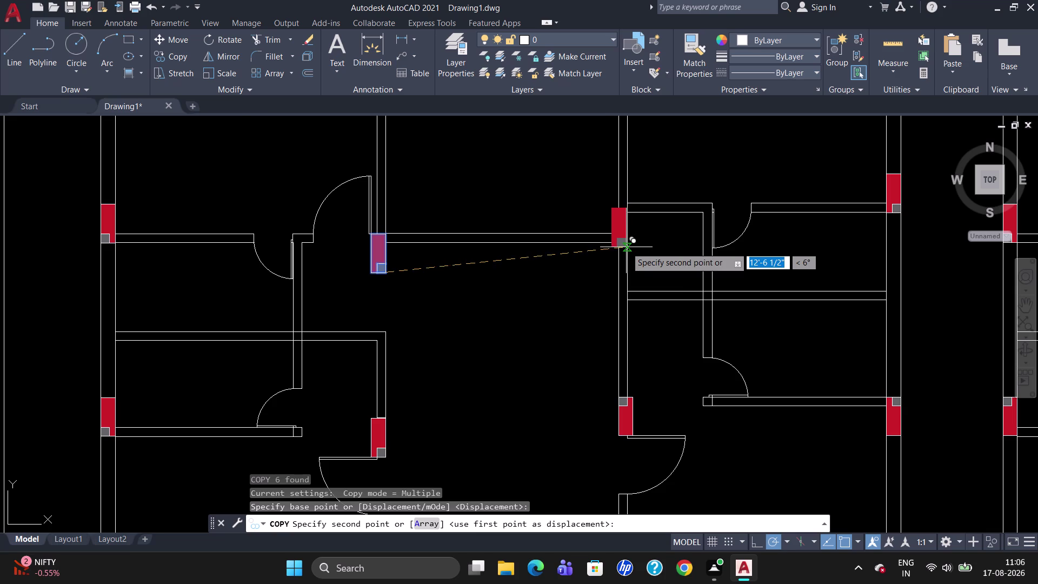
scroll(up, 3)
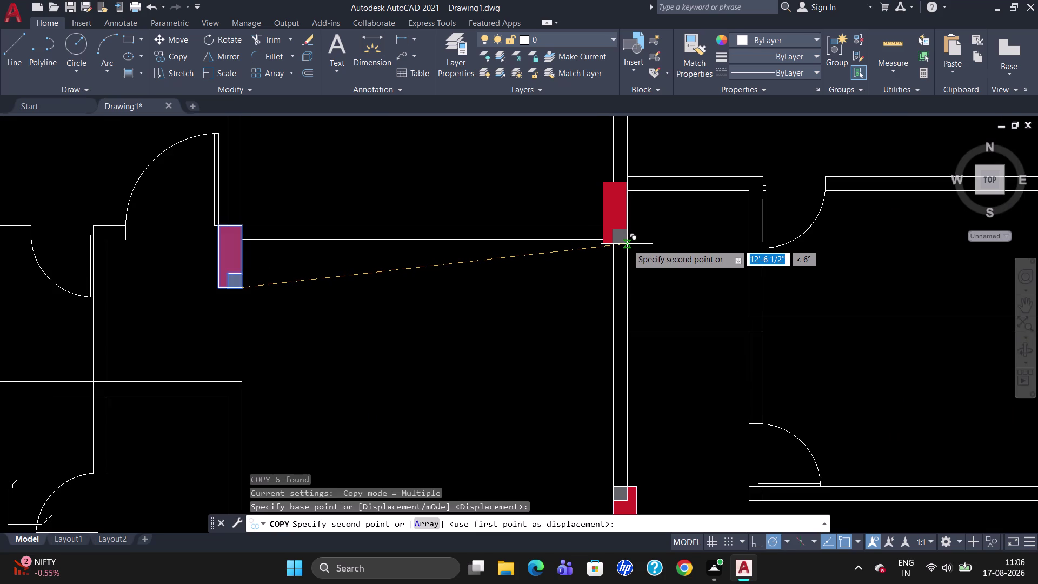
click(626, 243)
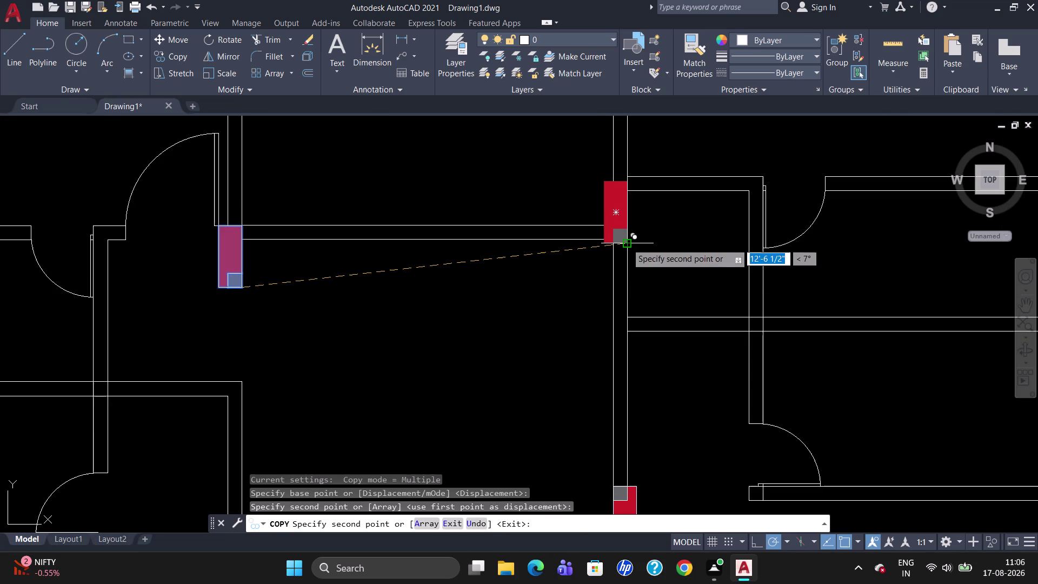
key(Escape)
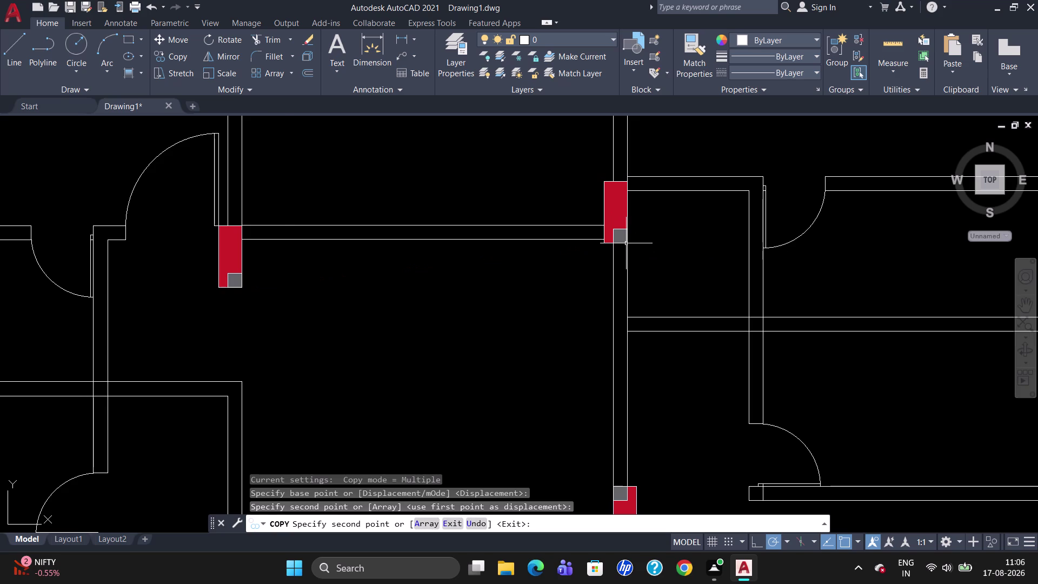
Start moving the copied column by selecting it.
key(m)
key(Return)
click(622, 243)
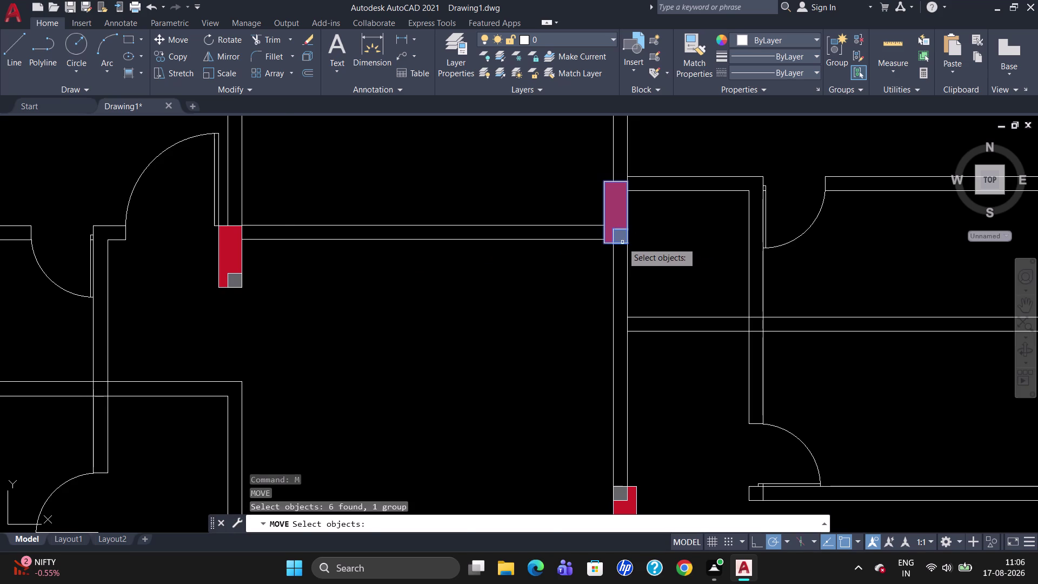
Move the copied column from its corner to a new position.
key(Return)
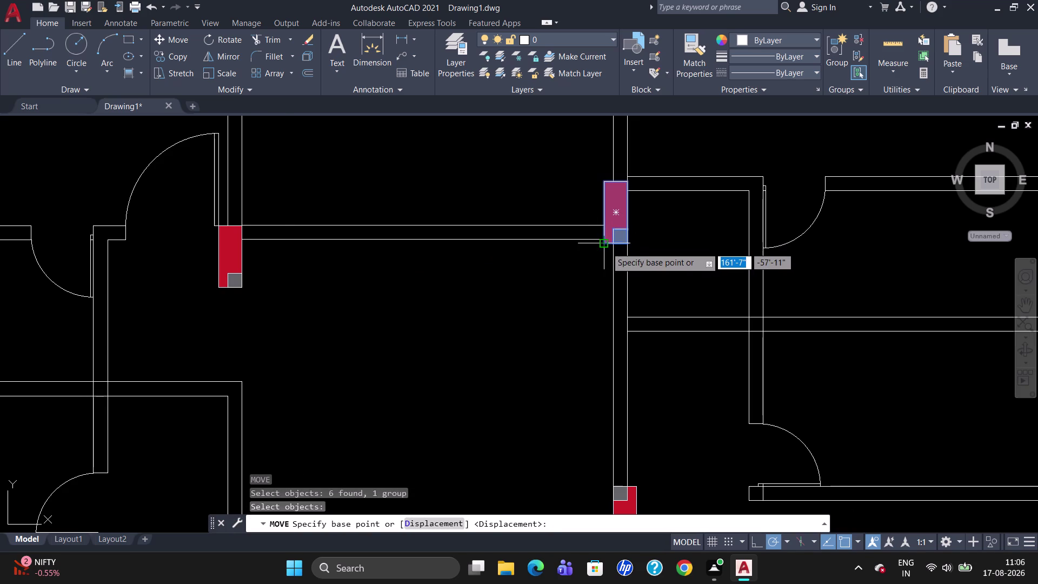
click(606, 247)
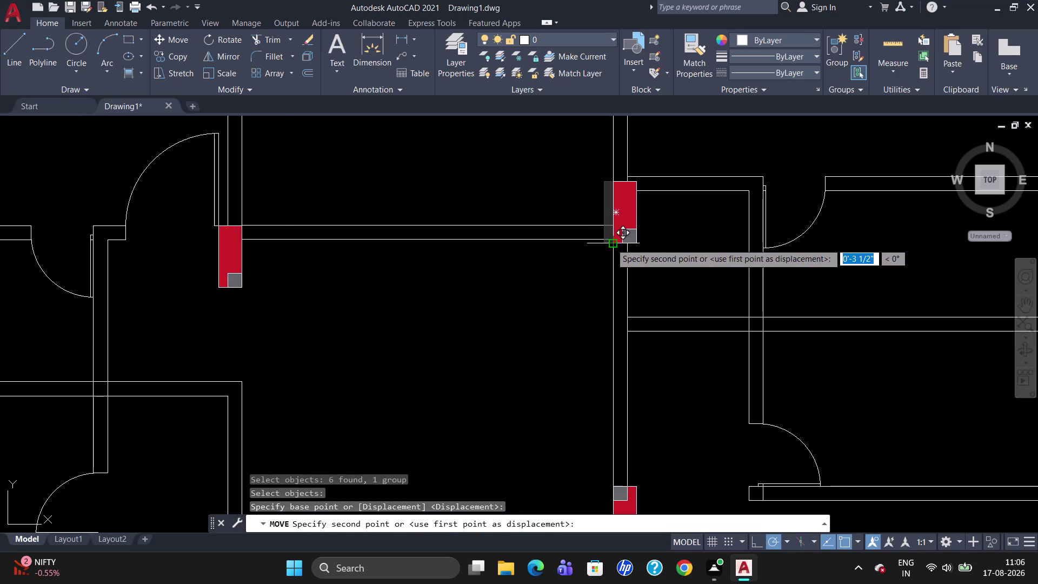
click(604, 242)
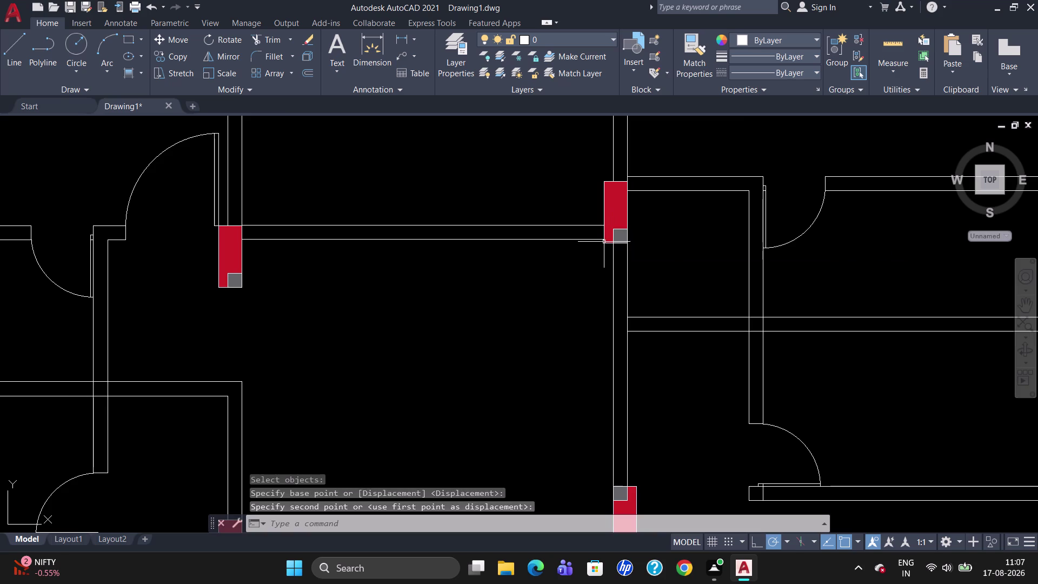
Move the column again so it sits flush with the wall corner.
click(616, 225)
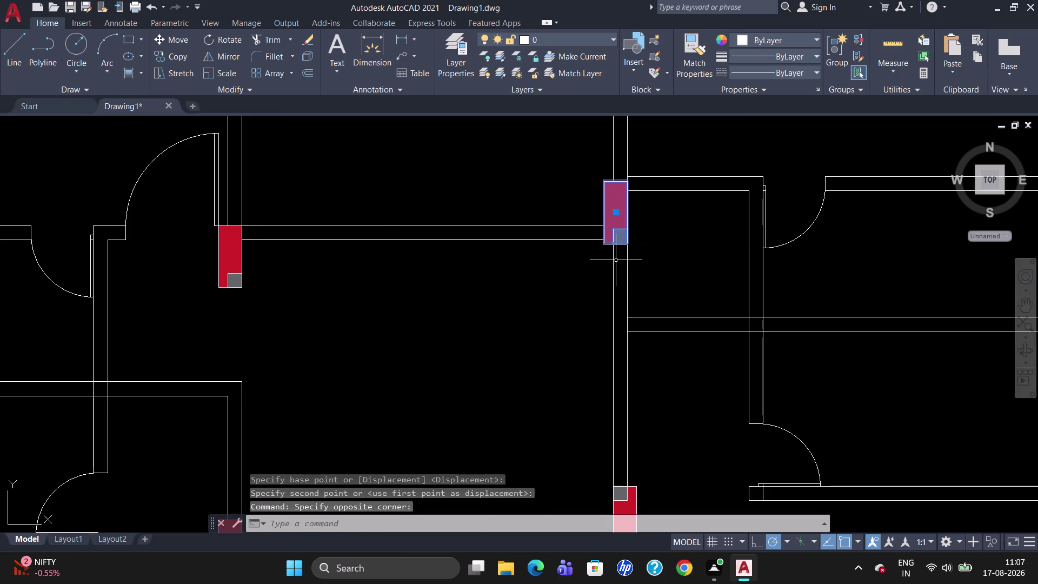
key(m)
key(Return)
click(631, 241)
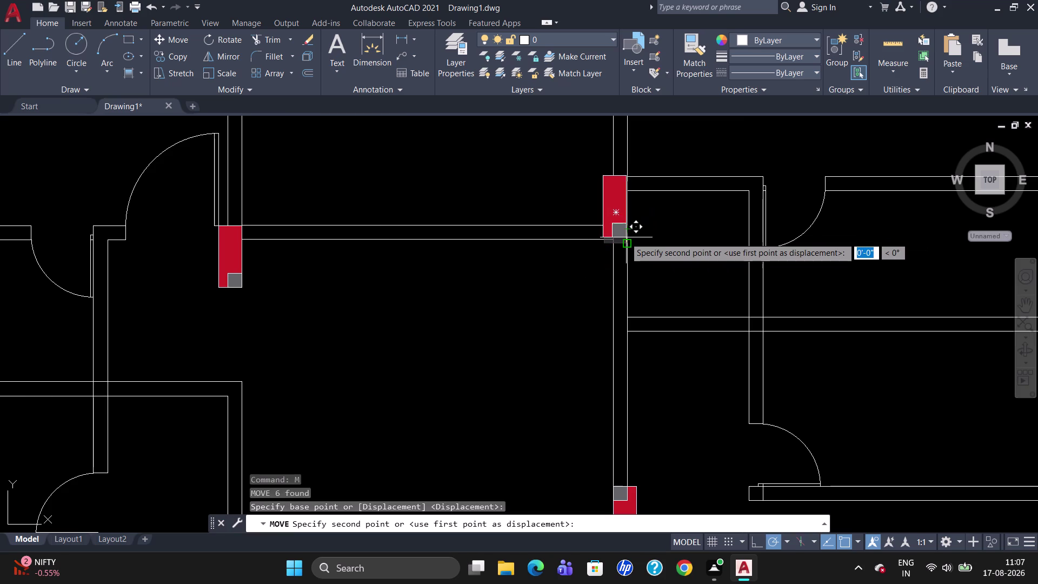
scroll(up, 3)
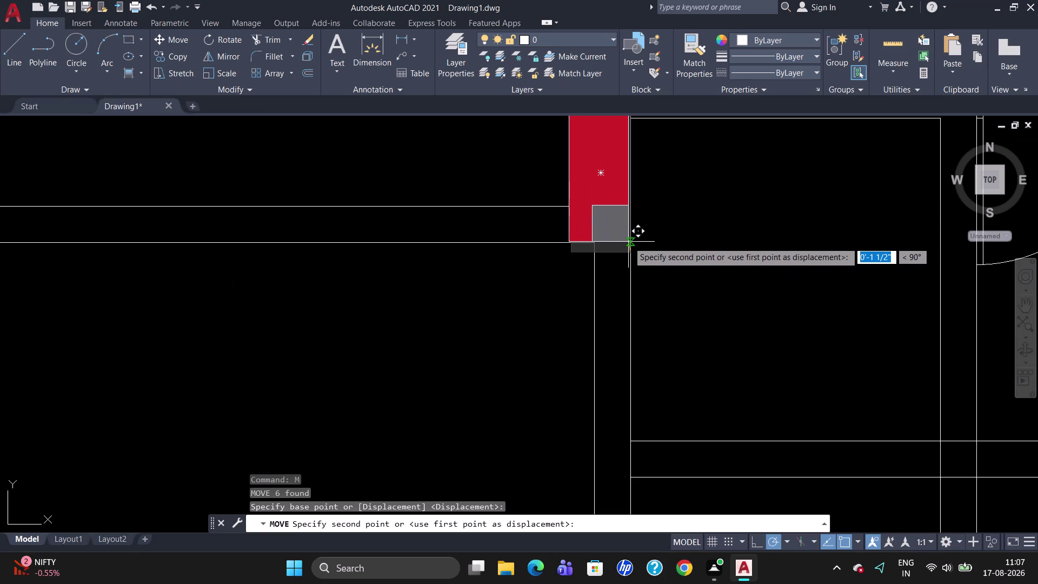
click(628, 243)
scroll(down, 3)
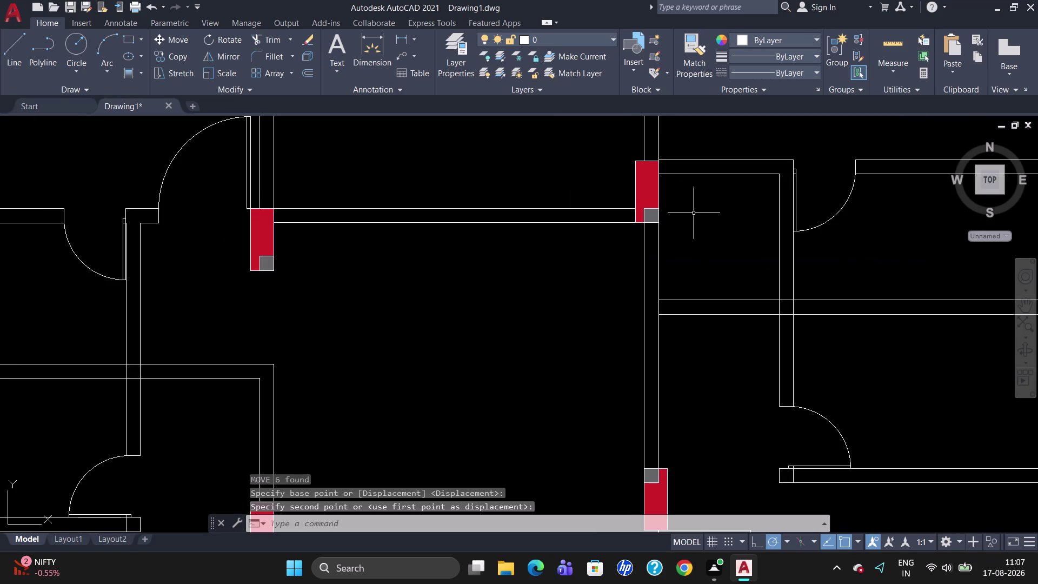
key(Escape)
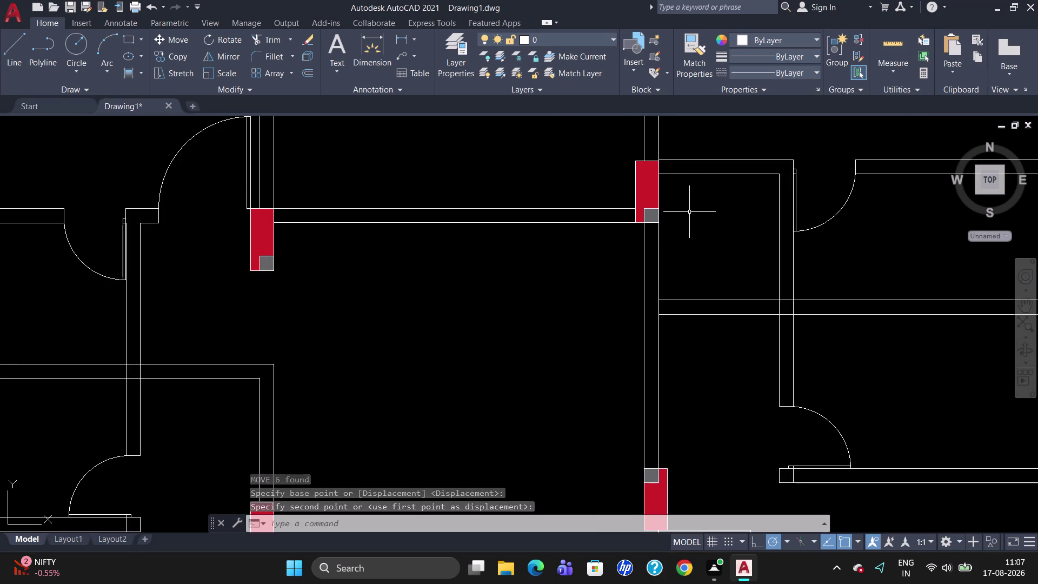
Attempt a trim on the upper wall lines near the new column, then cancel.
text(TR)
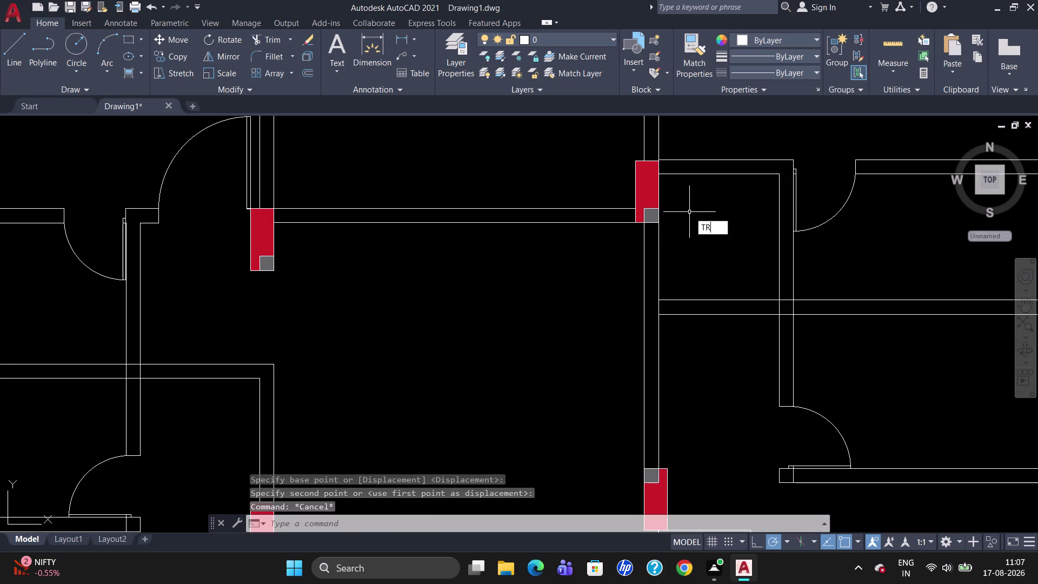
key(Return)
key(Return)
click(715, 176)
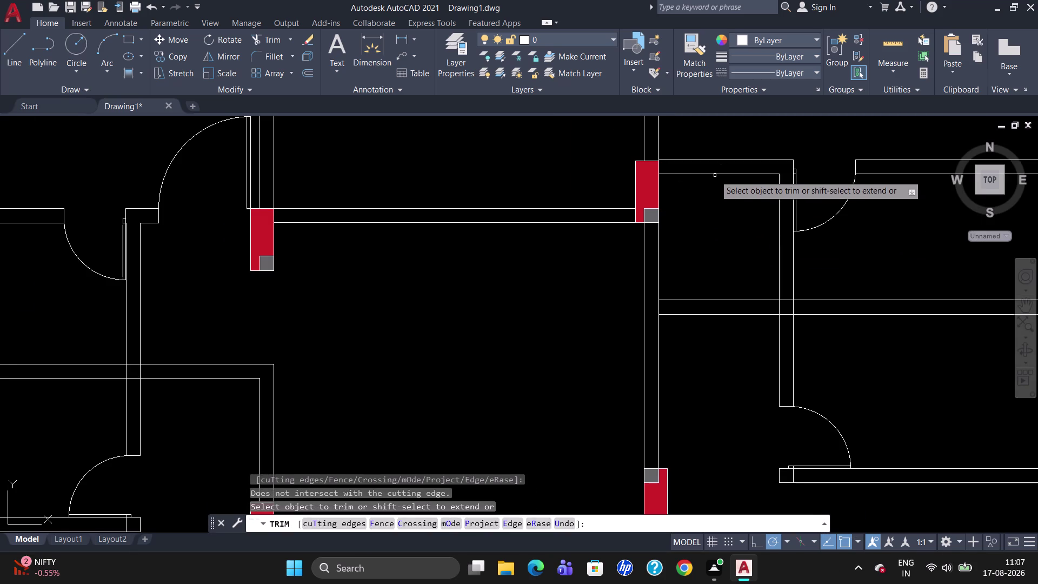
click(712, 153)
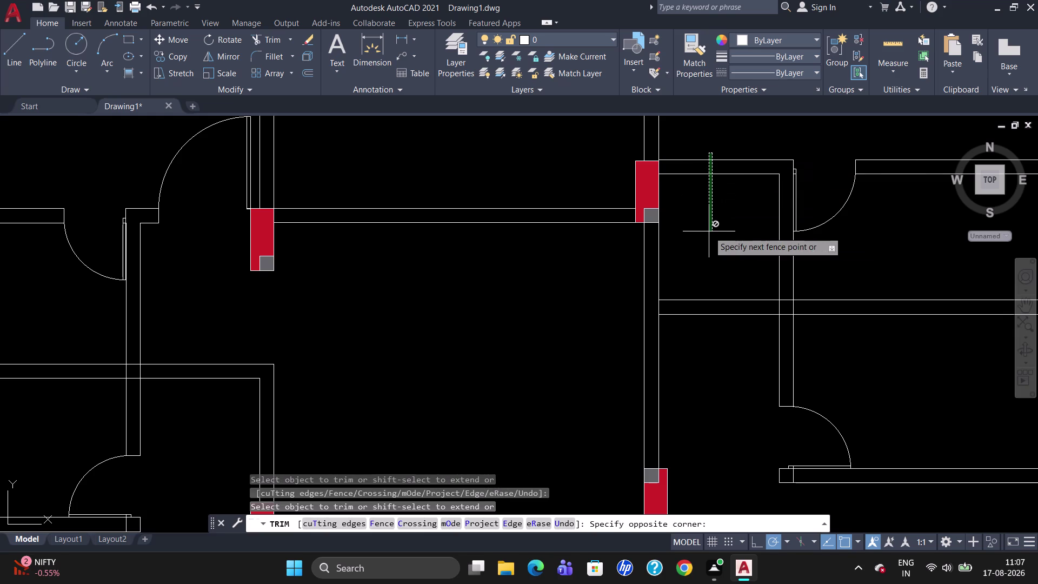
key(Escape)
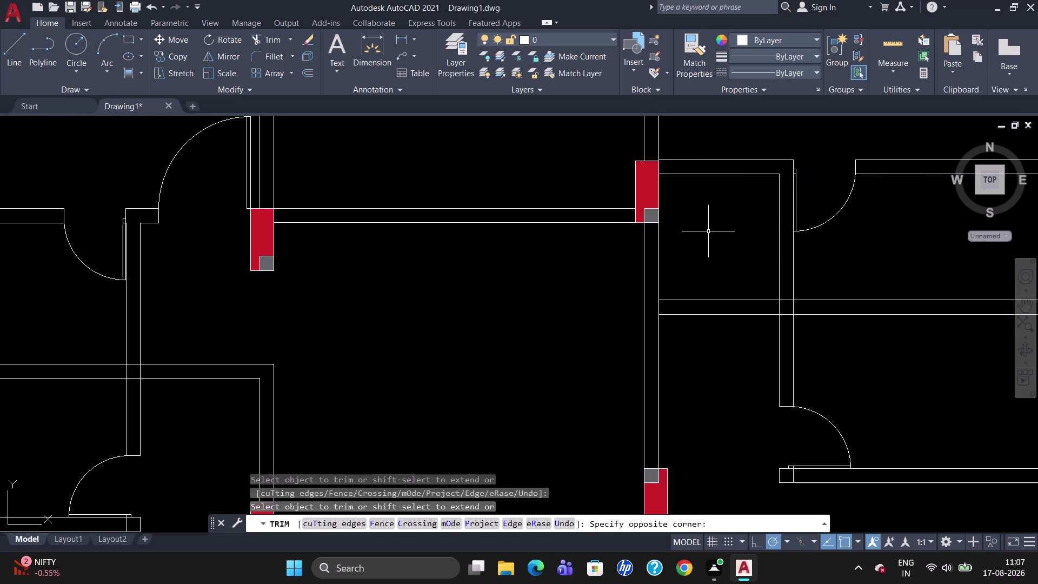
Draw a vertical guide line beside the opening up to the upper wall.
key(l)
key(Return)
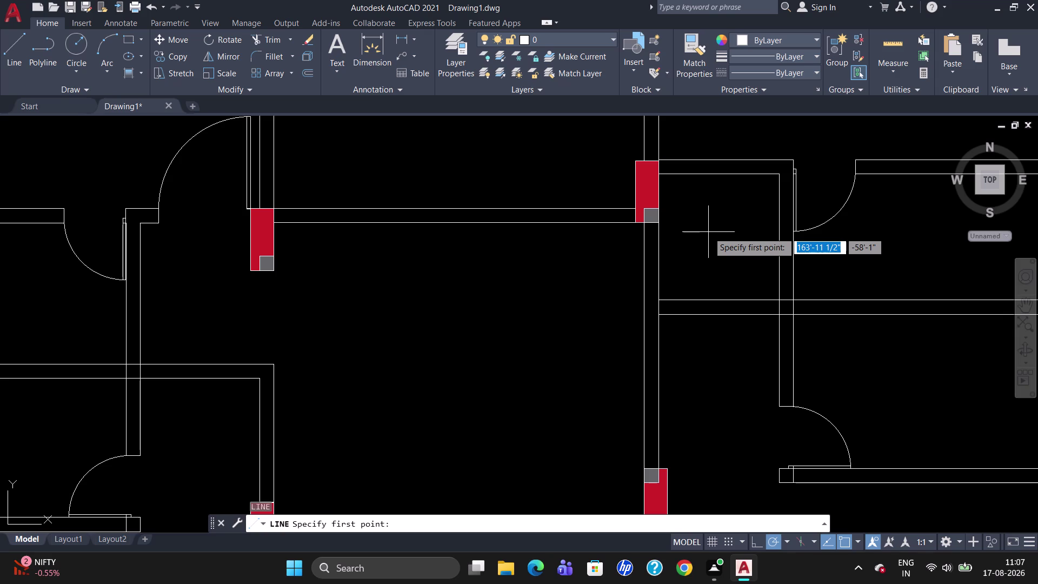
click(779, 179)
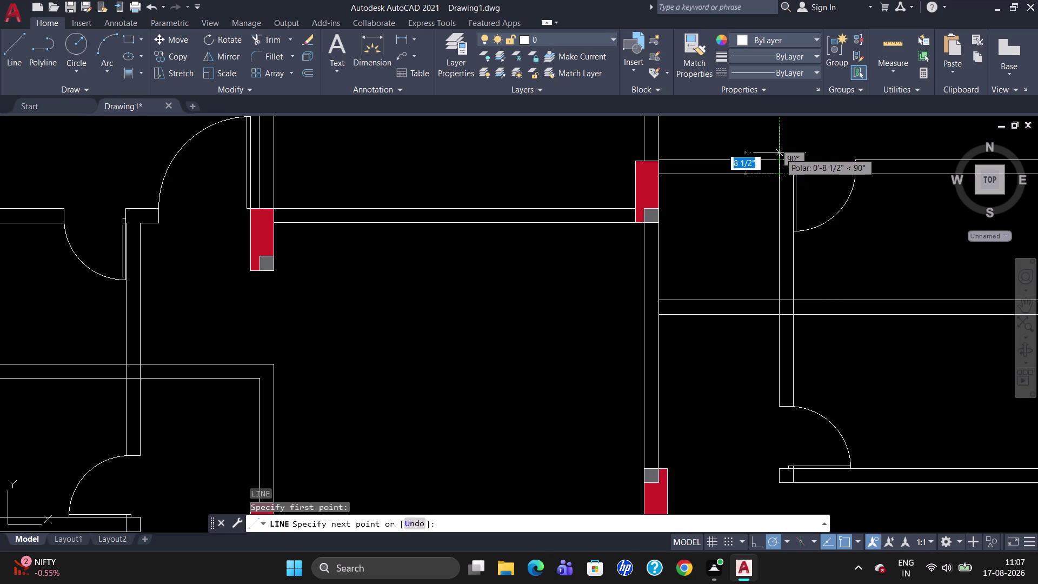
click(779, 152)
key(Escape)
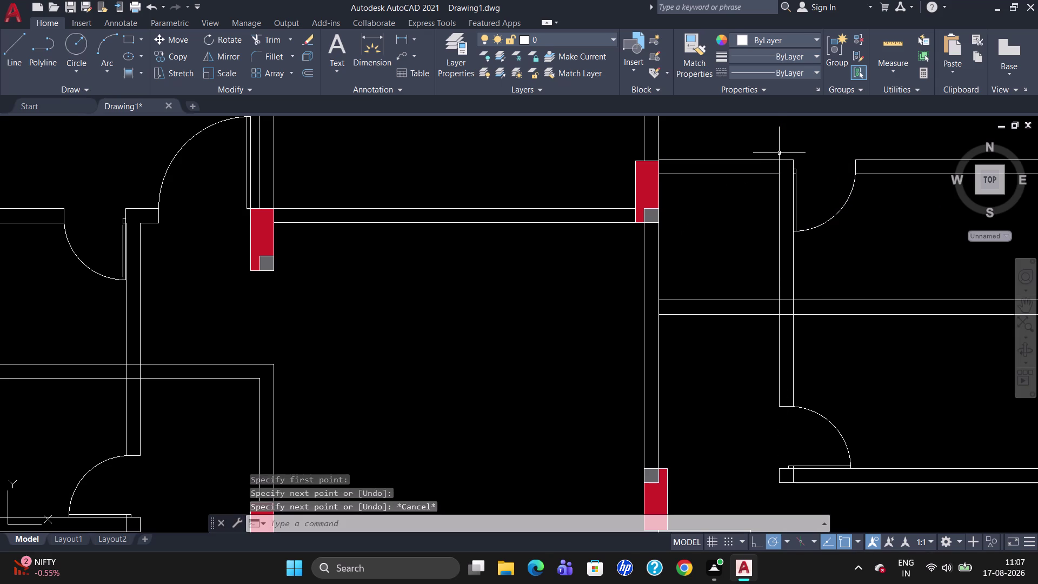
Trim the upper wall line segments between the column and the guide line.
text(TR)
key(Return)
key(Return)
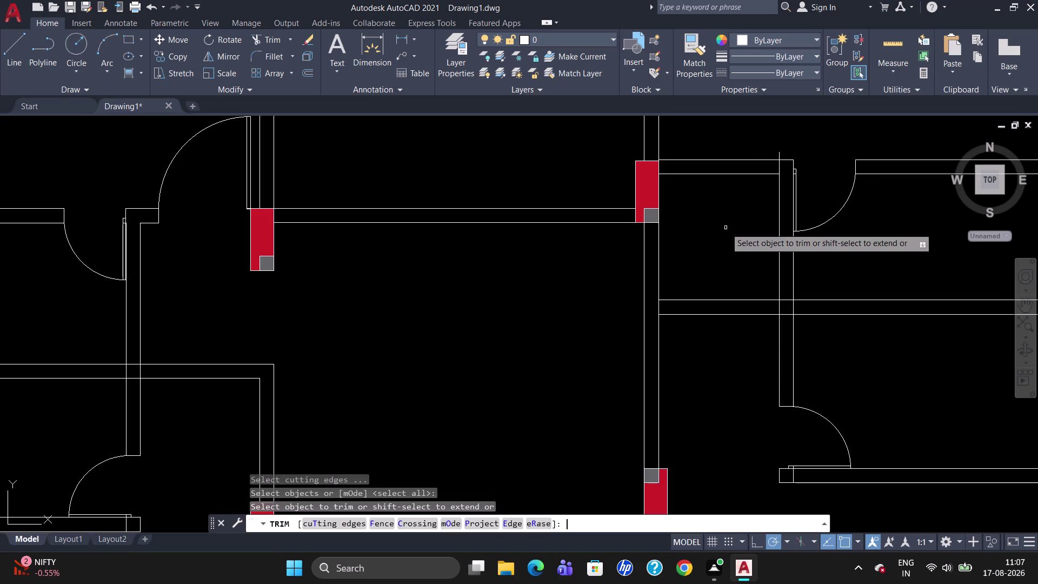
click(701, 173)
click(710, 161)
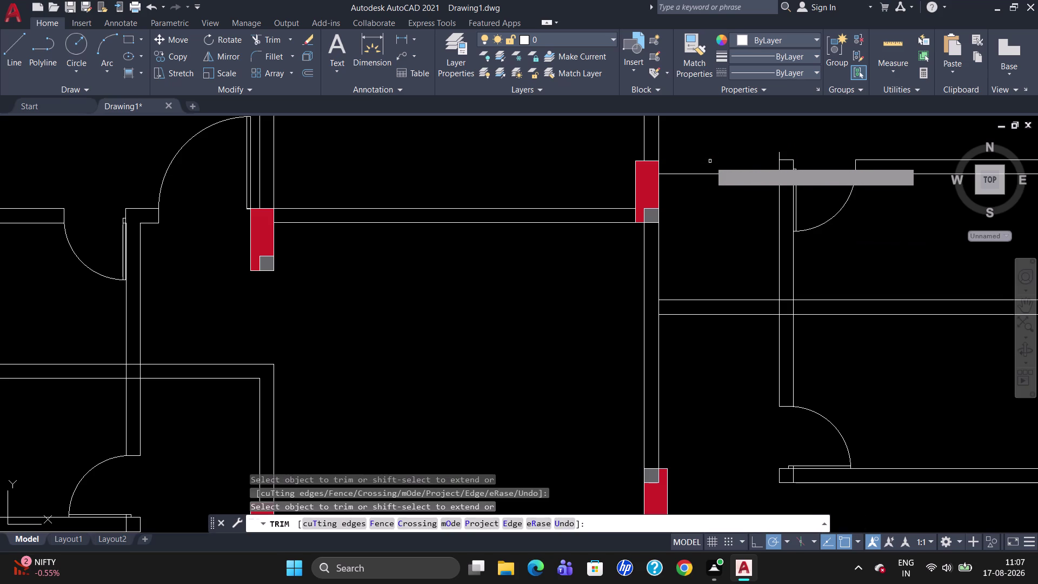
click(713, 174)
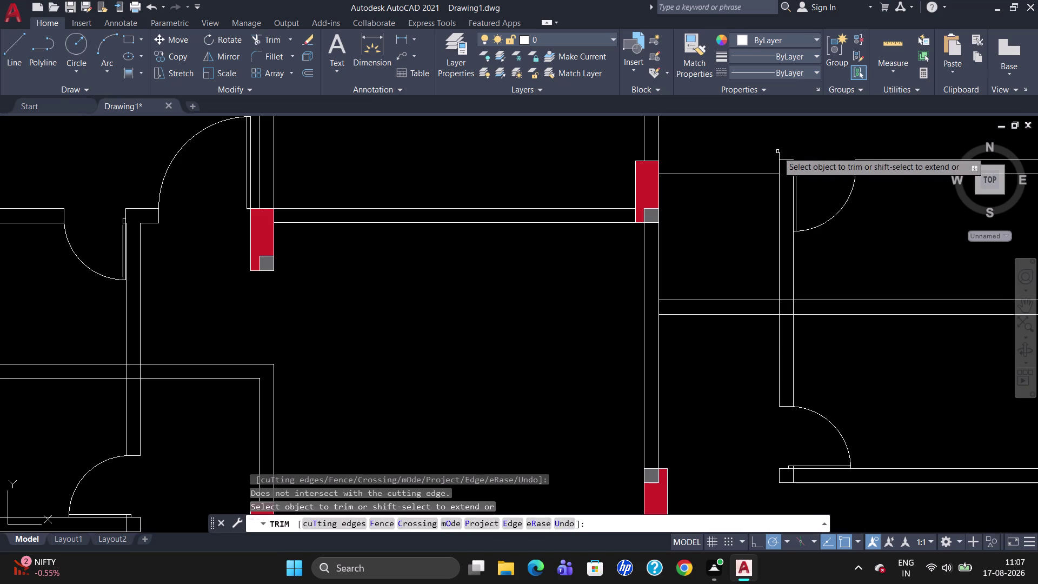
click(781, 155)
key(Escape)
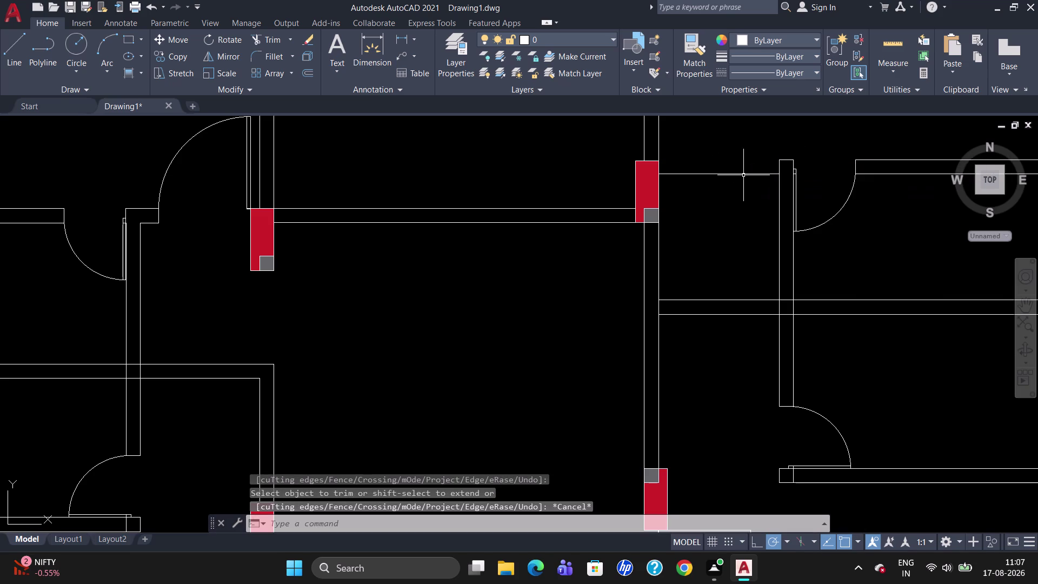
Delete the leftover upper wall line.
click(744, 175)
key(Delete)
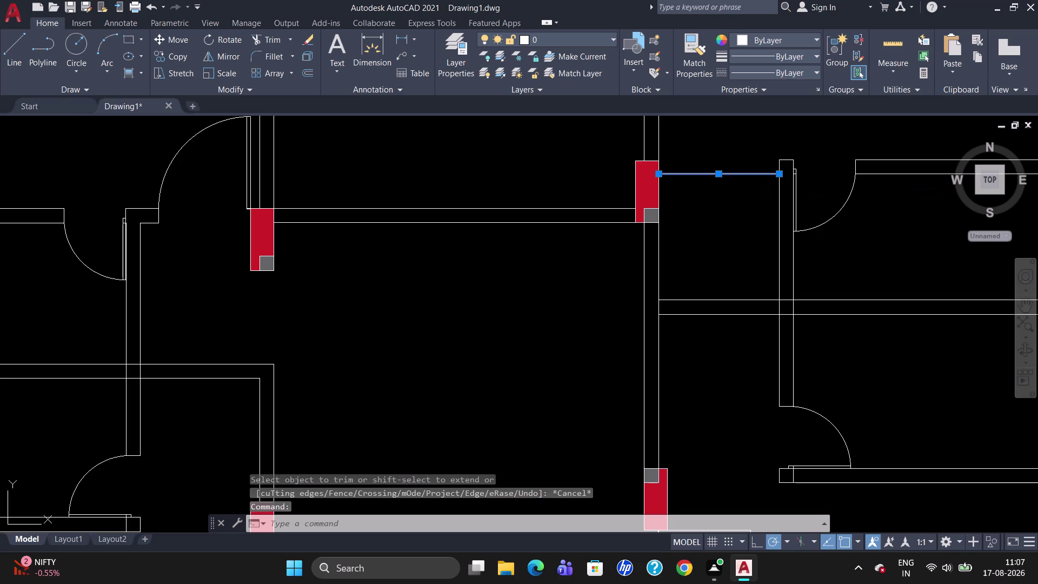
scroll(down, 3)
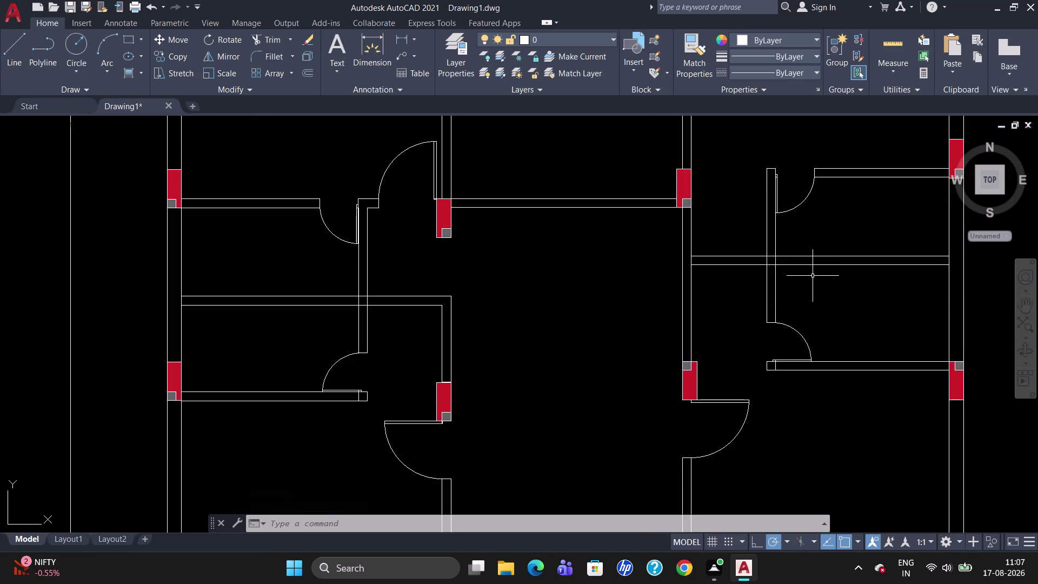
scroll(down, 3)
scroll(up, 3)
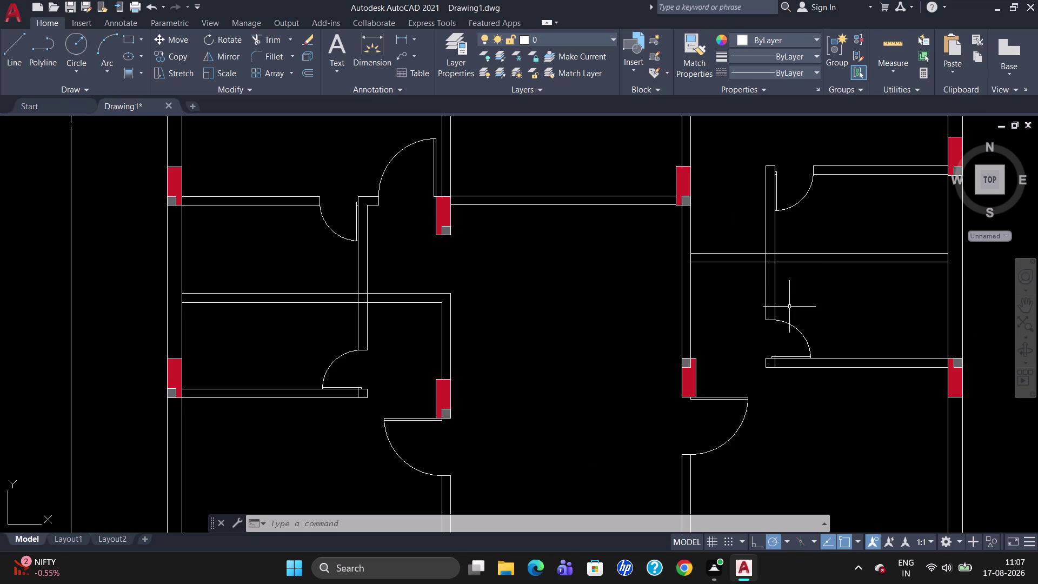
Trim the wall lines with a crossing pick and cut the wall end by the column.
text(TR)
key(Return)
key(Return)
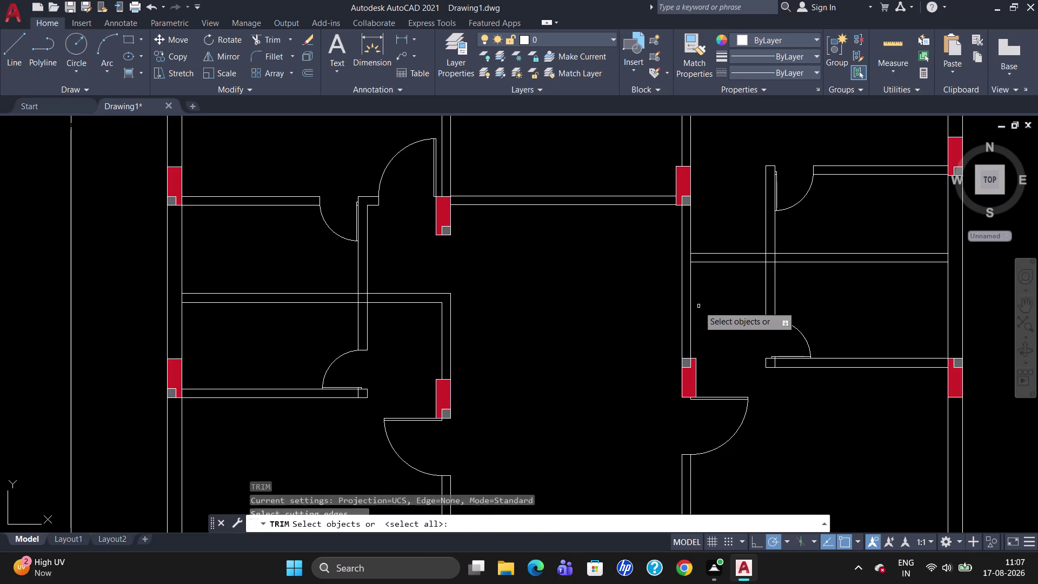
click(692, 260)
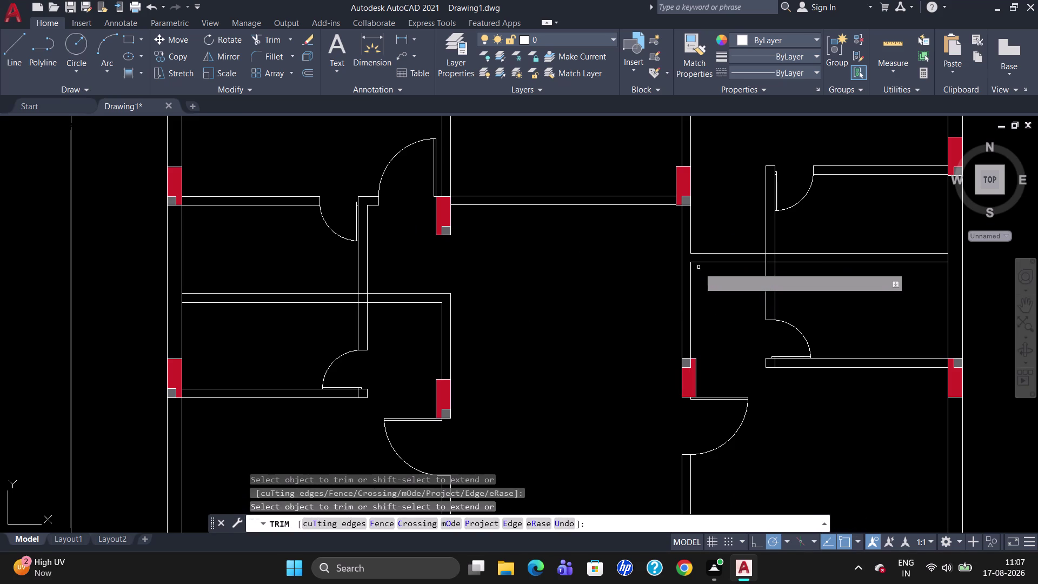
click(770, 264)
click(771, 255)
click(762, 258)
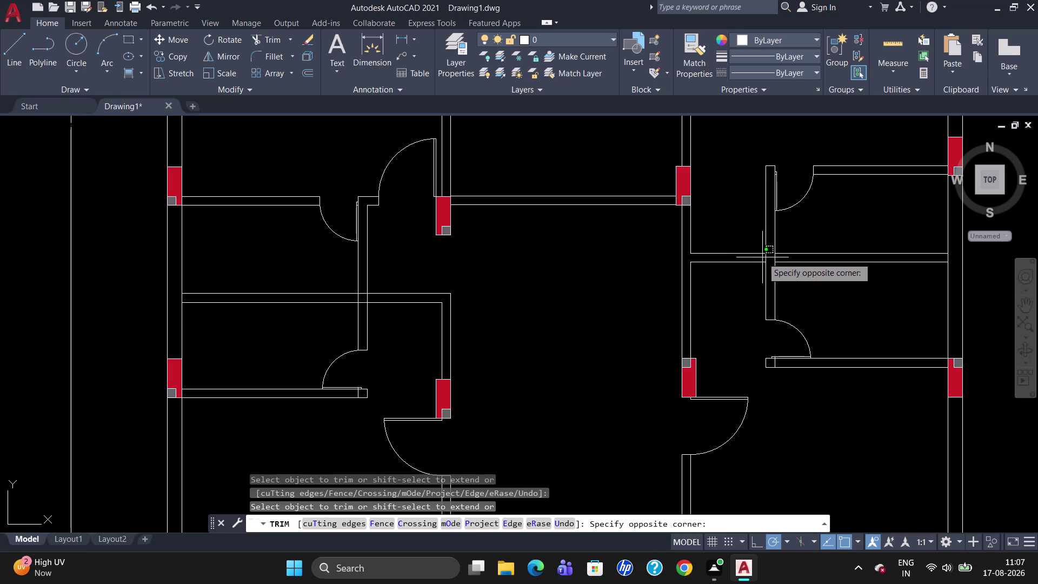
click(777, 257)
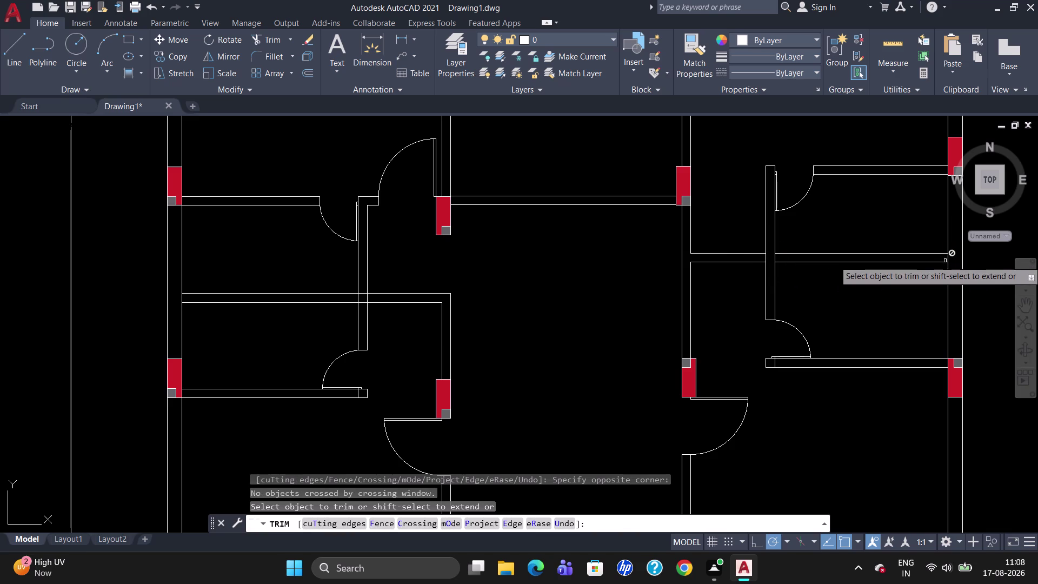
click(950, 257)
Cut the remaining leftover wall segments out of the door openings.
scroll(down, 3)
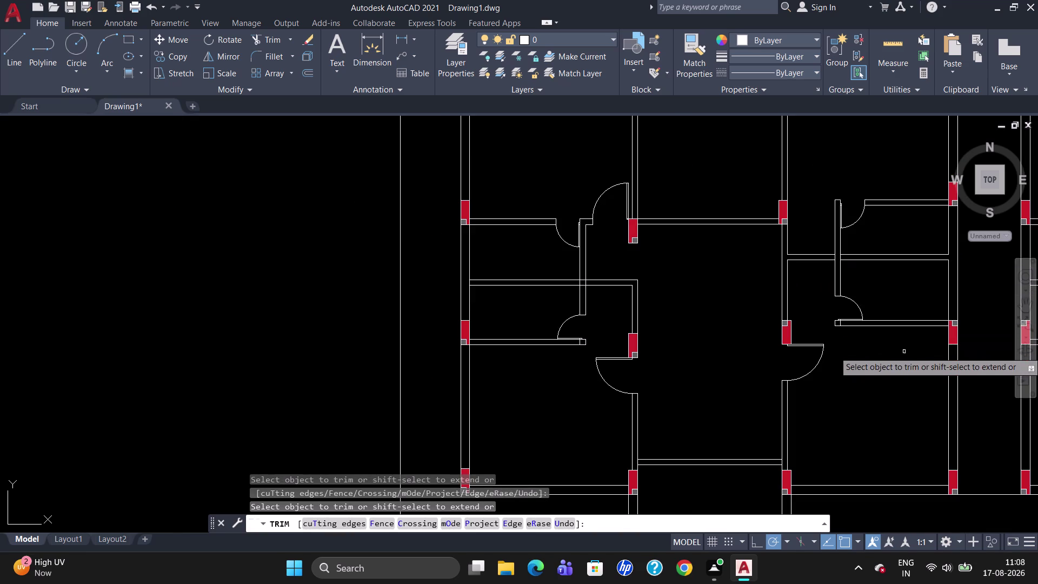
scroll(up, 3)
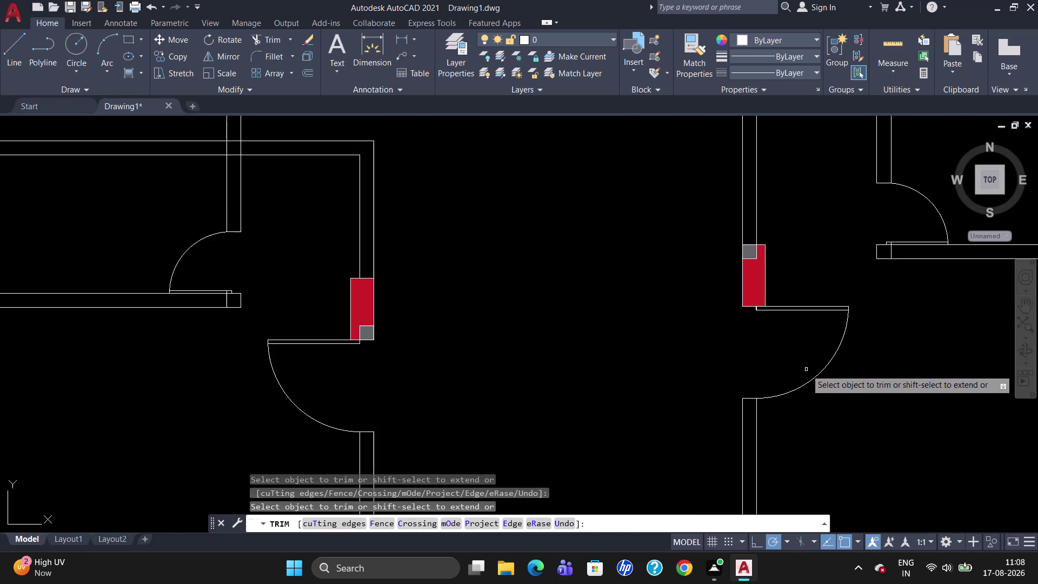
click(890, 252)
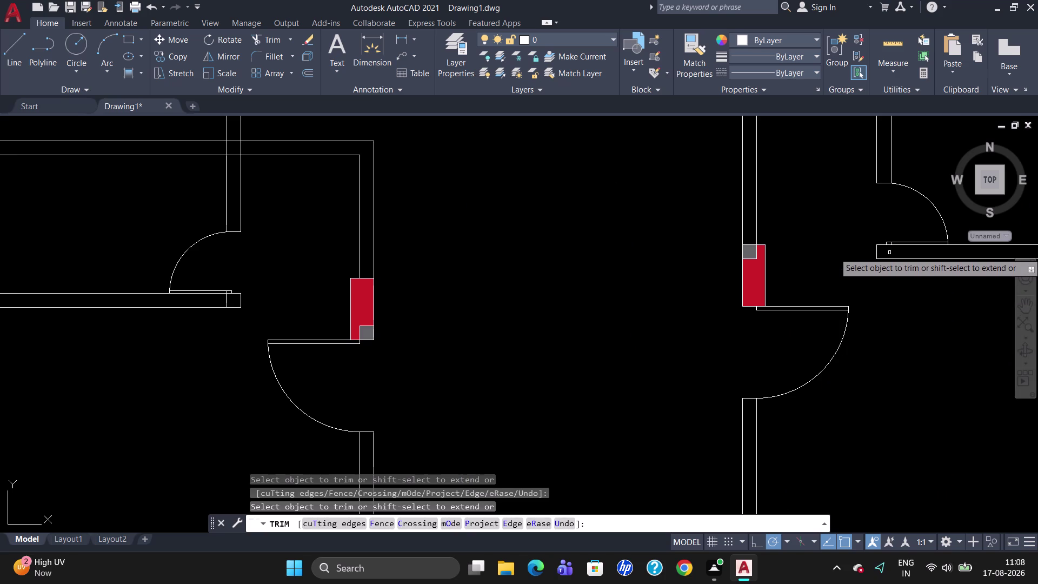
scroll(down, 3)
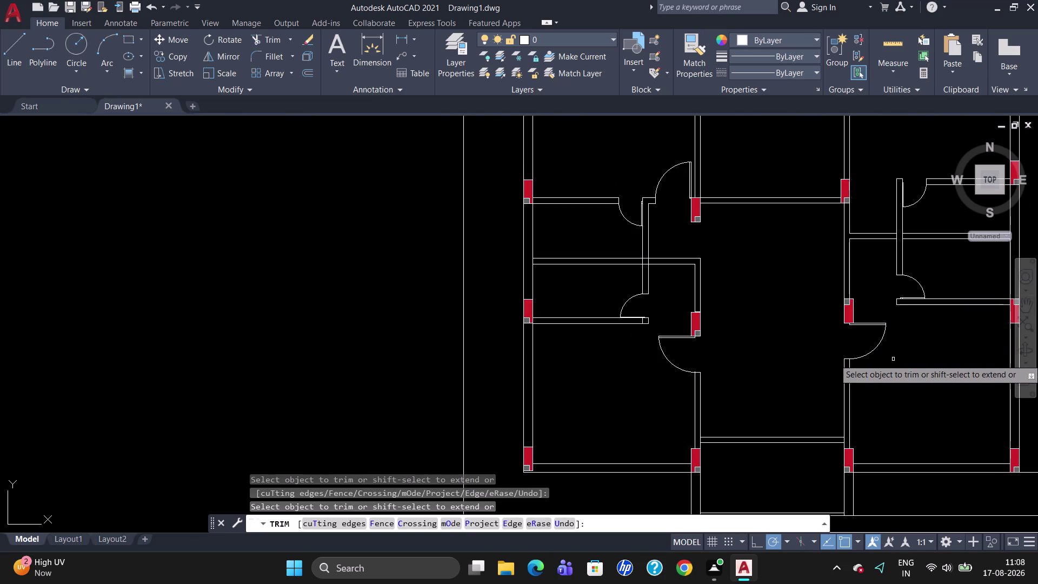
scroll(up, 3)
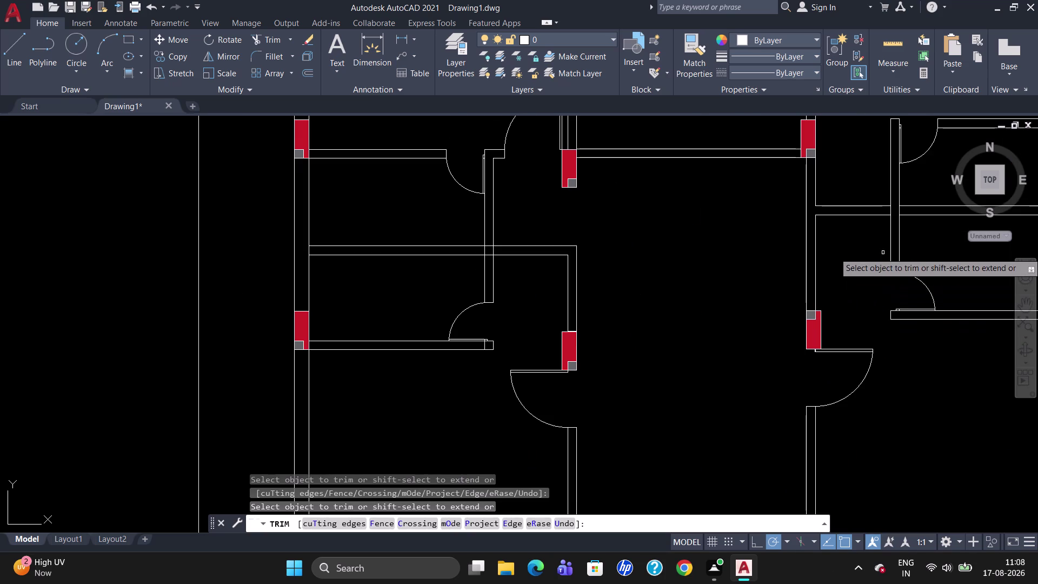
click(890, 210)
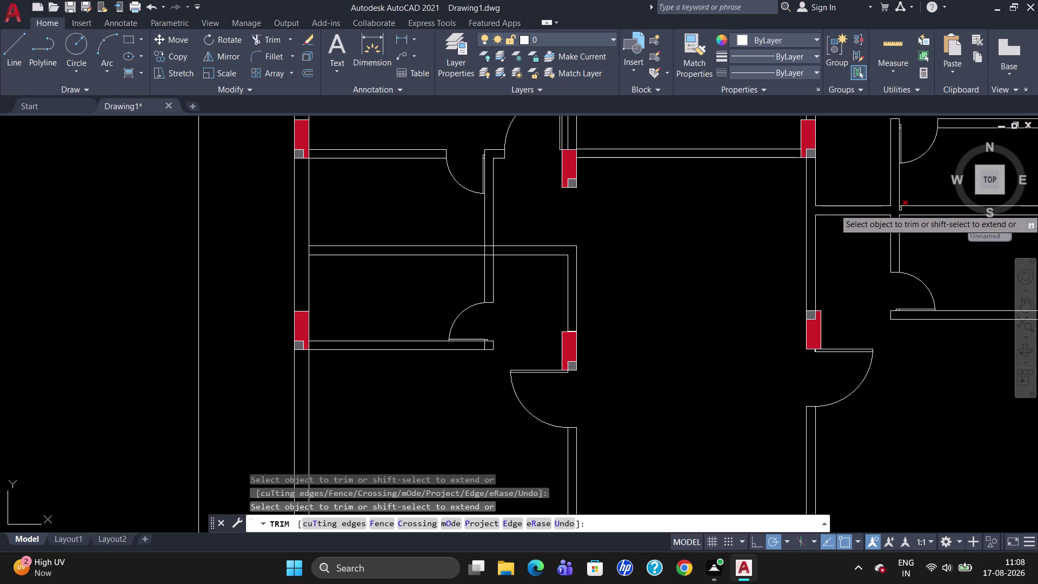
click(898, 210)
scroll(down, 3)
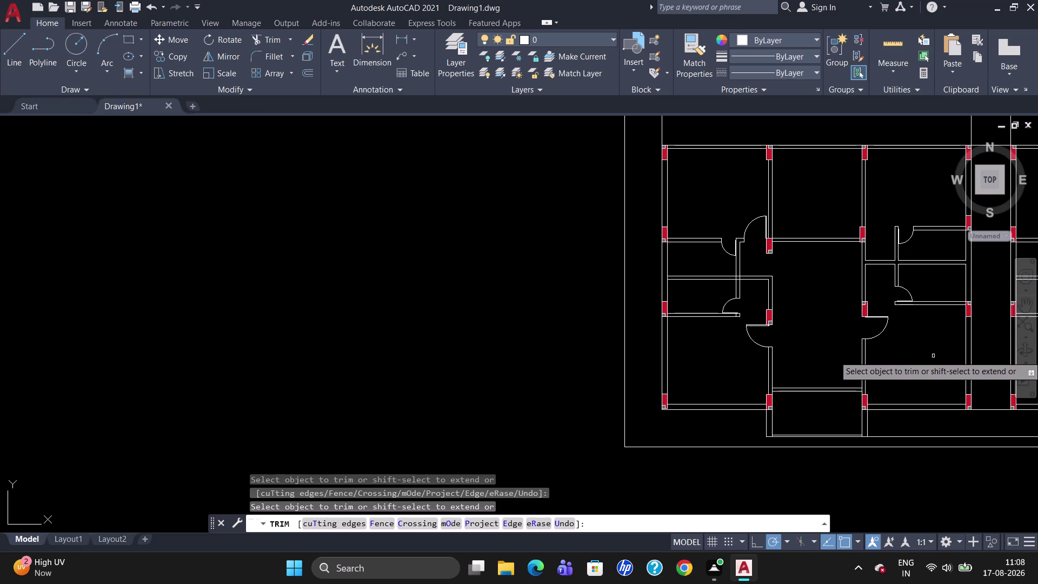
key(Escape)
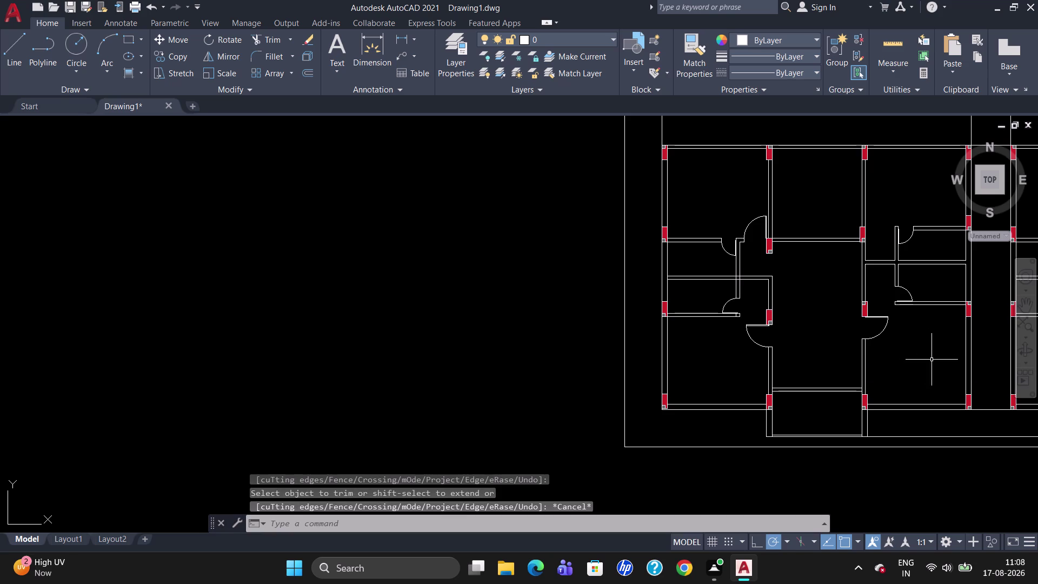
Zoom to the left unit and select the door arc beside the red column for copying.
scroll(down, 3)
scroll(up, 3)
scroll(down, 3)
scroll(up, 3)
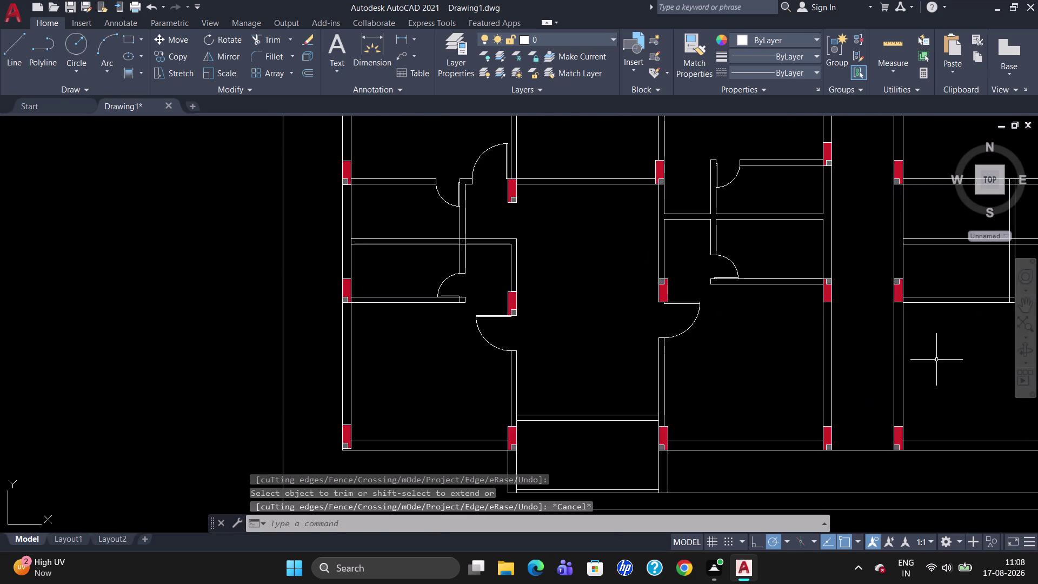
scroll(down, 3)
scroll(up, 3)
scroll(down, 3)
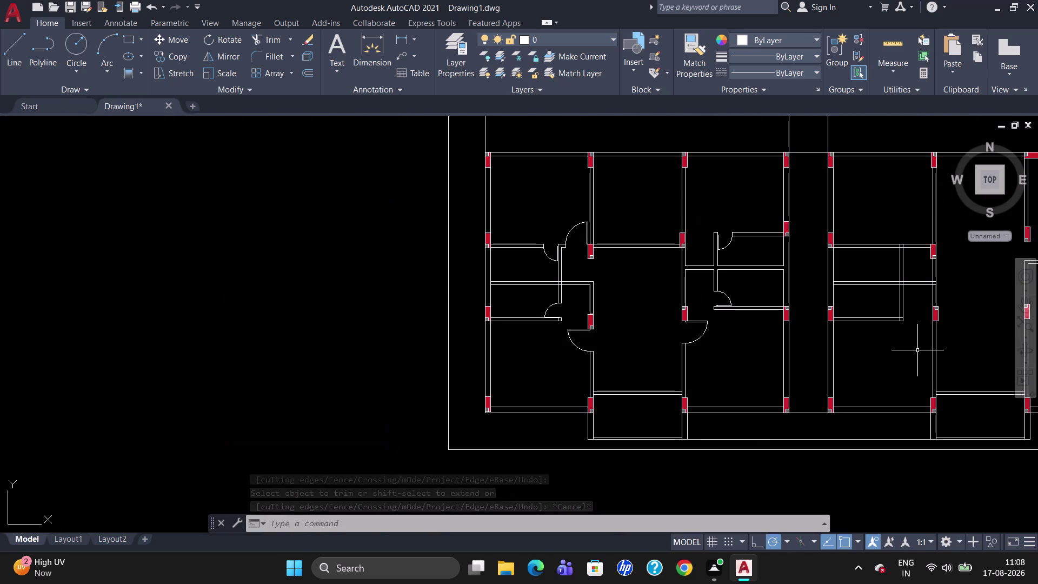
scroll(down, 3)
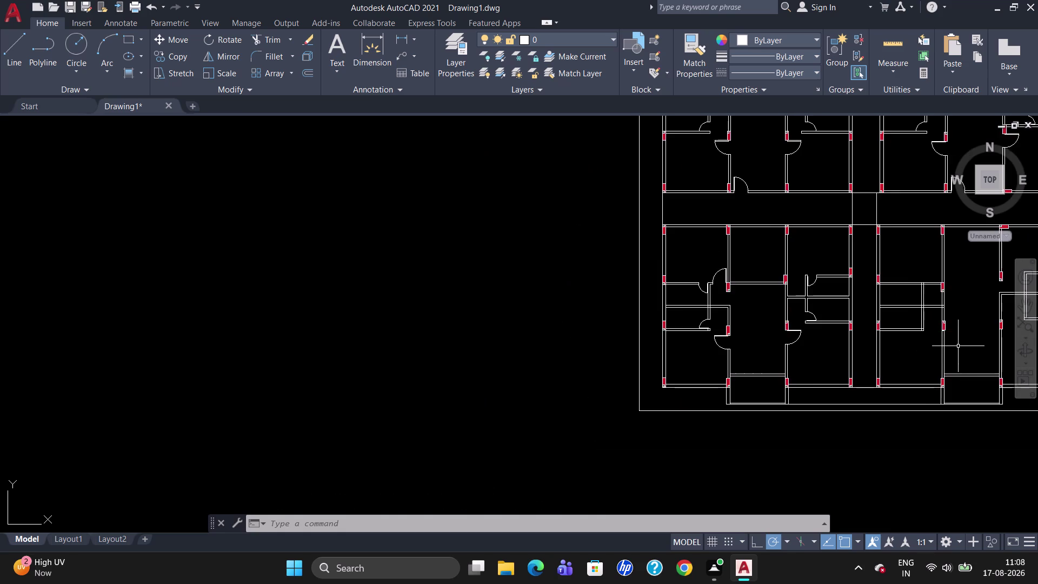
scroll(up, 3)
scroll(down, 3)
scroll(up, 3)
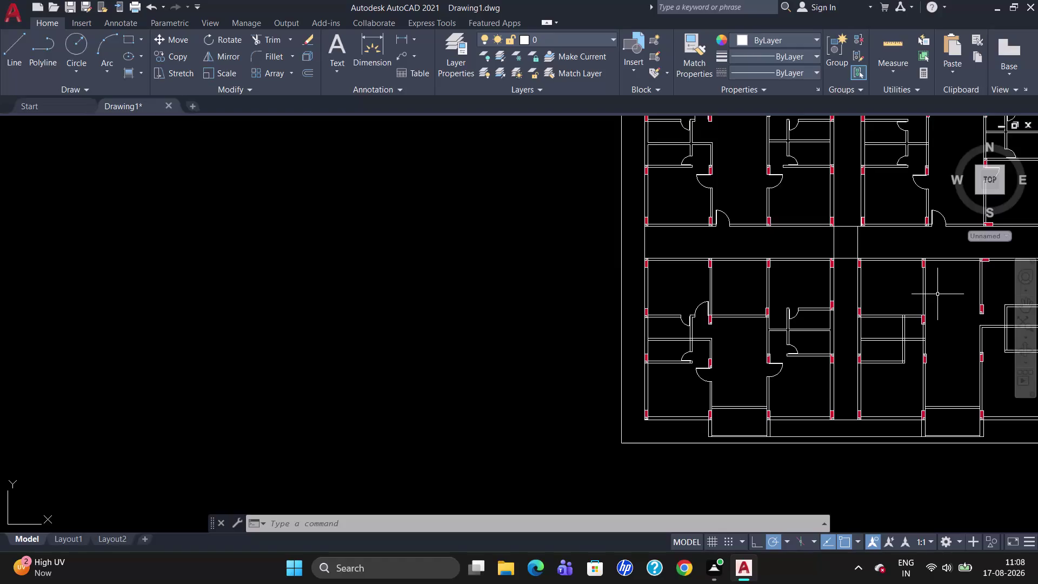
scroll(up, 3)
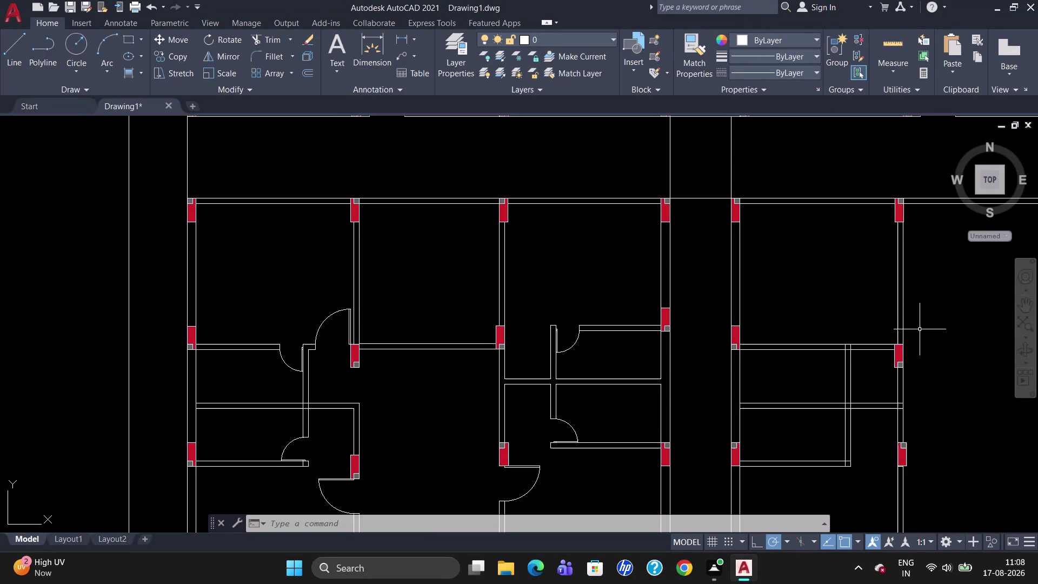
scroll(down, 3)
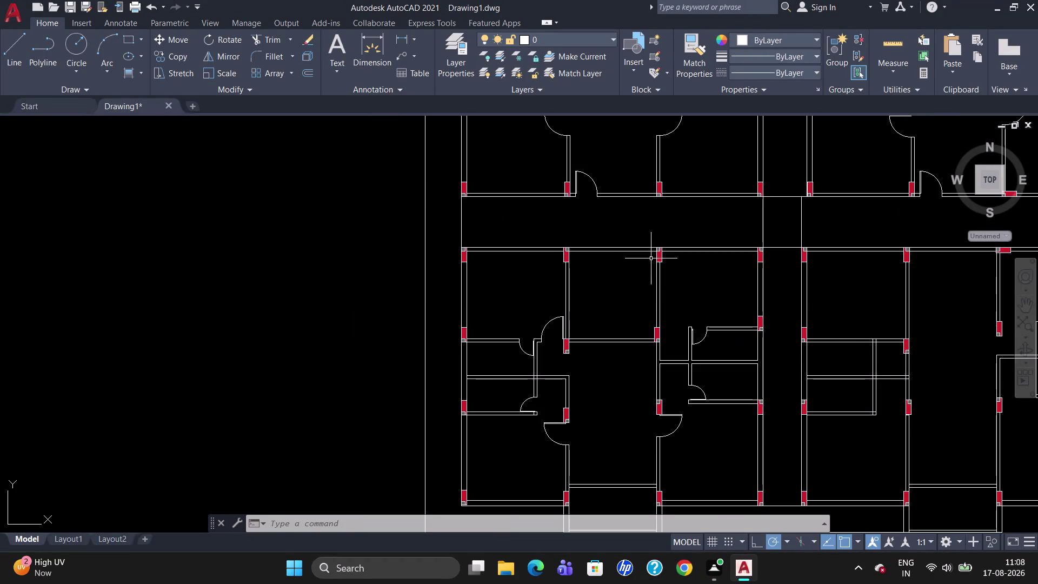
click(548, 325)
text(C)
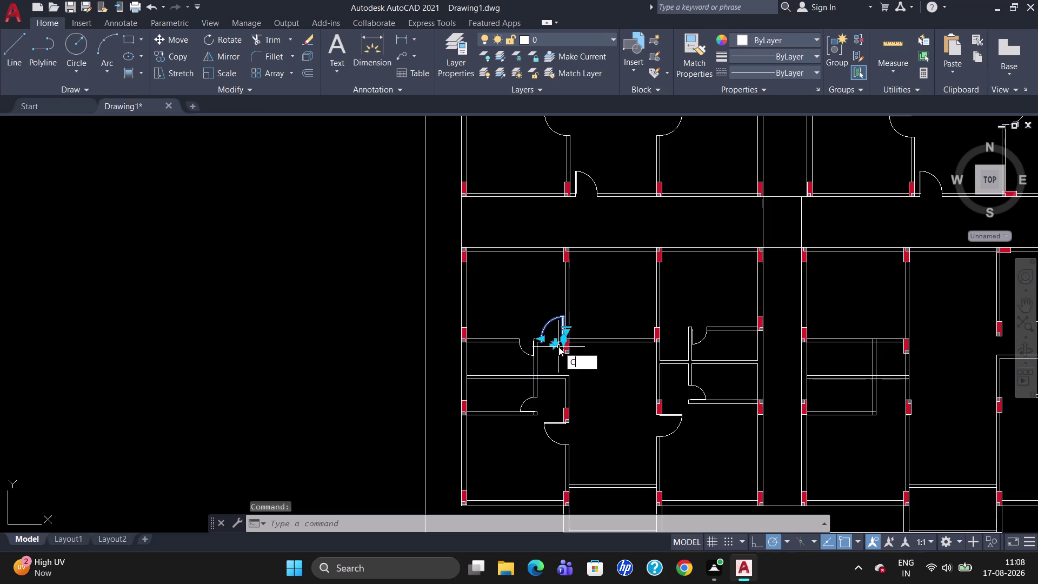
Copy the door swing from its hinge to the right unit's wall opening.
text(O)
key(Return)
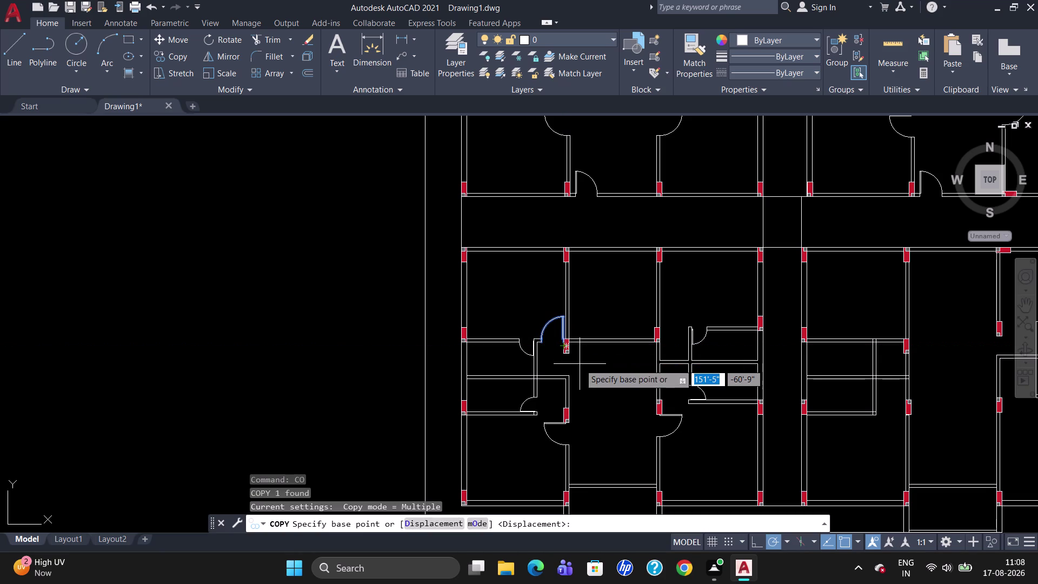
scroll(up, 3)
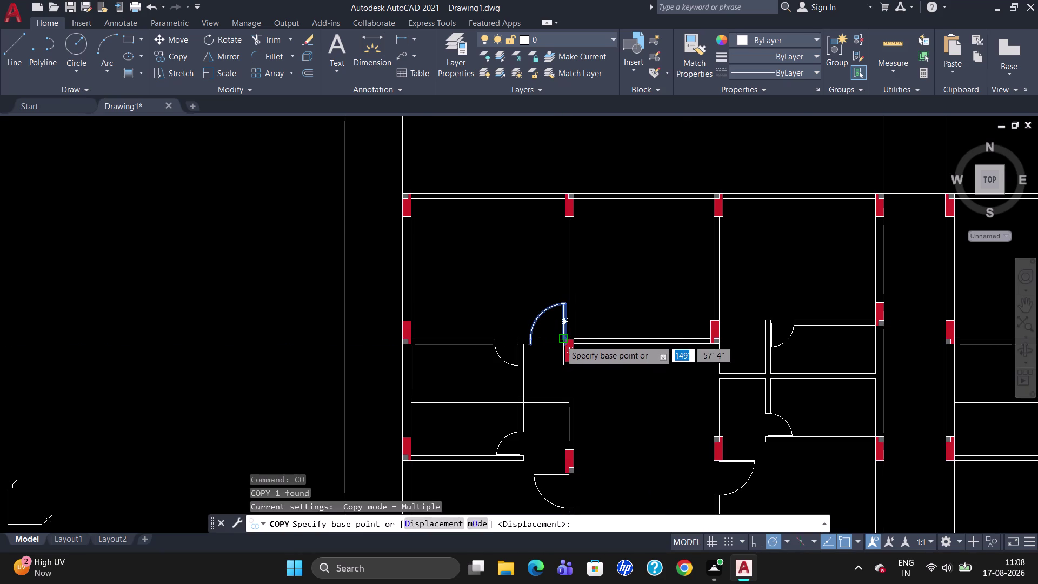
click(563, 344)
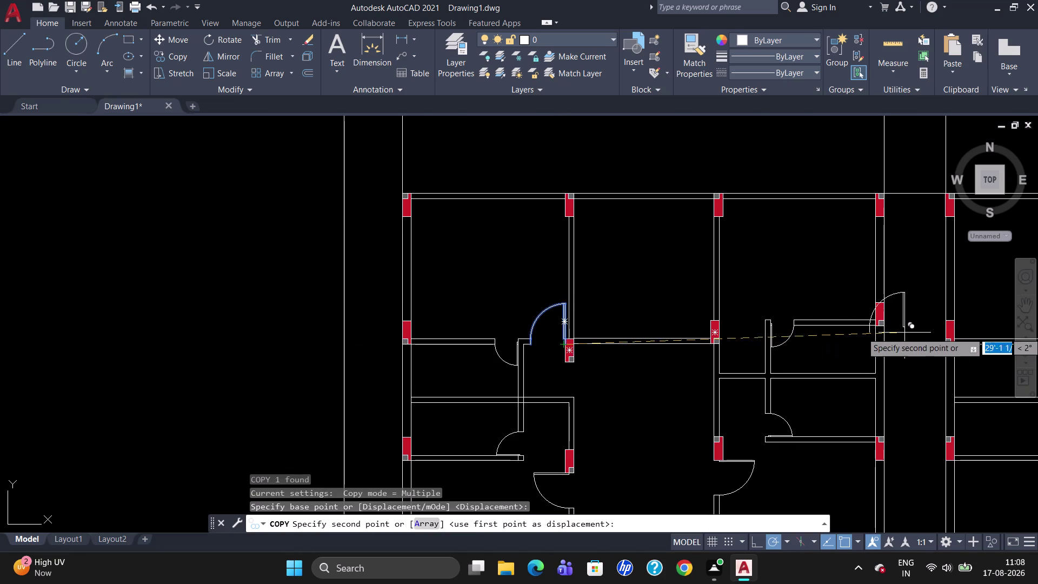
scroll(down, 3)
scroll(up, 3)
scroll(down, 3)
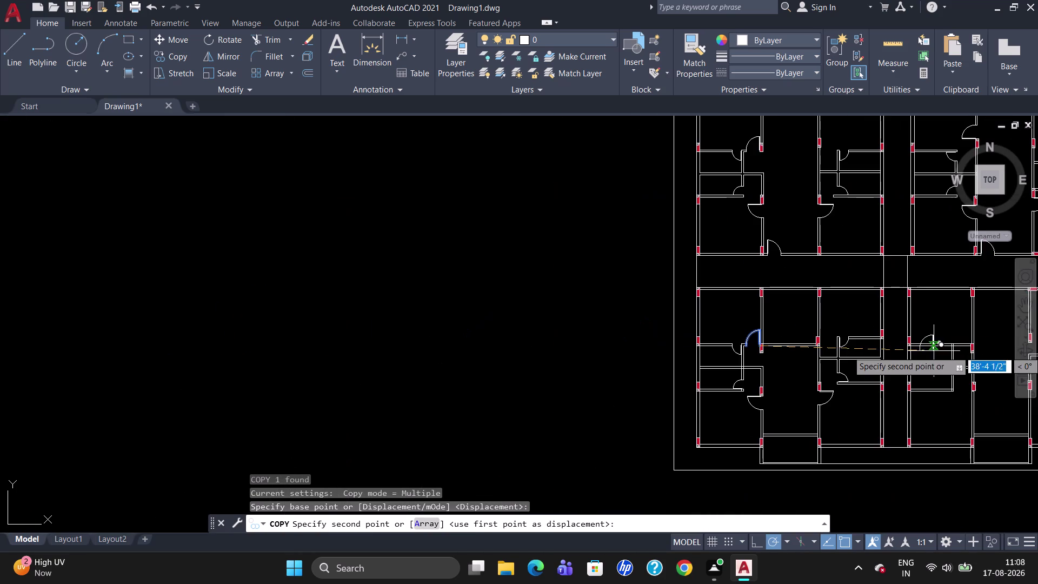
scroll(up, 3)
scroll(down, 3)
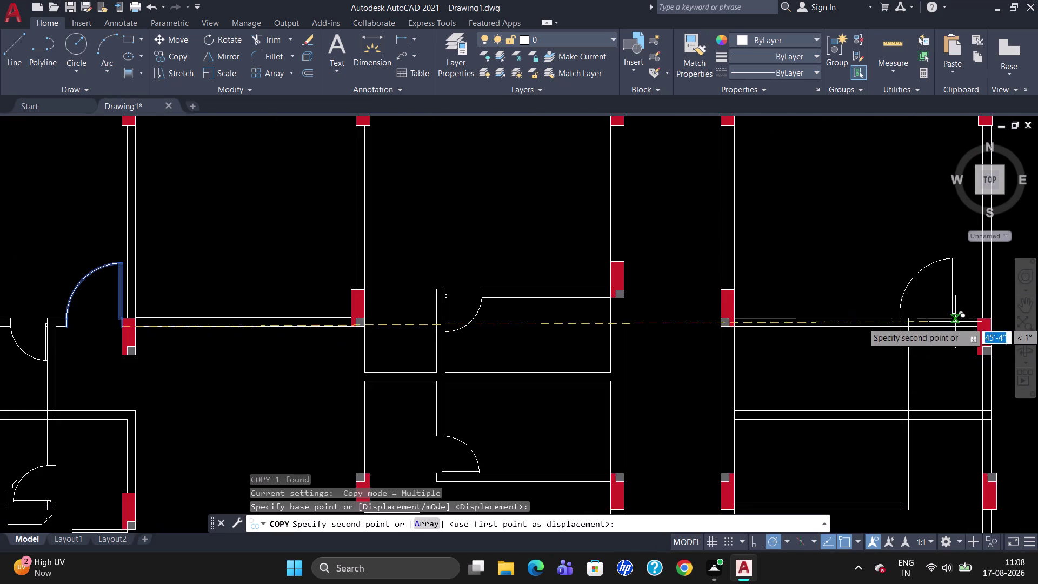
scroll(down, 3)
scroll(up, 3)
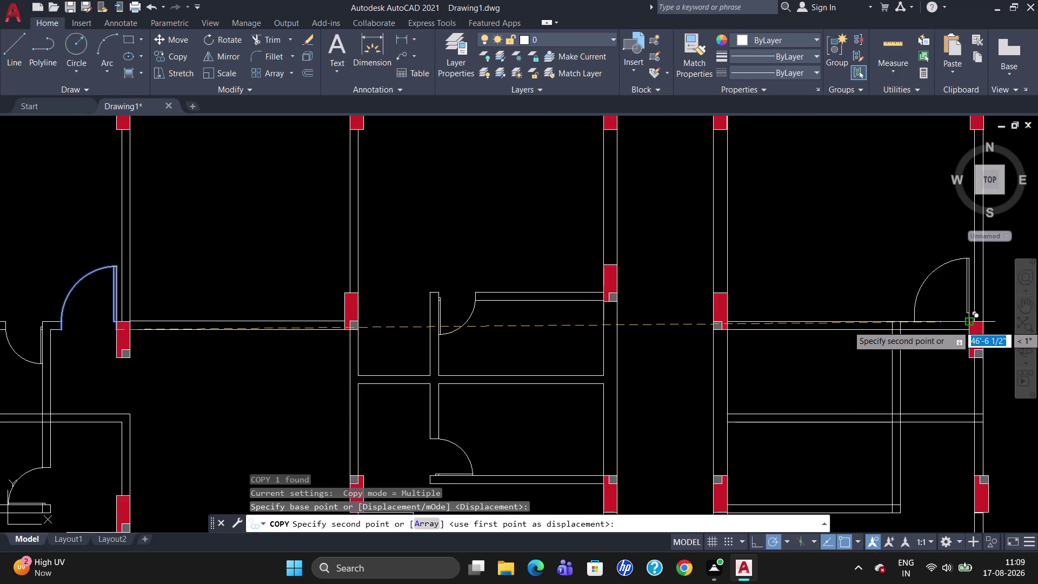
click(971, 324)
key(Escape)
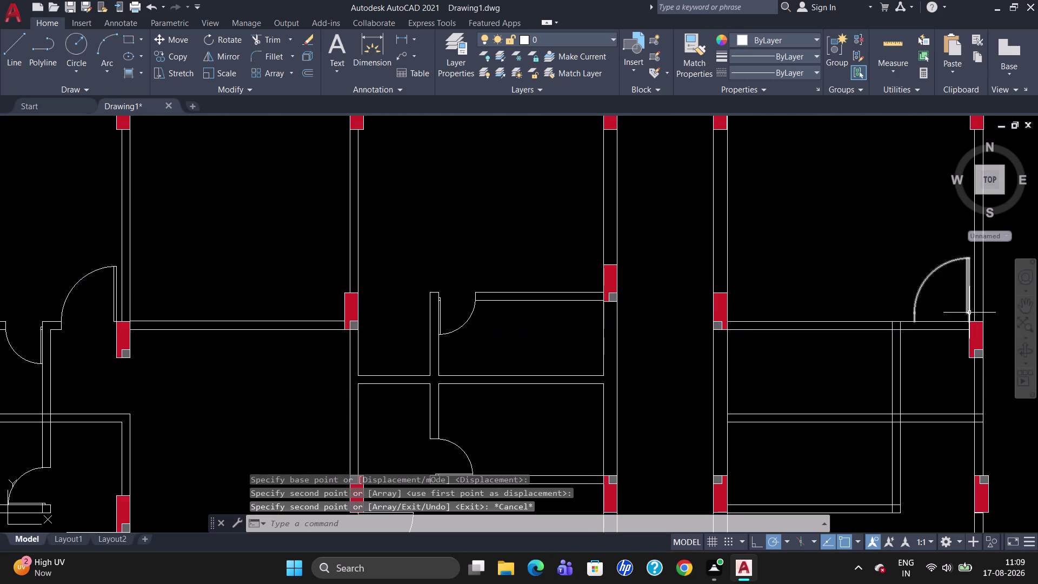
Move the copied door so it sits against the red column corner.
scroll(up, 3)
scroll(down, 3)
scroll(up, 3)
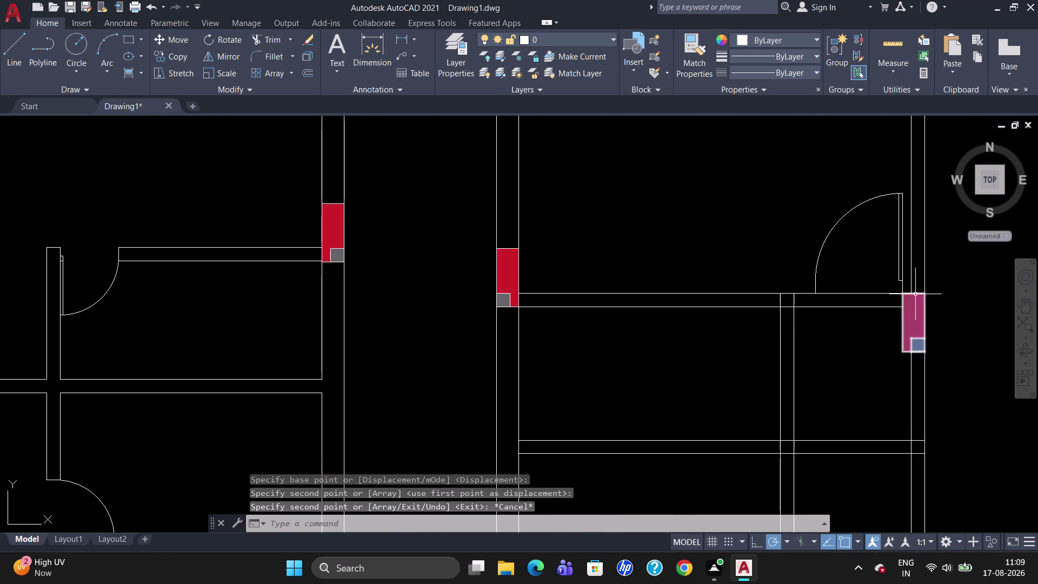
click(898, 275)
key(m)
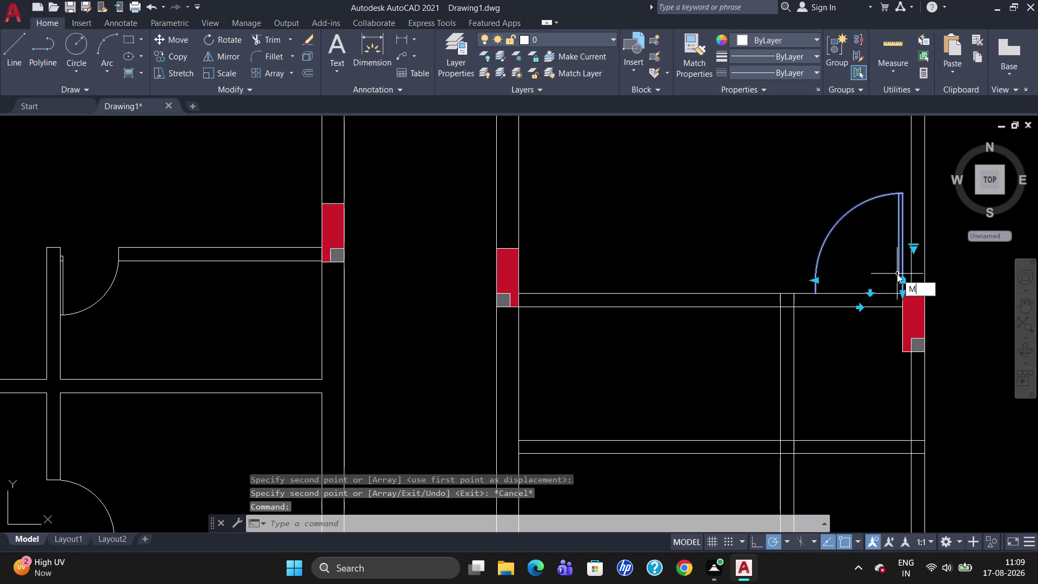
key(Return)
click(899, 299)
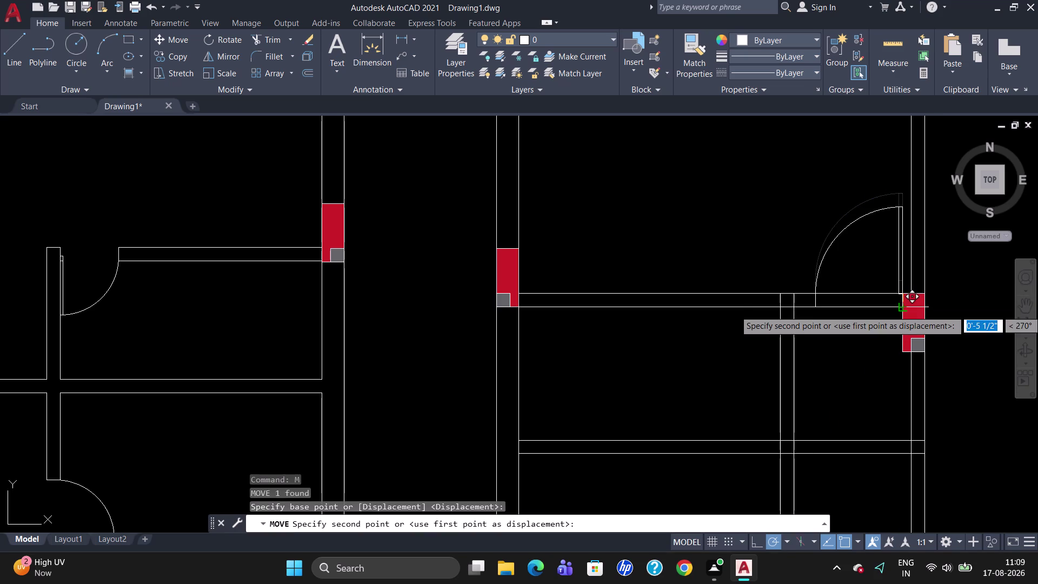
click(902, 310)
key(Escape)
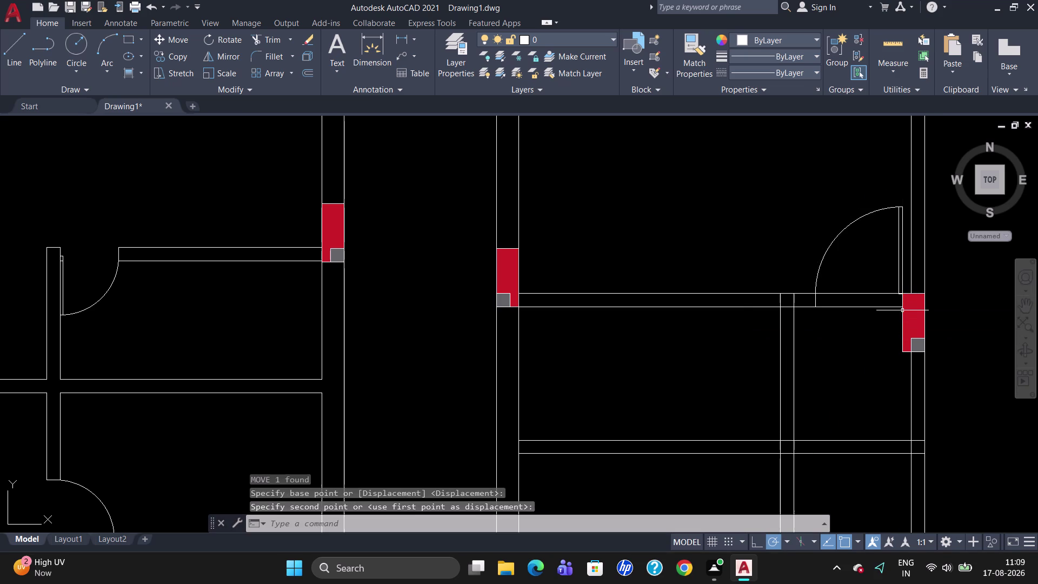
Start TRIM using all objects as cutting edges.
text(TR)
key(Return)
key(Return)
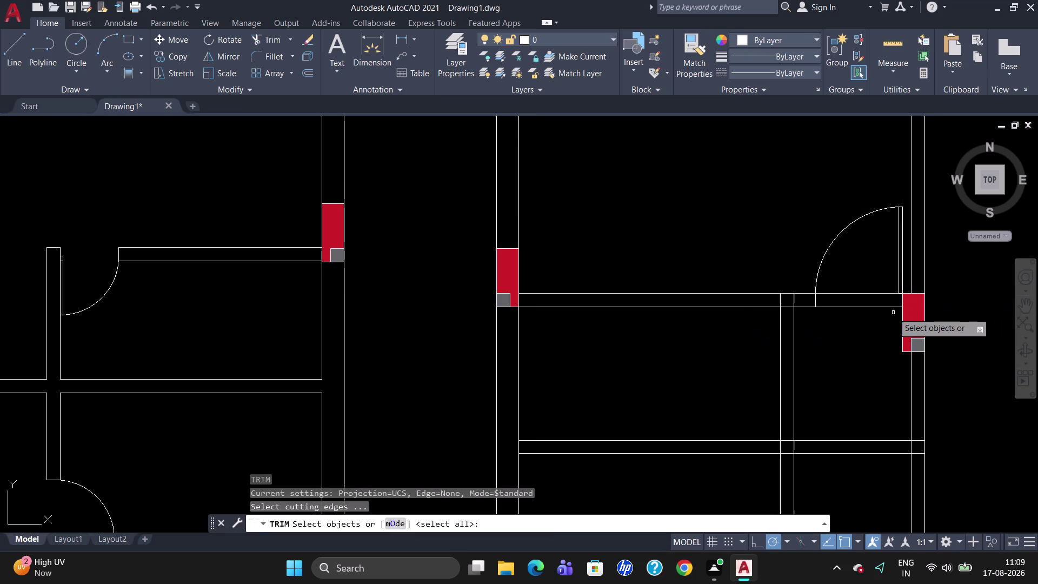
Cut the wall segments, stubs and fragments crossing the new doorway.
click(836, 308)
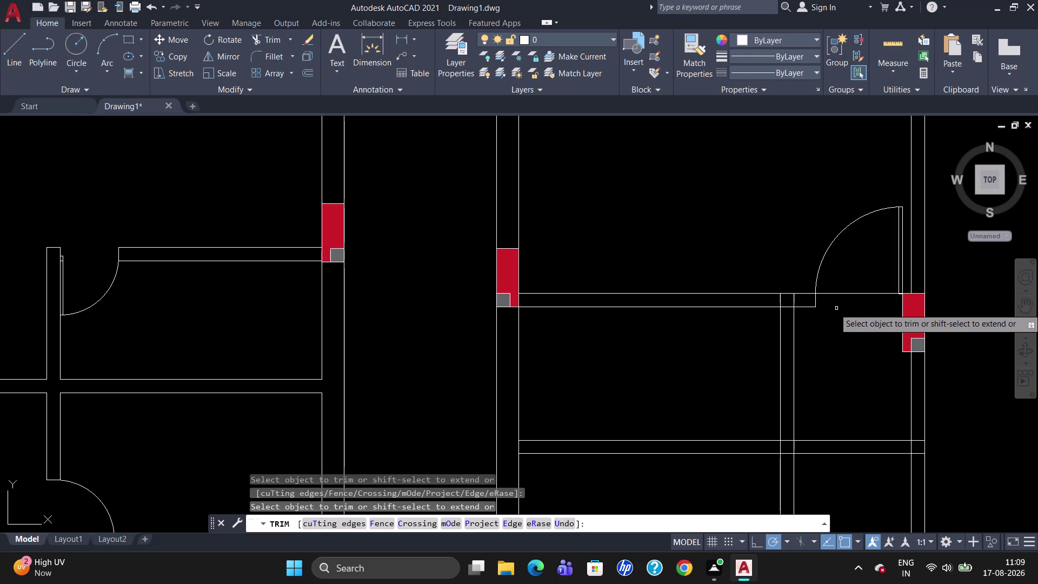
click(841, 292)
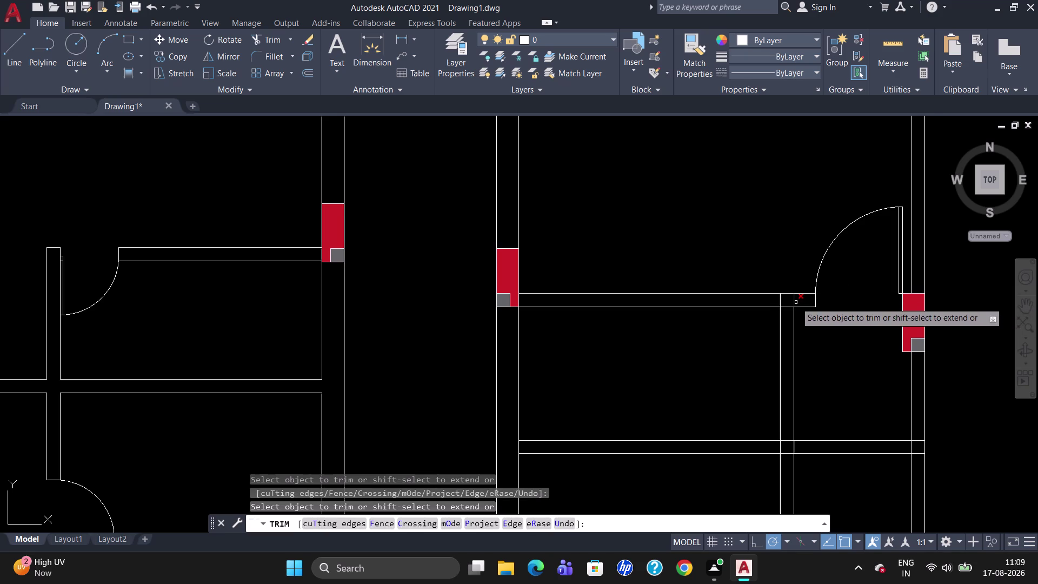
click(796, 303)
click(792, 301)
click(782, 300)
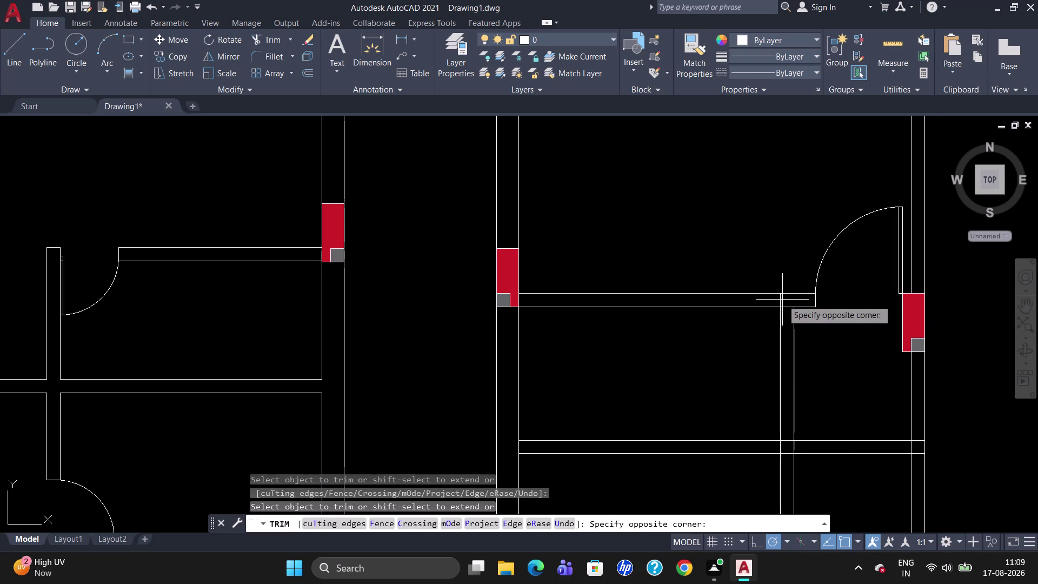
click(781, 300)
click(784, 308)
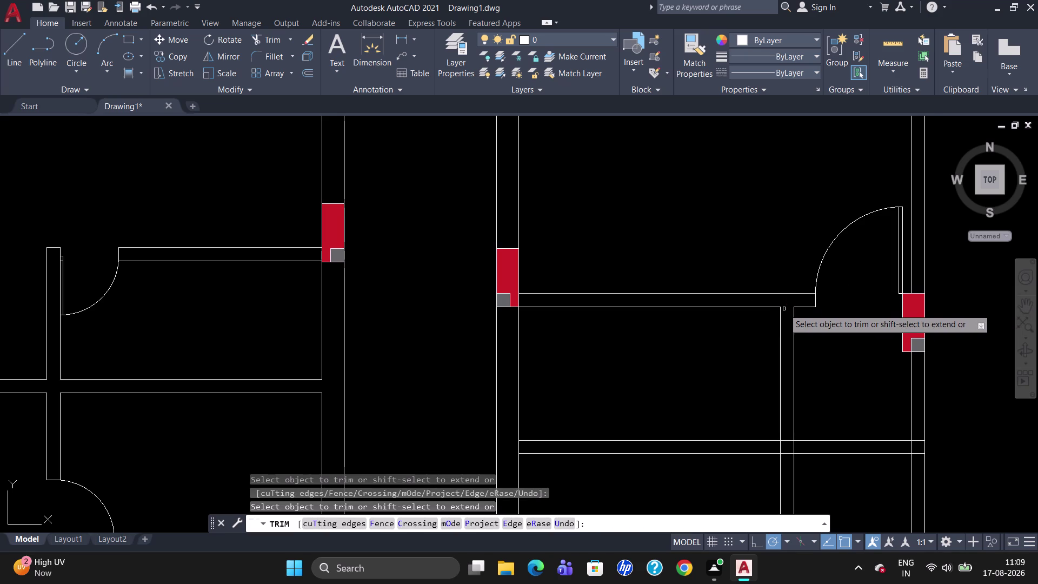
key(Escape)
scroll(down, 3)
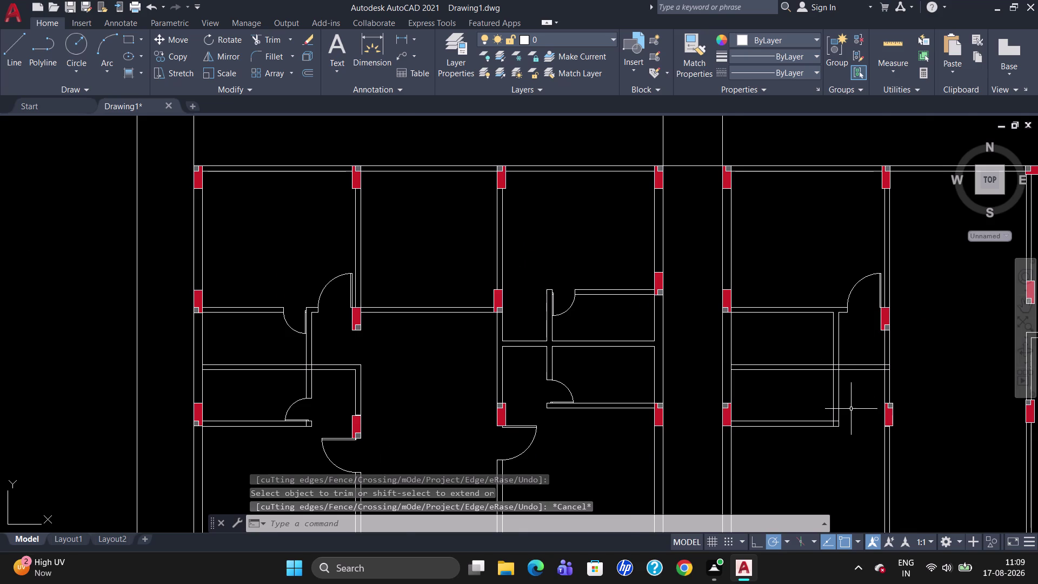
Zoom out and select the door swing arc in the upper-left unit.
scroll(down, 3)
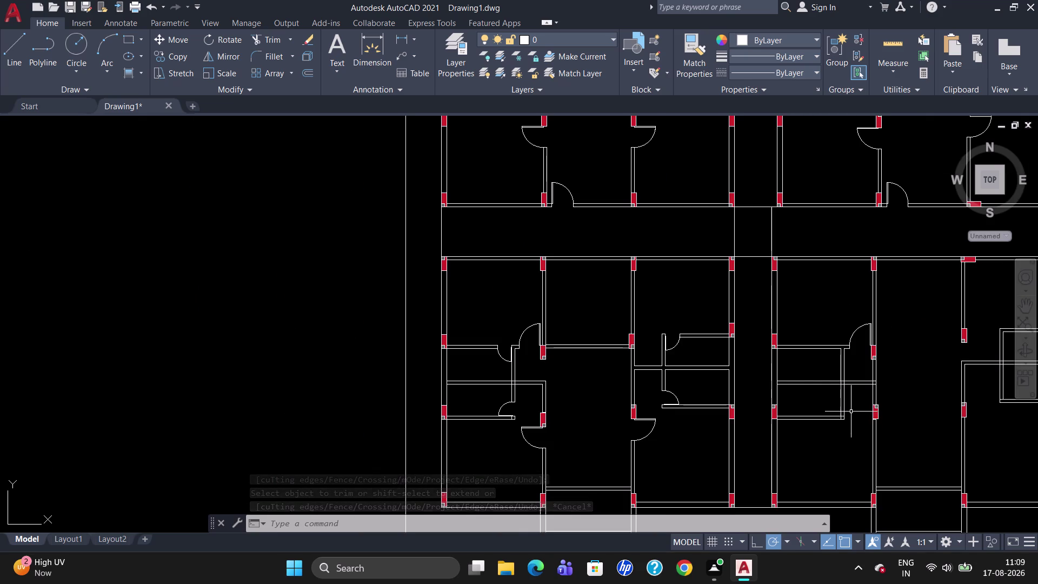
scroll(up, 3)
scroll(down, 3)
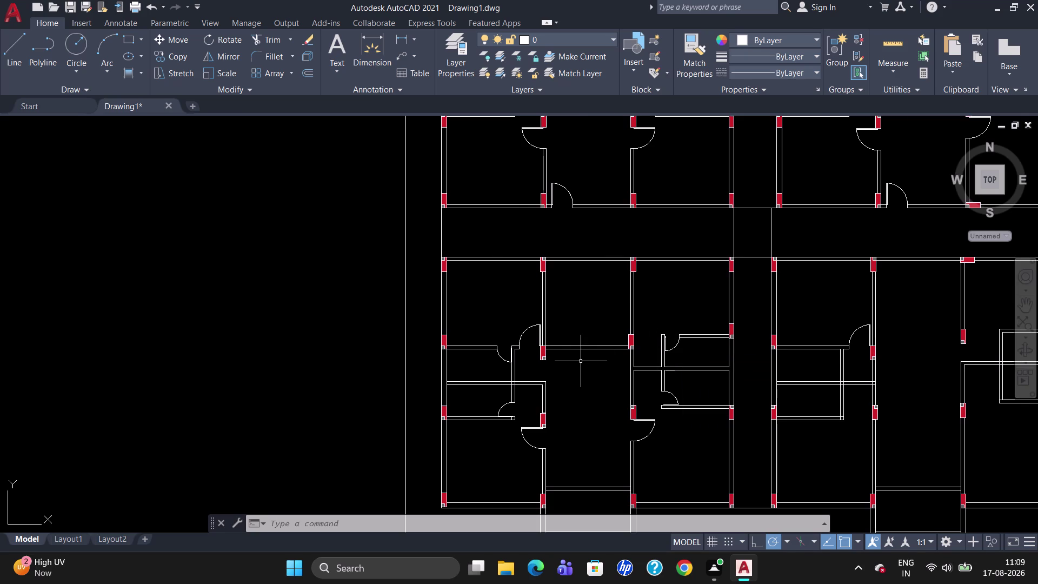
scroll(down, 3)
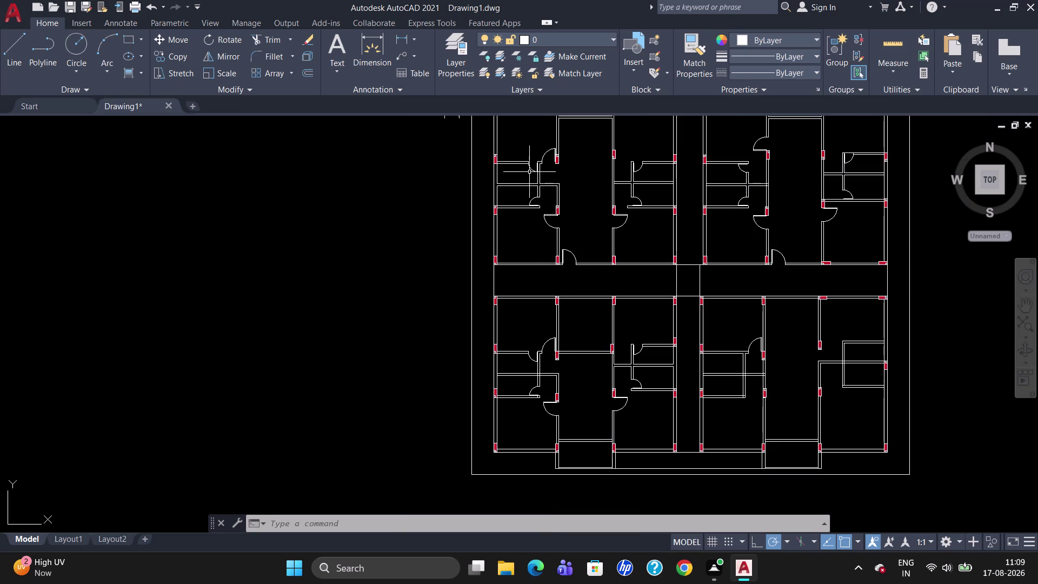
click(531, 166)
Copy the door swing from its hinge to the new wall opening in the right-hand unit.
text(C)
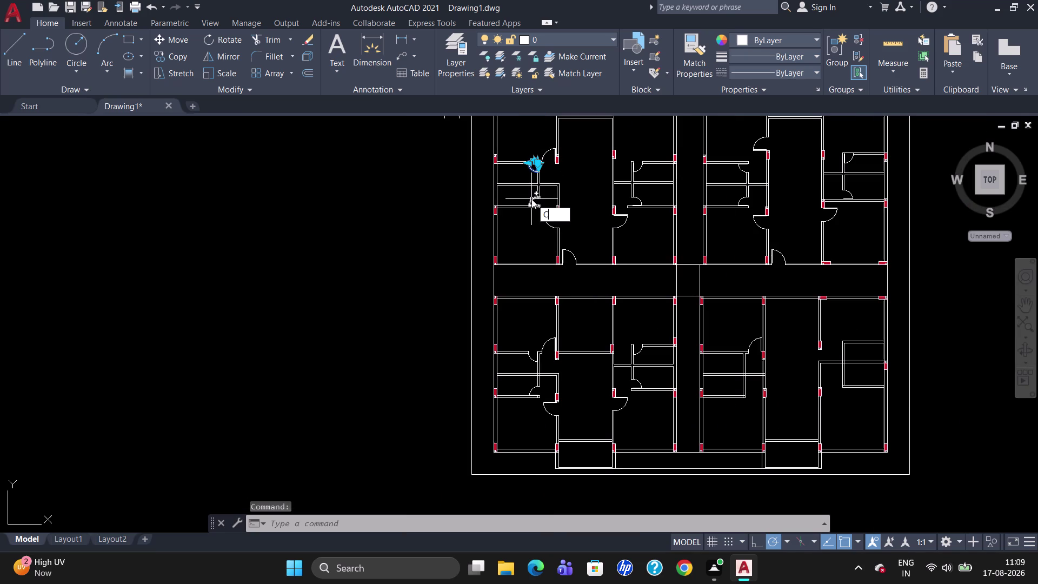
text(O)
key(Return)
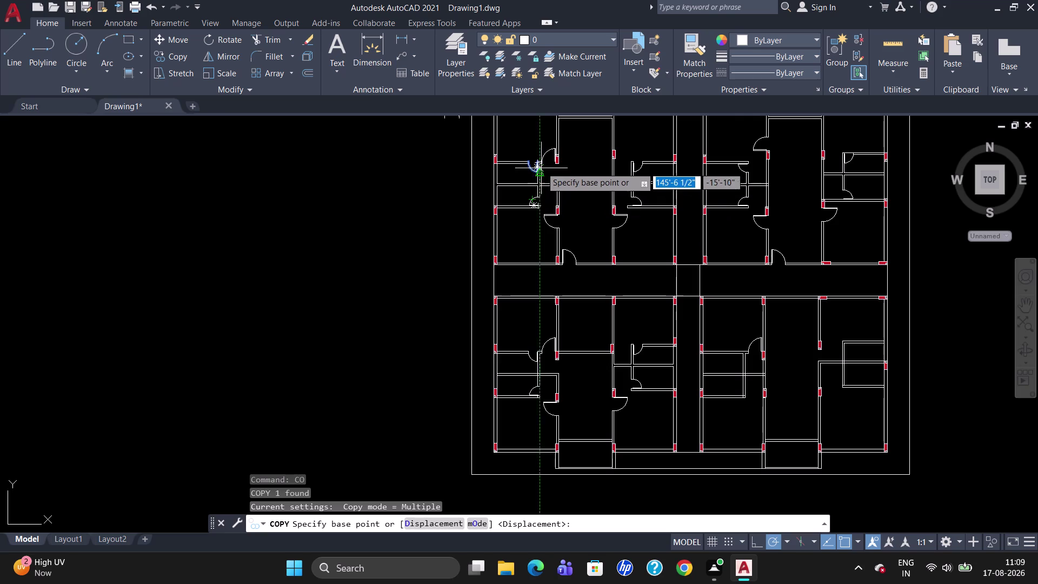
click(535, 160)
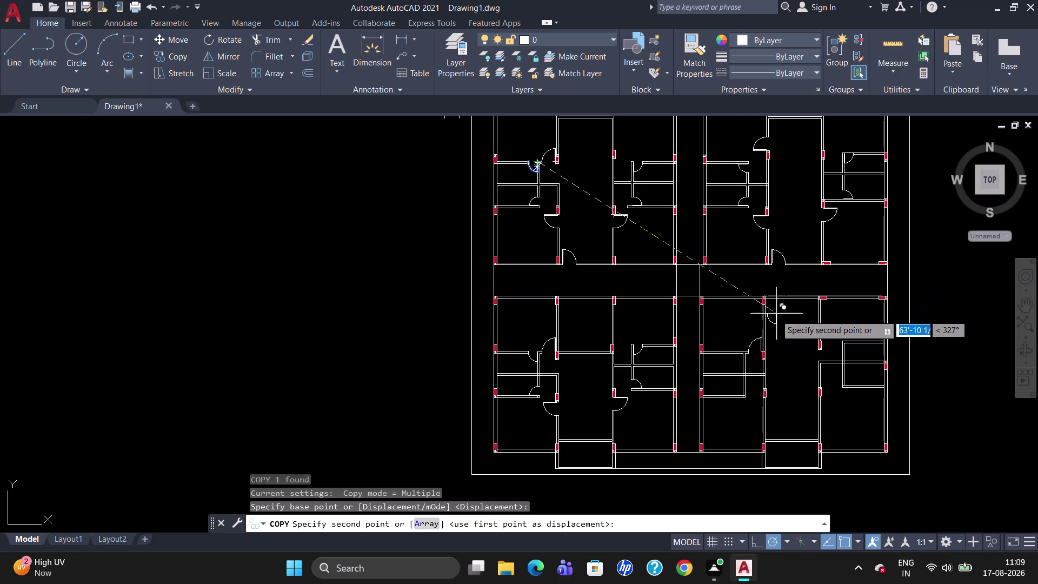
scroll(up, 3)
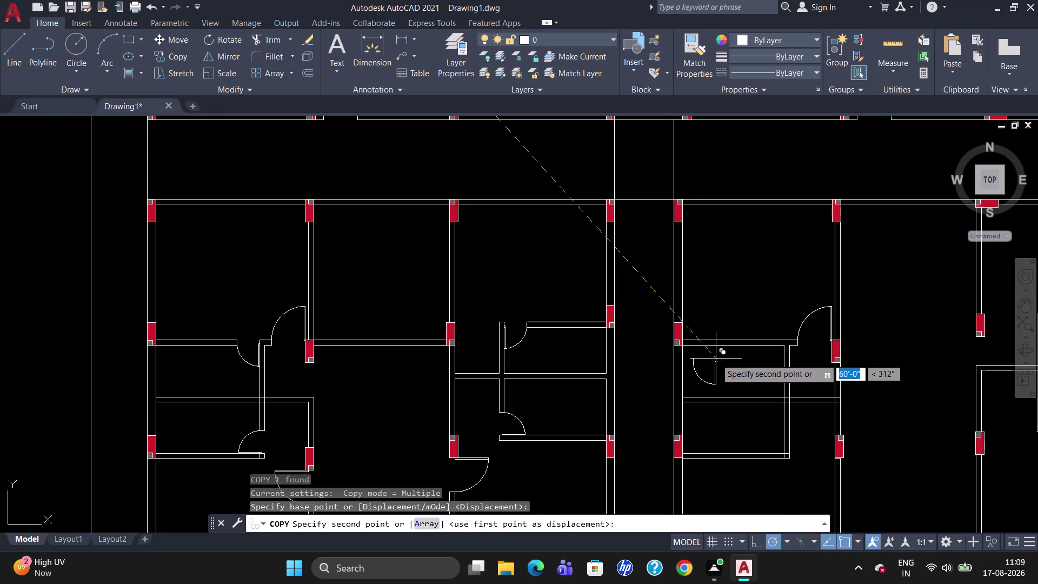
scroll(up, 3)
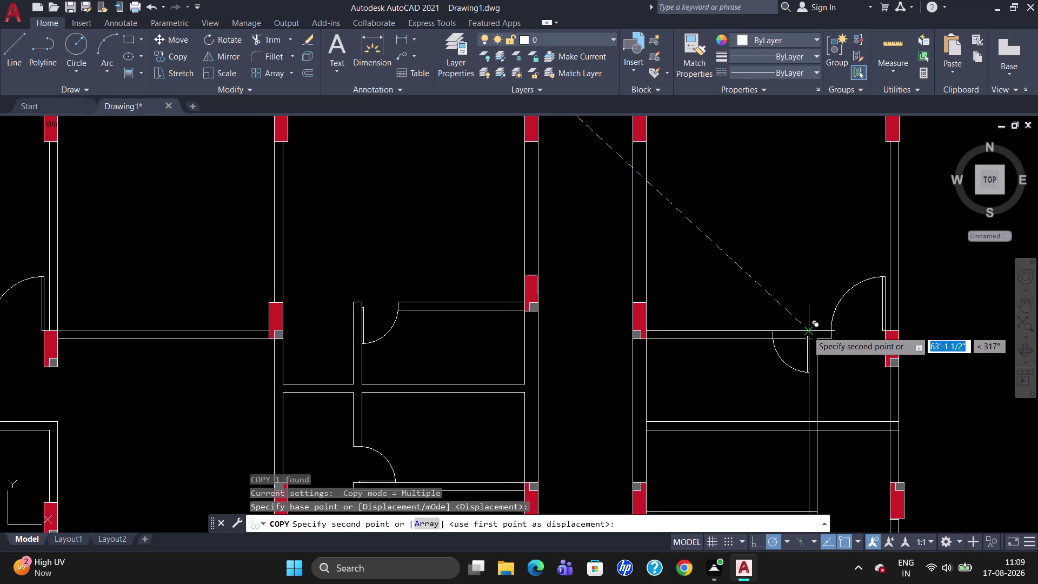
click(807, 331)
key(Escape)
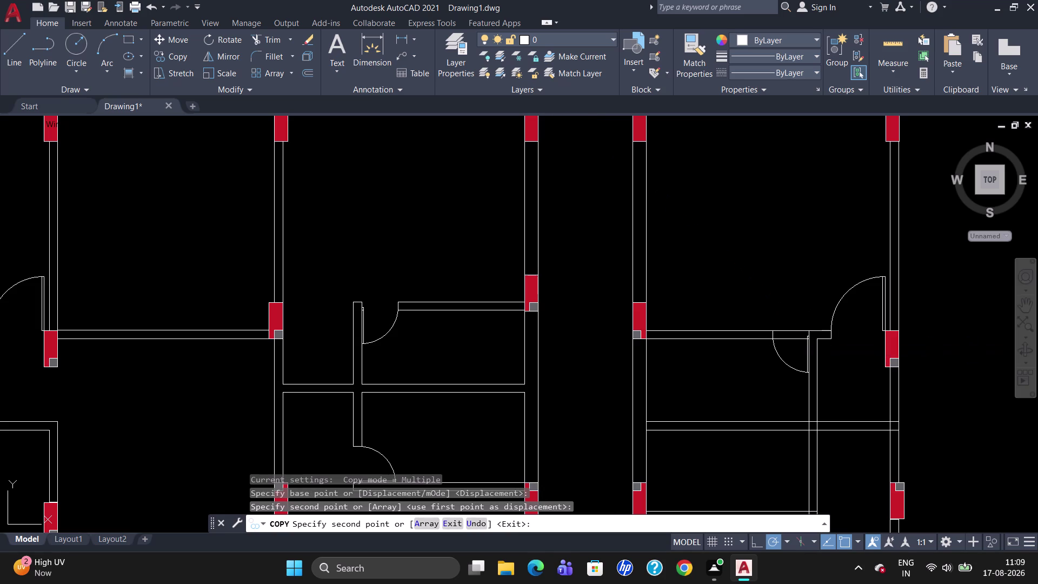
Pick the wall line at the new opening and start Trim with it as cutting edge.
click(807, 331)
text(TR)
key(Return)
key(Return)
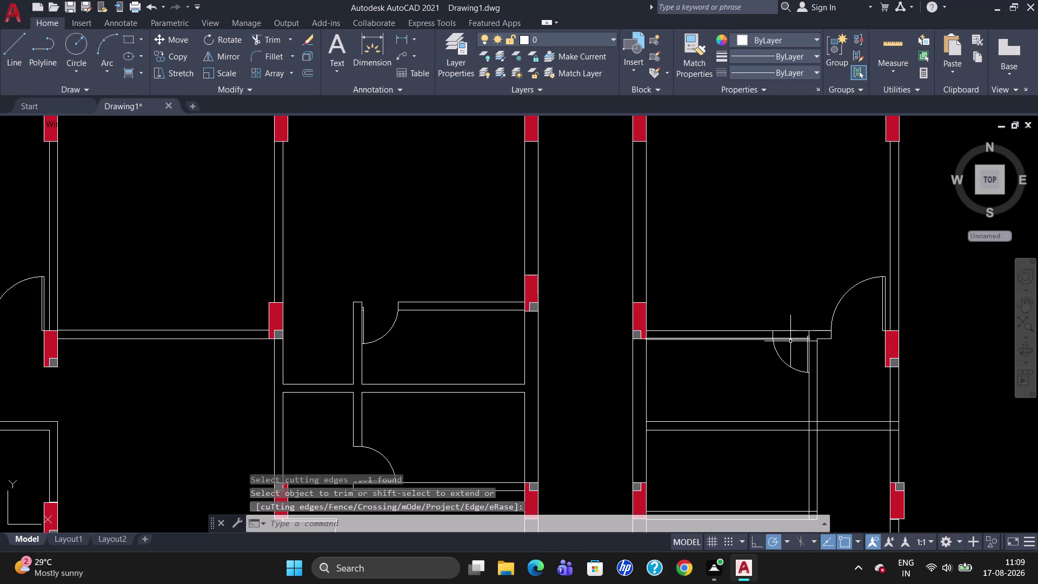
Restart Trim with all objects as edges and cut the wall lines inside the door opening.
key(Escape)
text(TR)
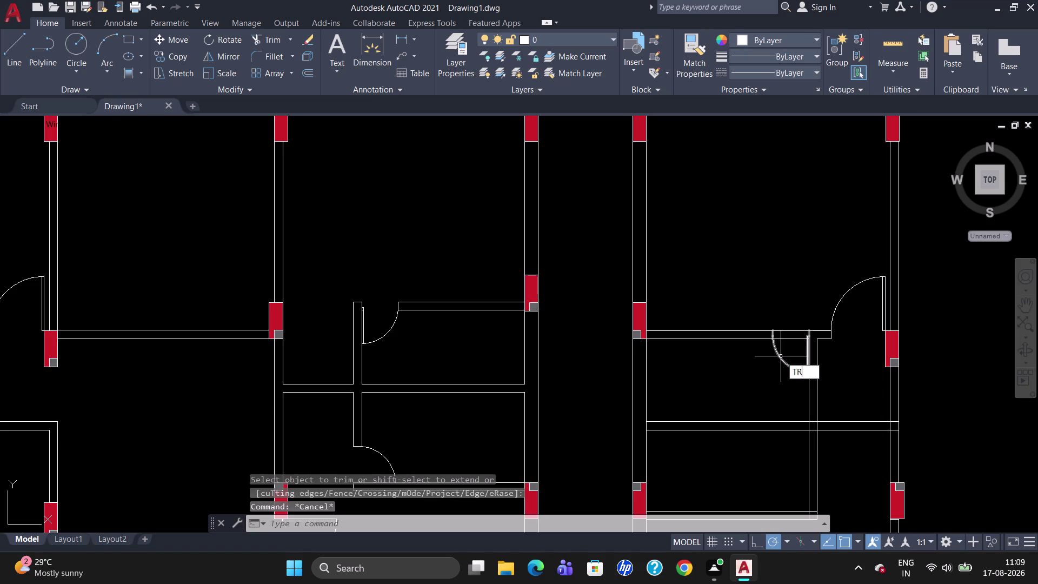
key(Return)
key(Return)
click(790, 337)
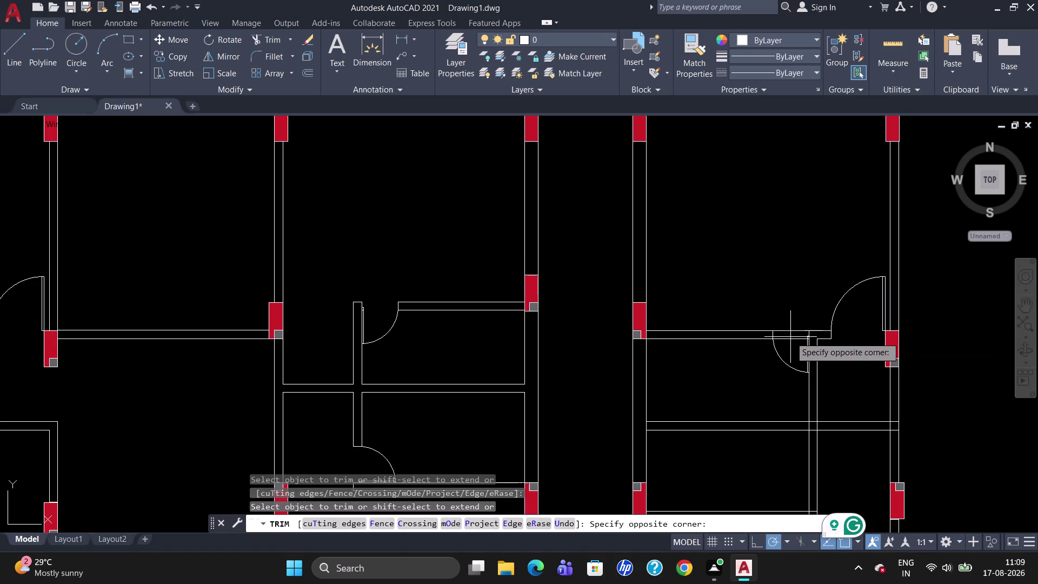
click(793, 338)
click(792, 330)
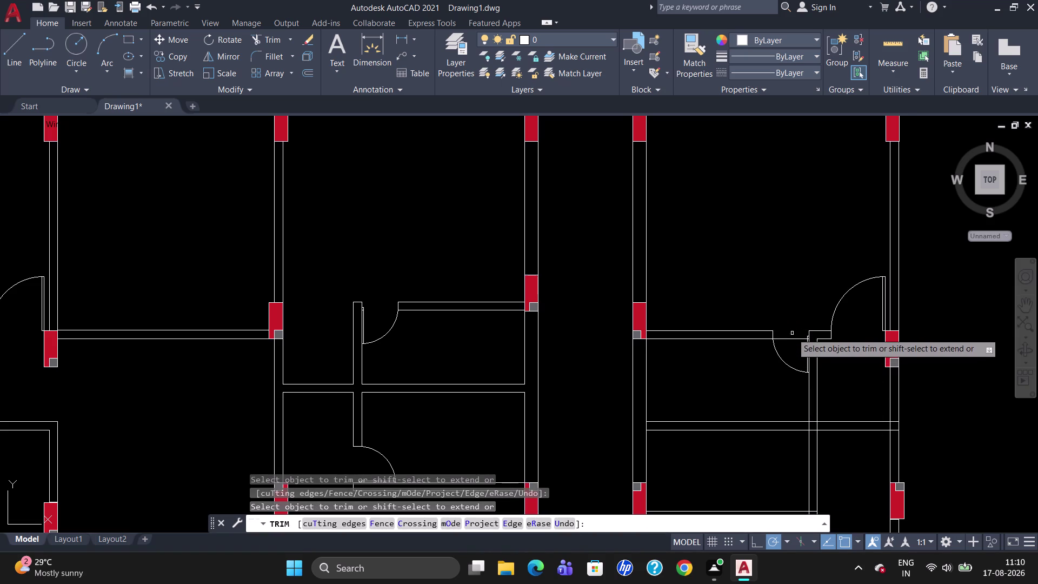
click(791, 339)
scroll(down, 3)
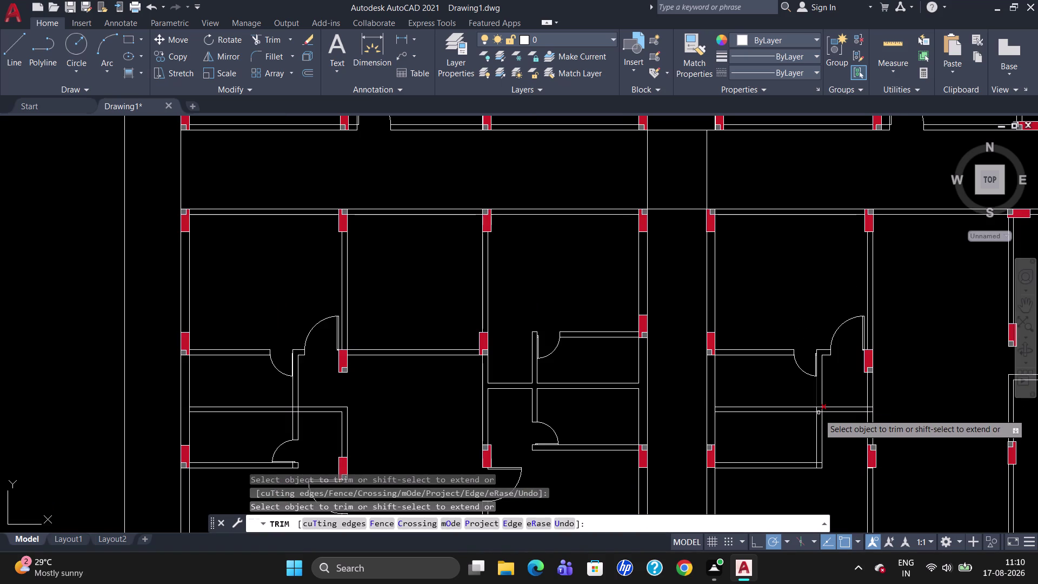
key(Escape)
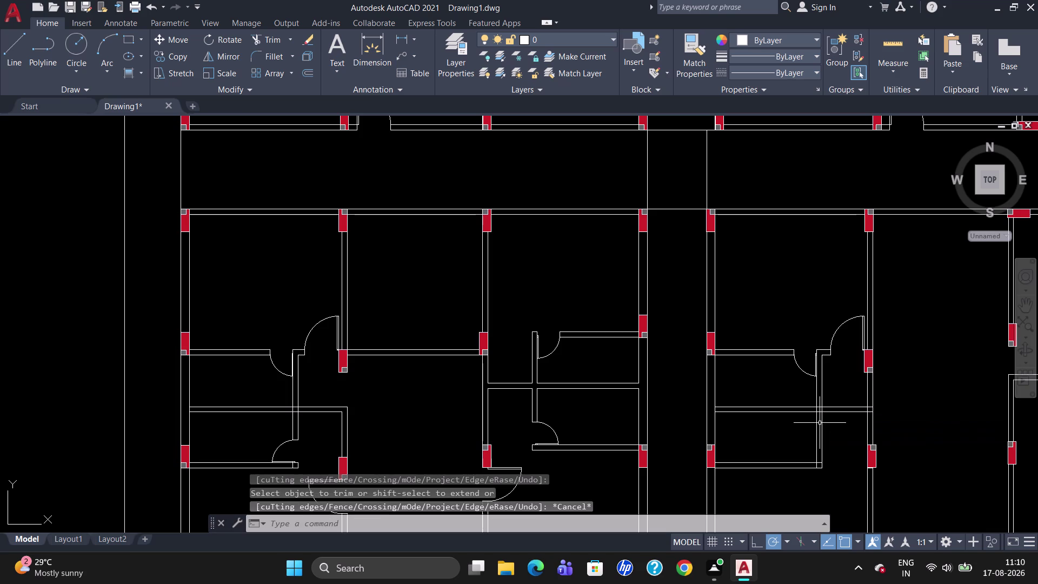
Zoom out and select the door swing in the lower-left unit.
scroll(down, 3)
scroll(up, 3)
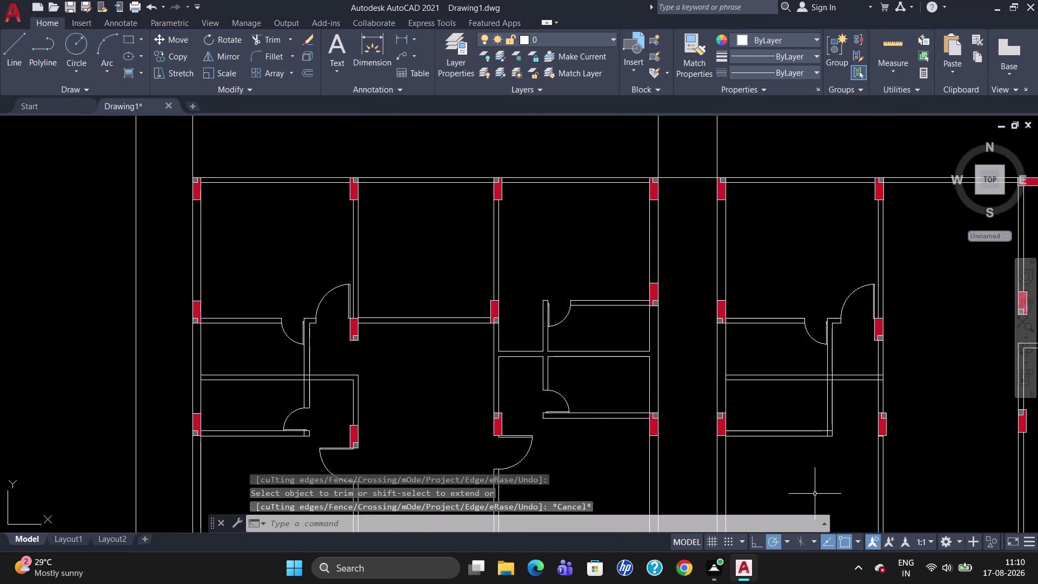
scroll(down, 3)
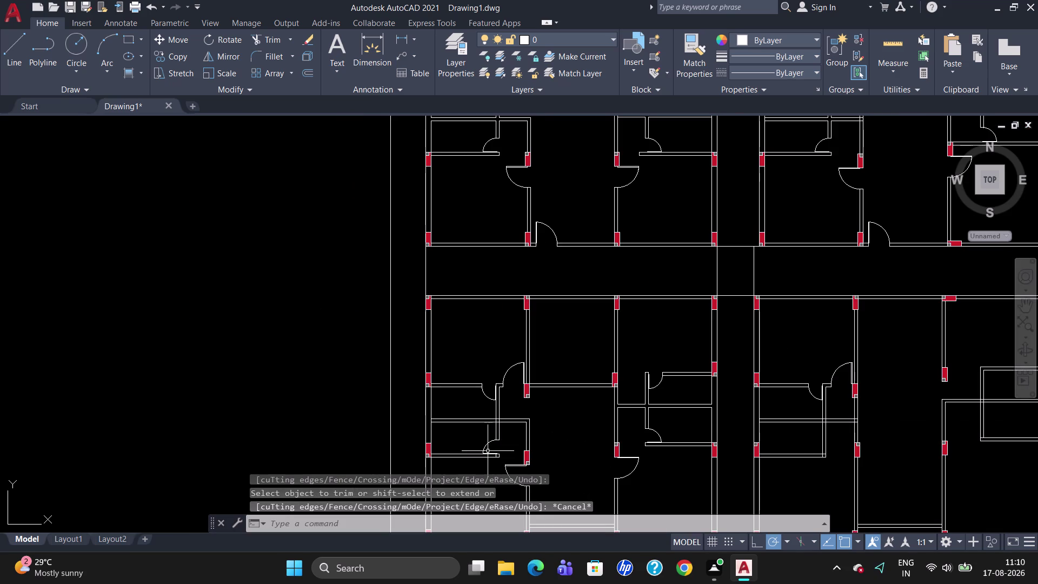
click(485, 447)
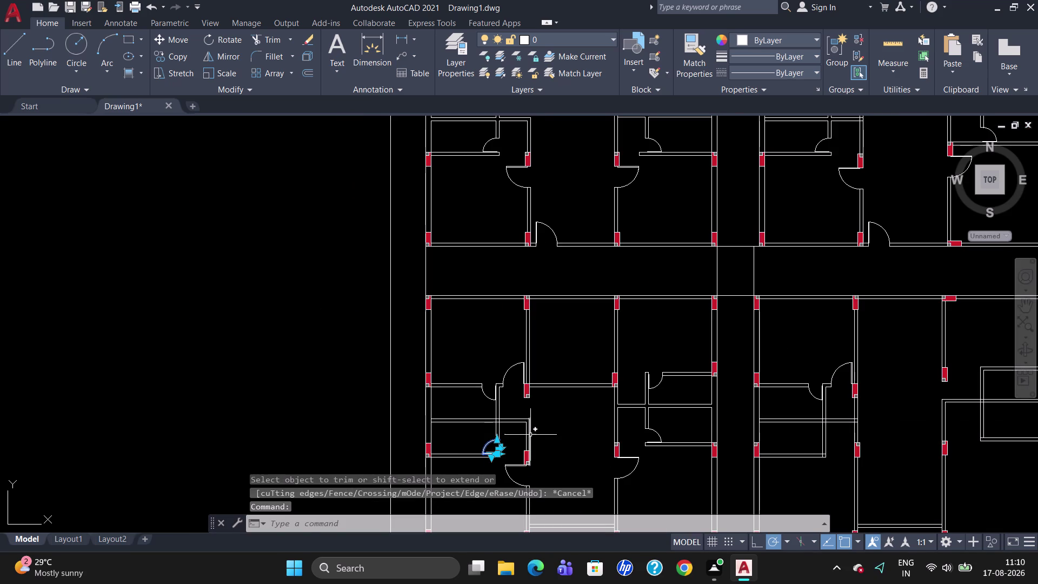
Copy the lower-left door swing from its hinge to the right-hand unit's bottom-wall opening.
text(CO)
key(Return)
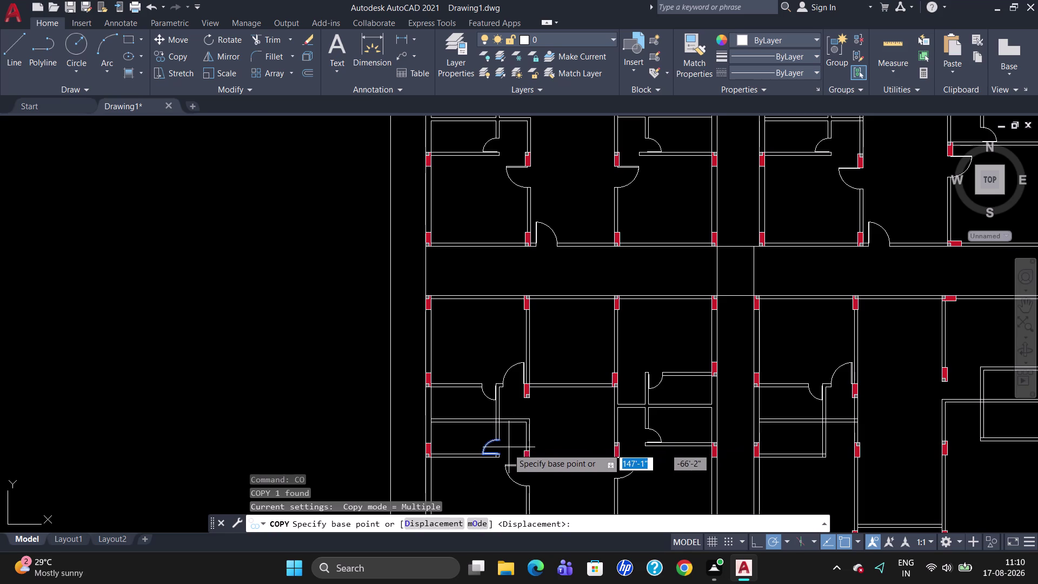
click(505, 453)
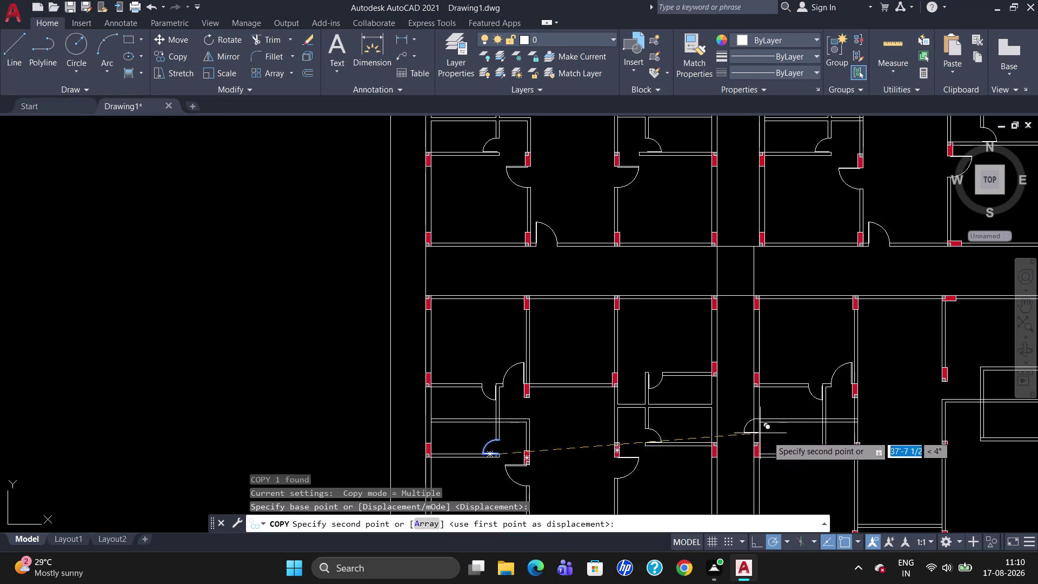
scroll(up, 3)
scroll(up, 3)
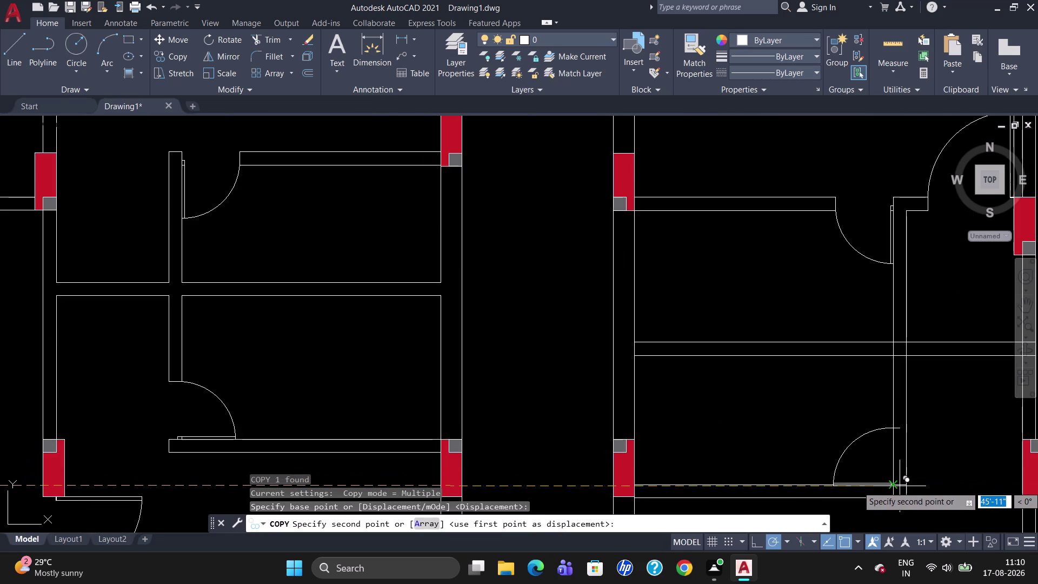
click(905, 484)
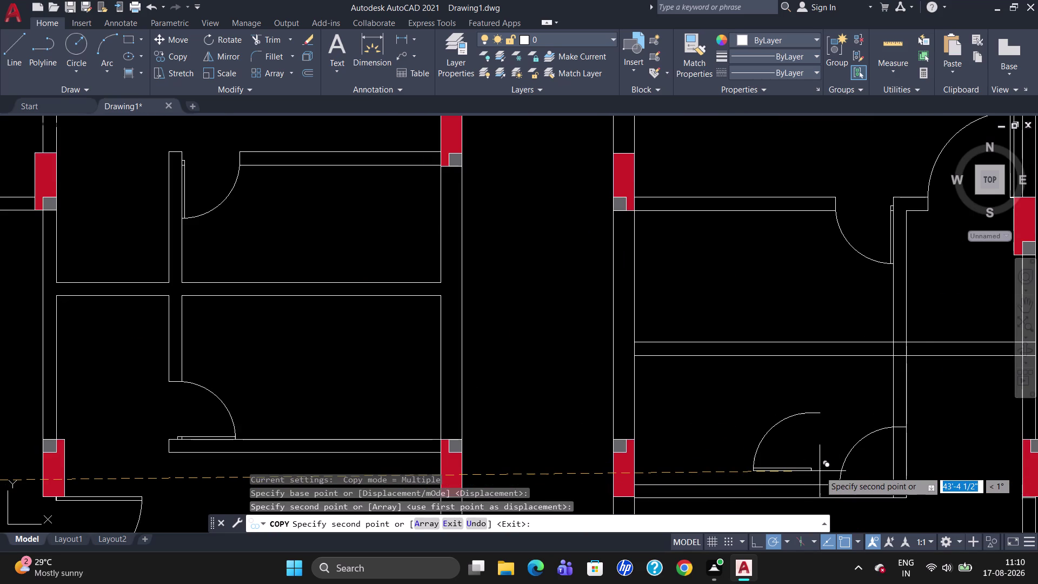
key(Escape)
Start Trim using every object as a cutting edge.
text(TR)
key(Return)
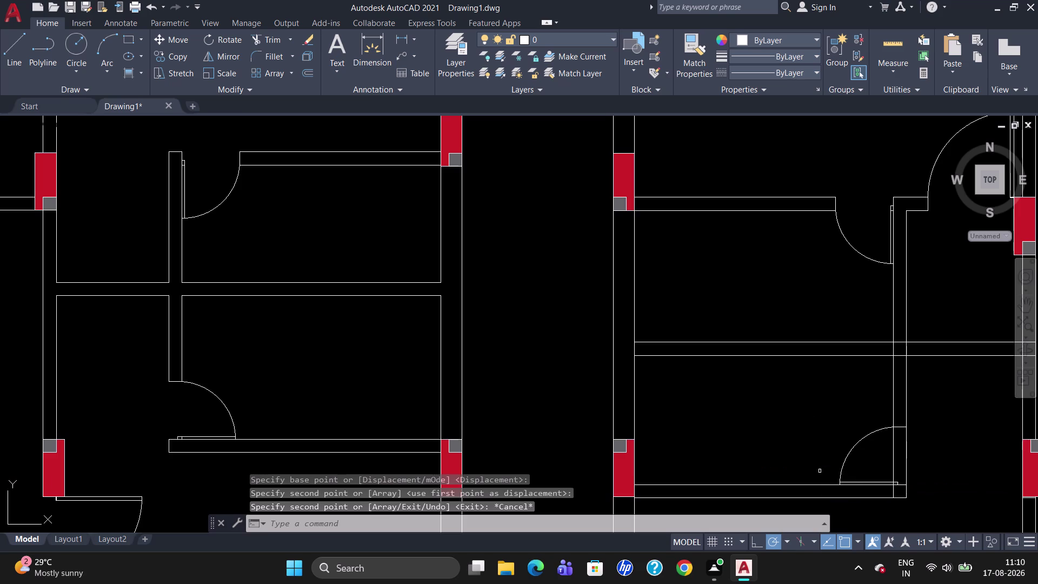
key(Return)
click(893, 460)
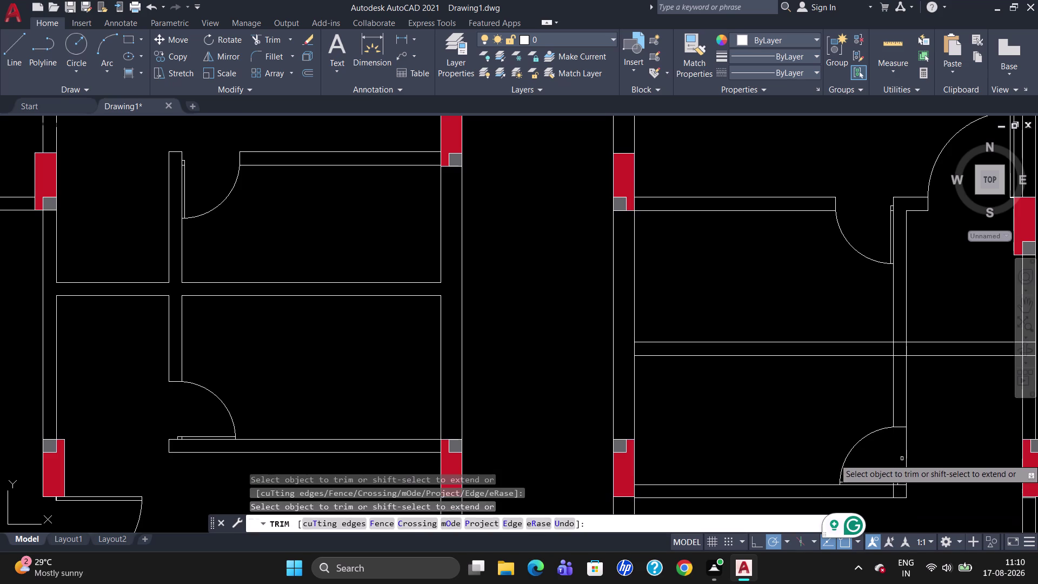
click(907, 455)
click(900, 356)
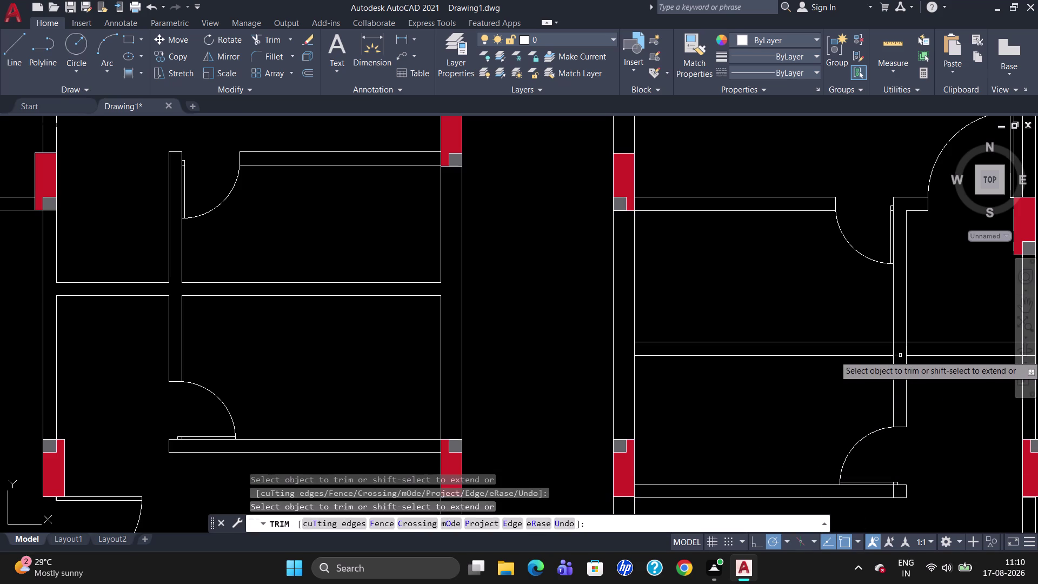
click(891, 350)
click(900, 342)
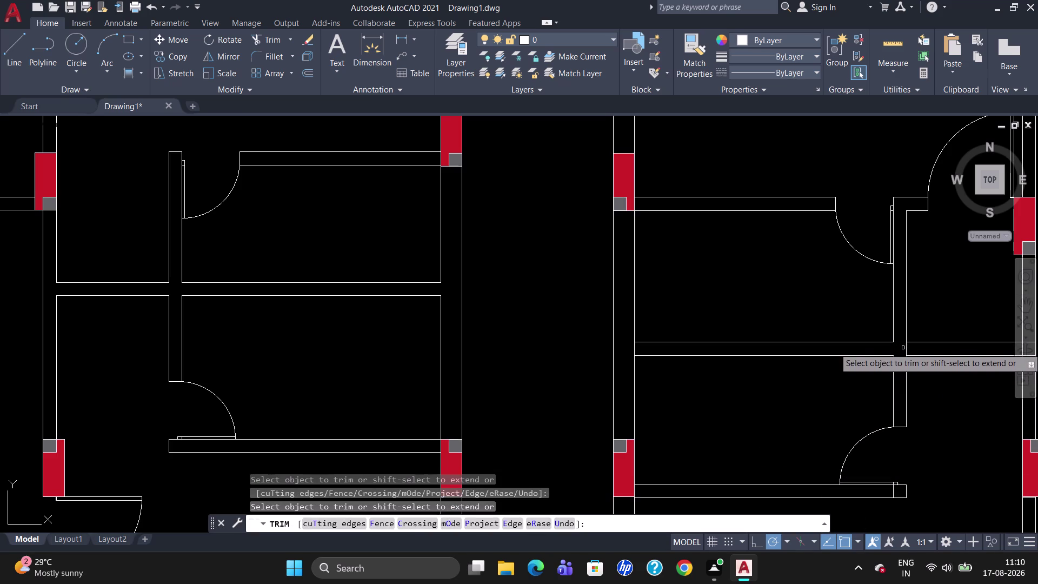
click(911, 348)
click(906, 350)
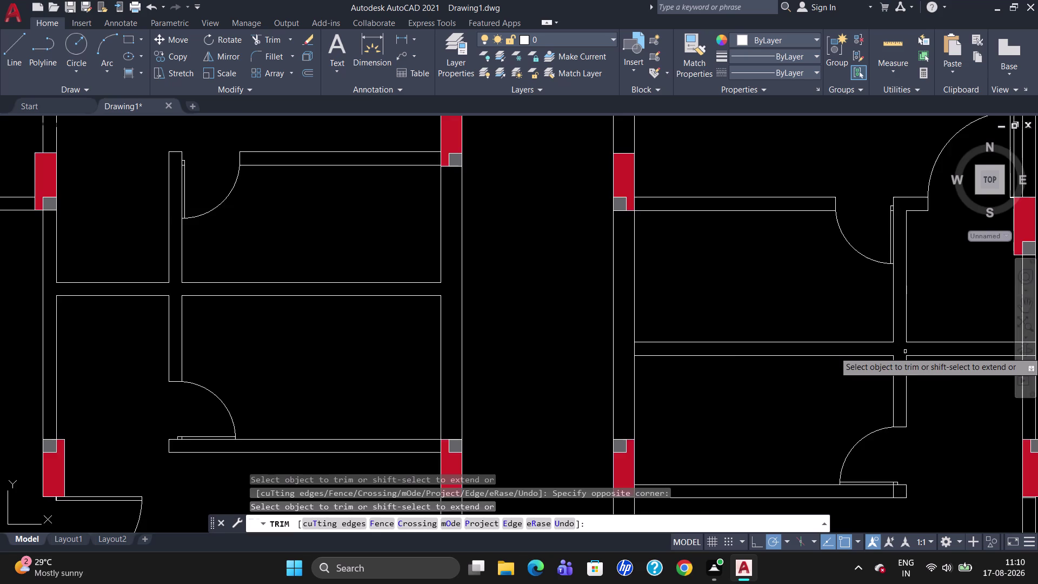
scroll(down, 3)
scroll(up, 3)
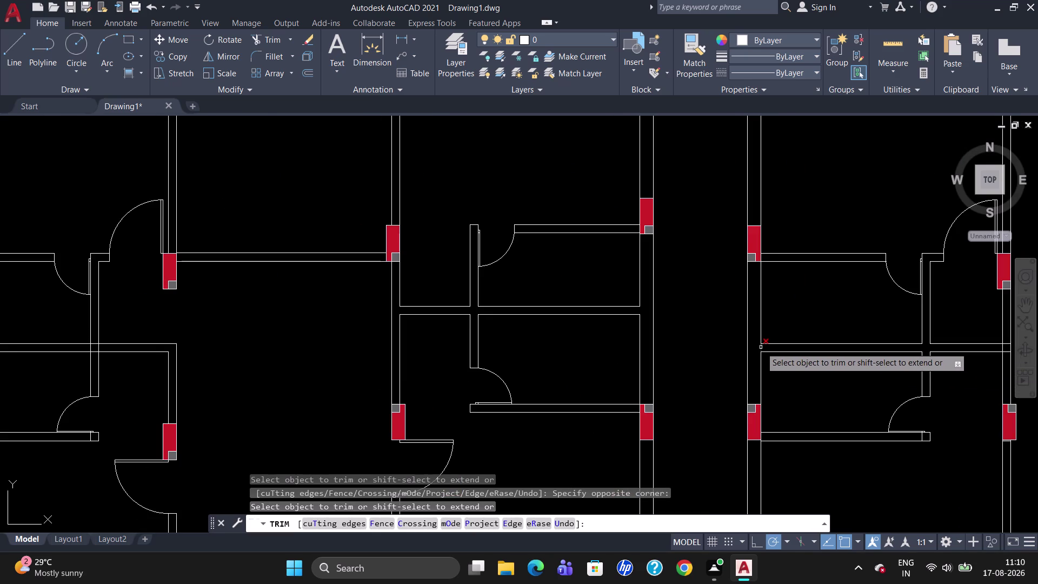
click(761, 347)
scroll(down, 3)
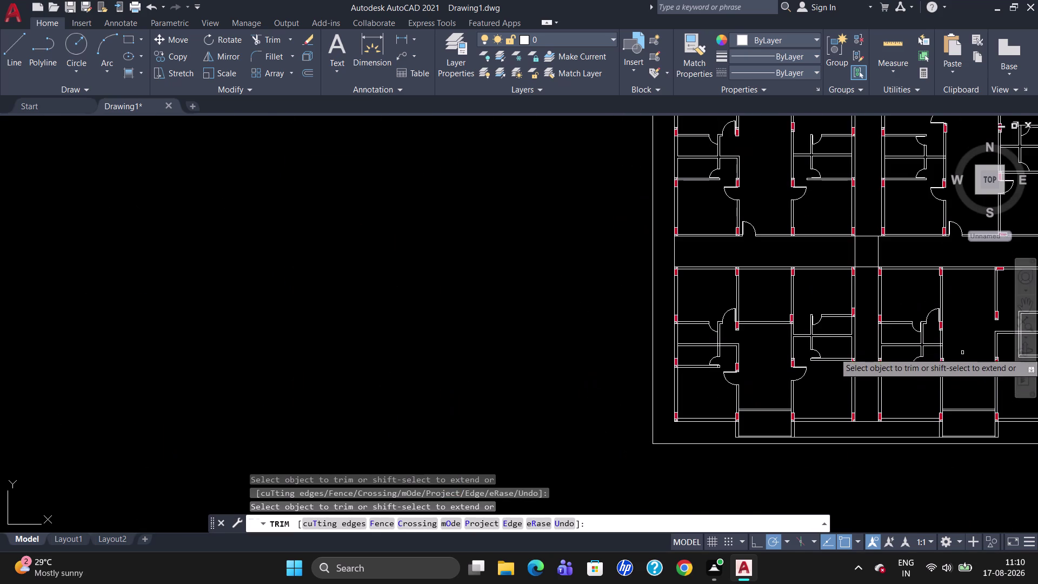
scroll(up, 3)
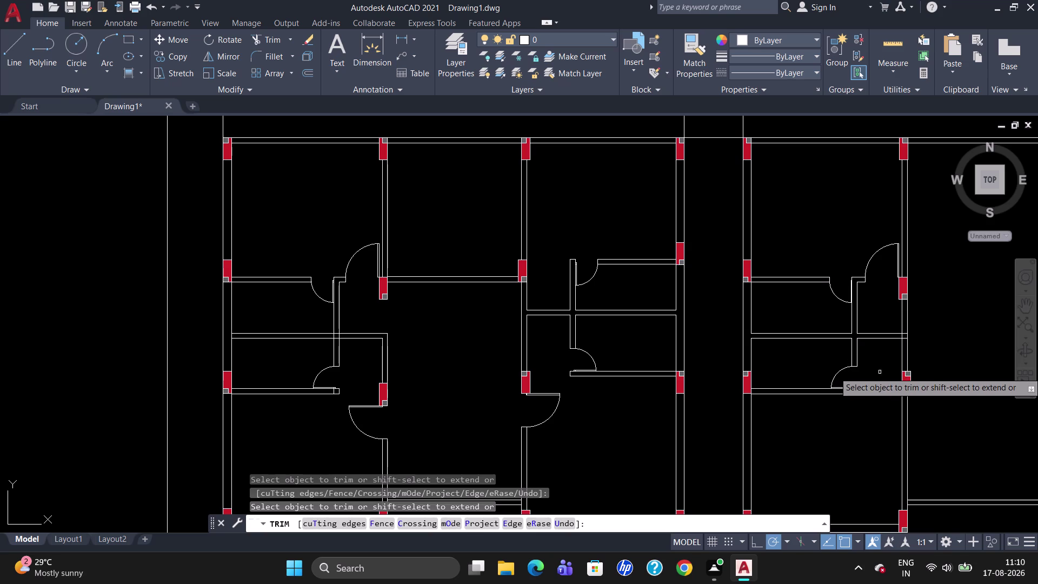
click(906, 333)
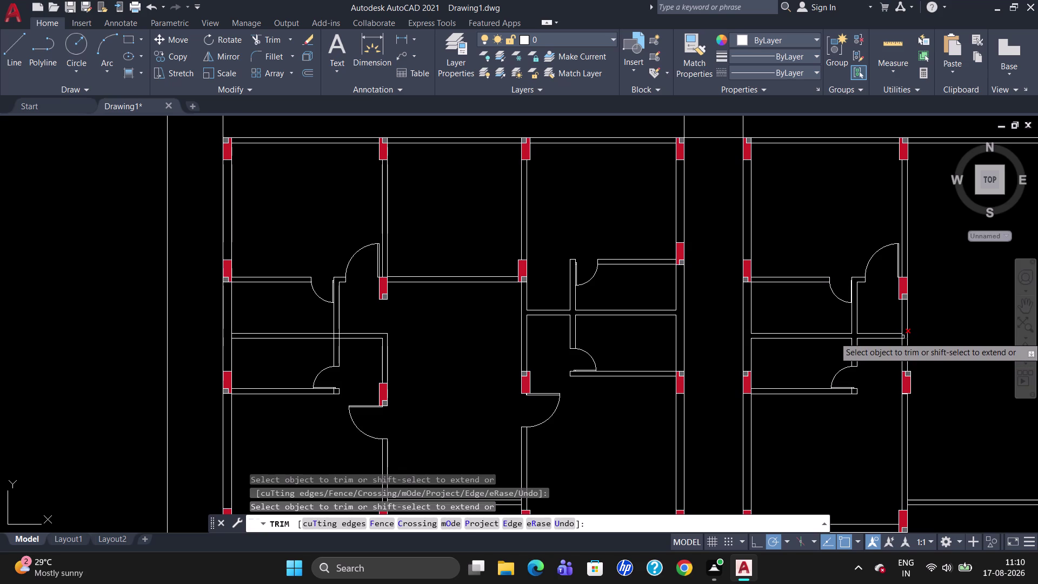
key(Escape)
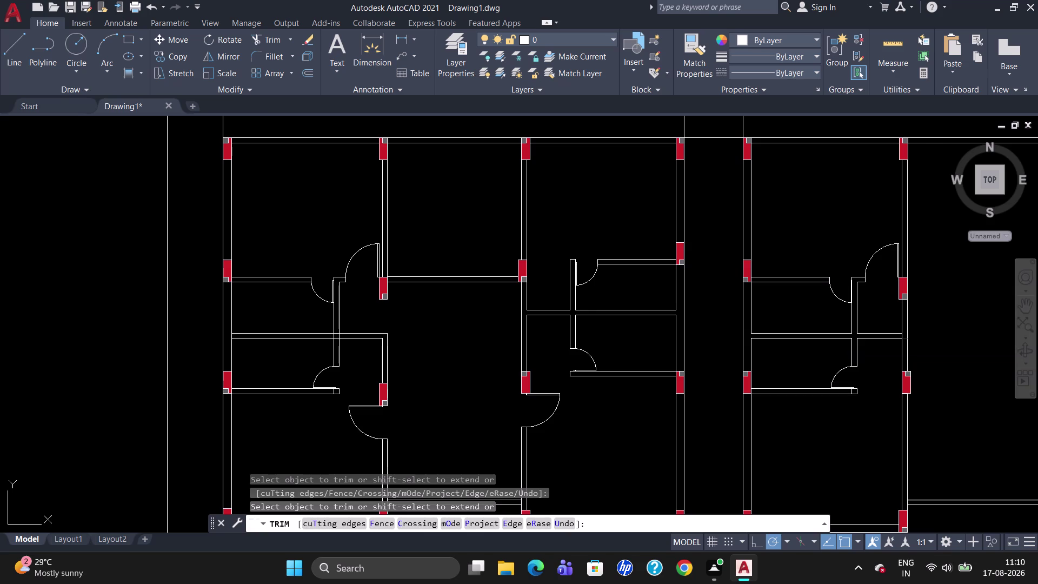
scroll(down, 3)
scroll(down, 3)
scroll(up, 3)
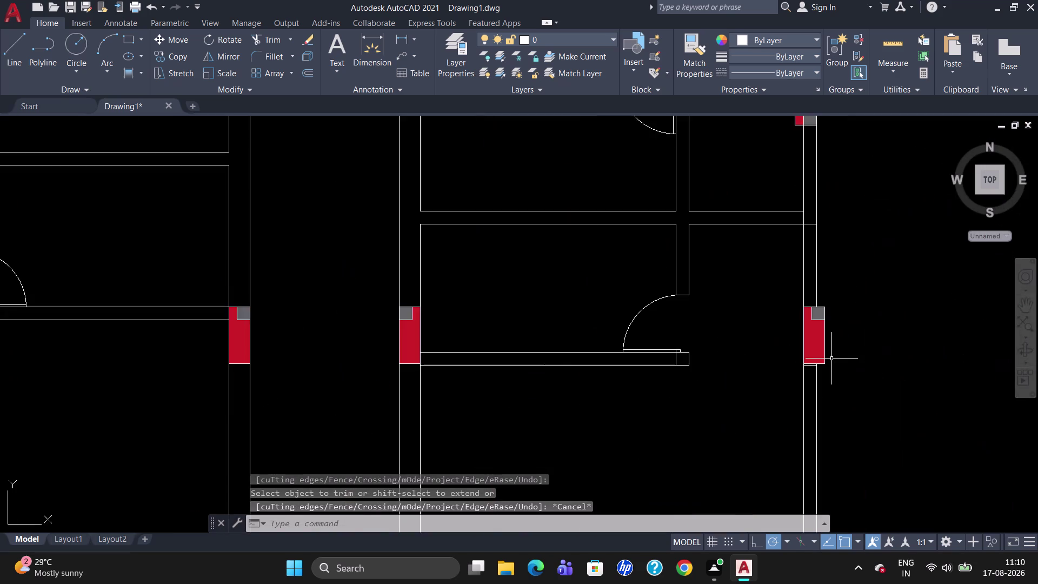
scroll(down, 3)
scroll(up, 3)
scroll(up, 3)
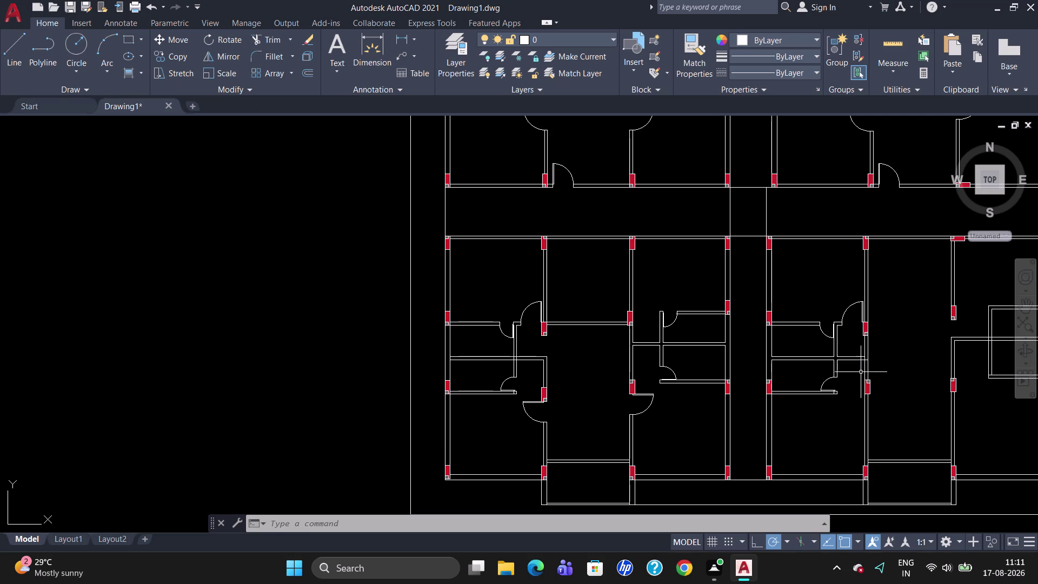
scroll(up, 3)
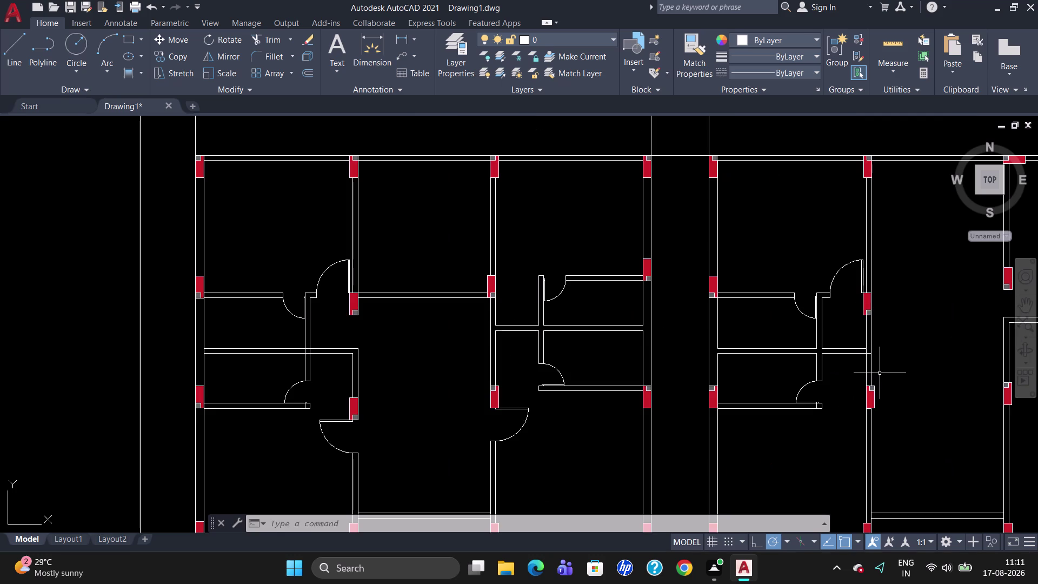
Run a trim pass at the right wall opening, picking two points, then cancel it.
text(TR)
key(Return)
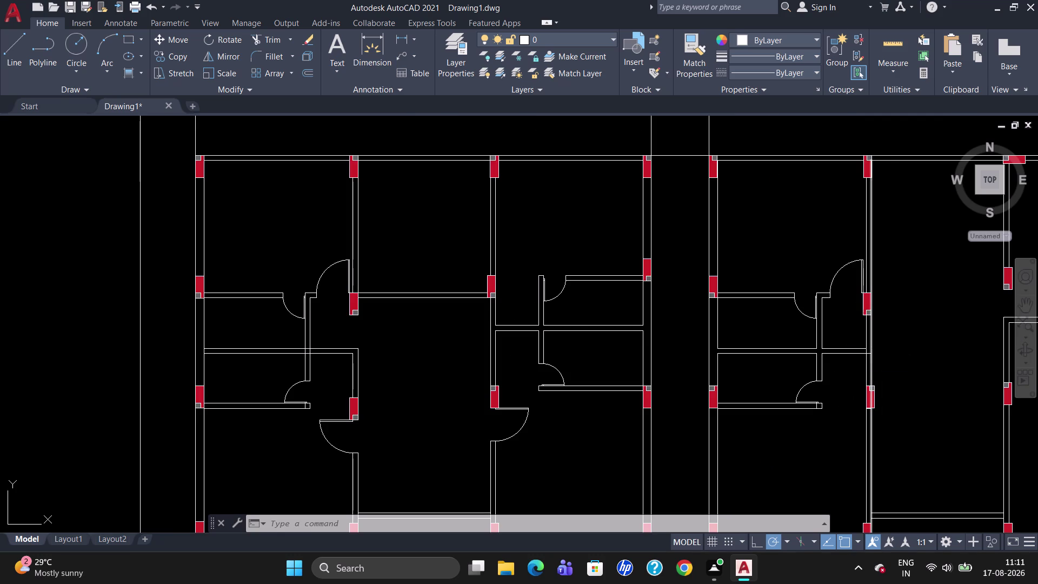
key(Return)
click(868, 332)
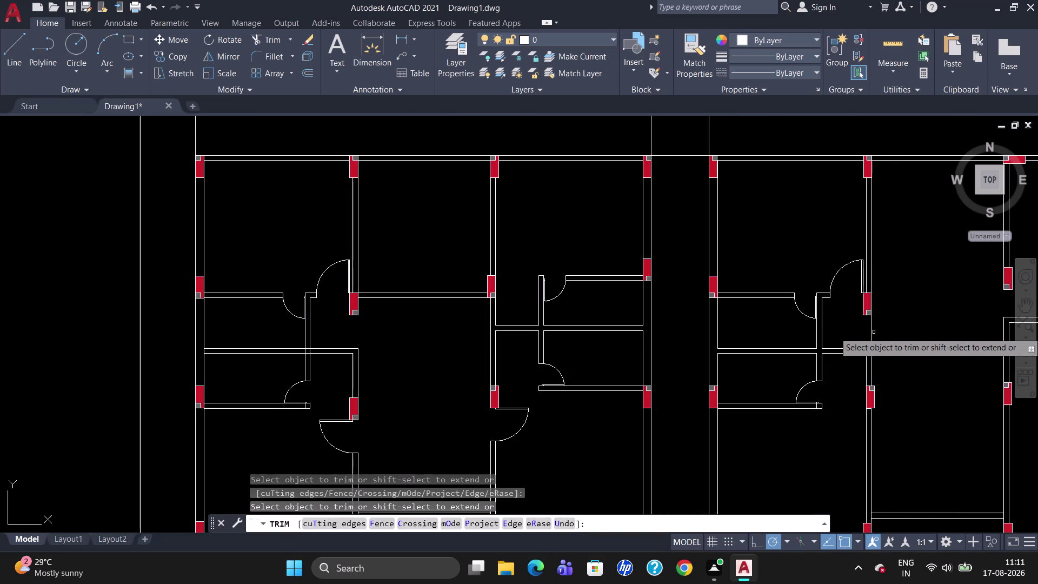
click(871, 332)
key(Escape)
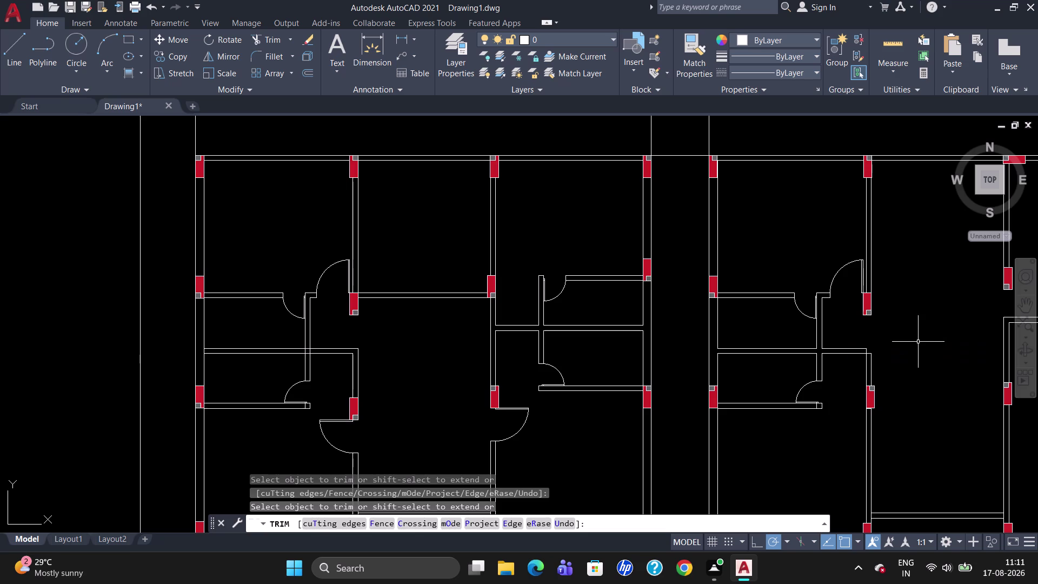
Attempt a line from the wall corner at the right opening, then cancel it.
key(l)
key(Return)
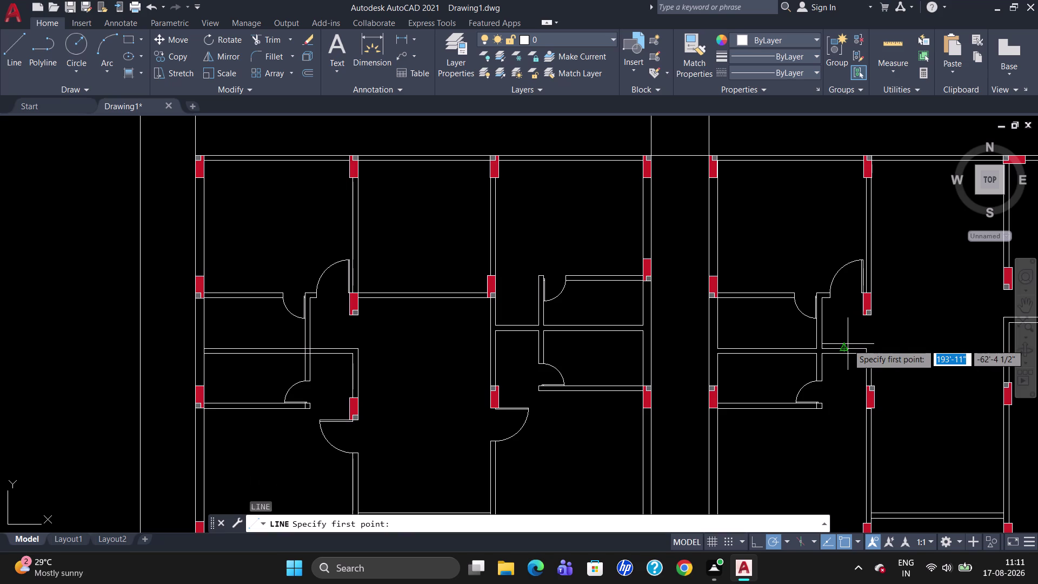
scroll(up, 3)
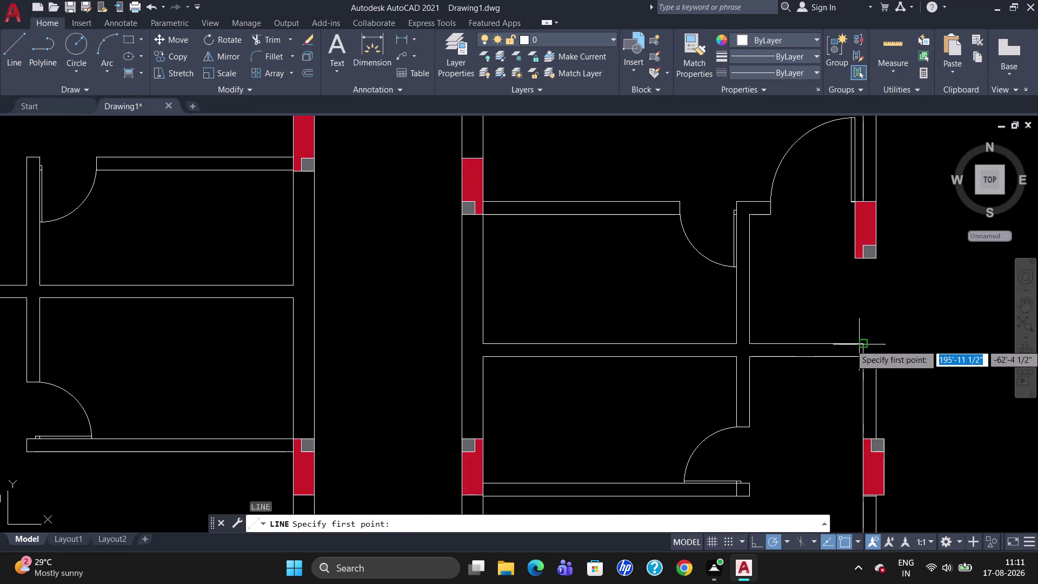
click(861, 343)
click(900, 340)
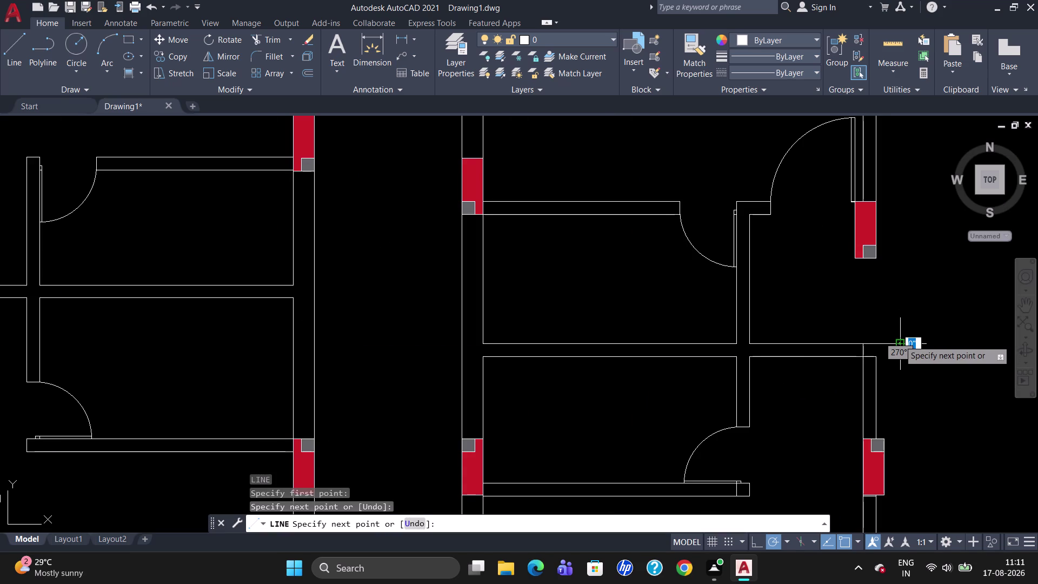
key(Escape)
Try Offset and another line from the wall corner, cancelling both undrawn.
key(o)
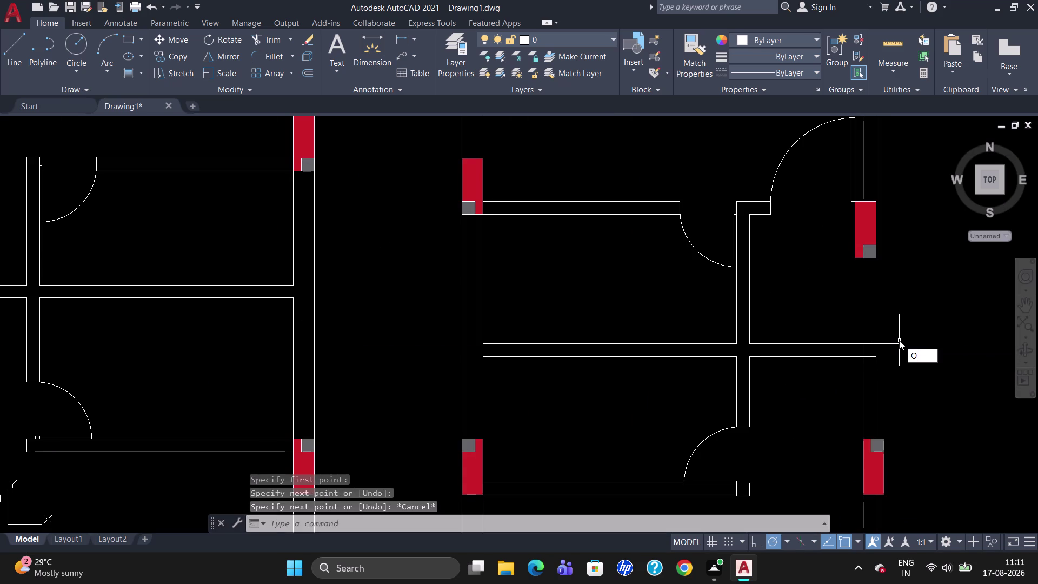
key(Return)
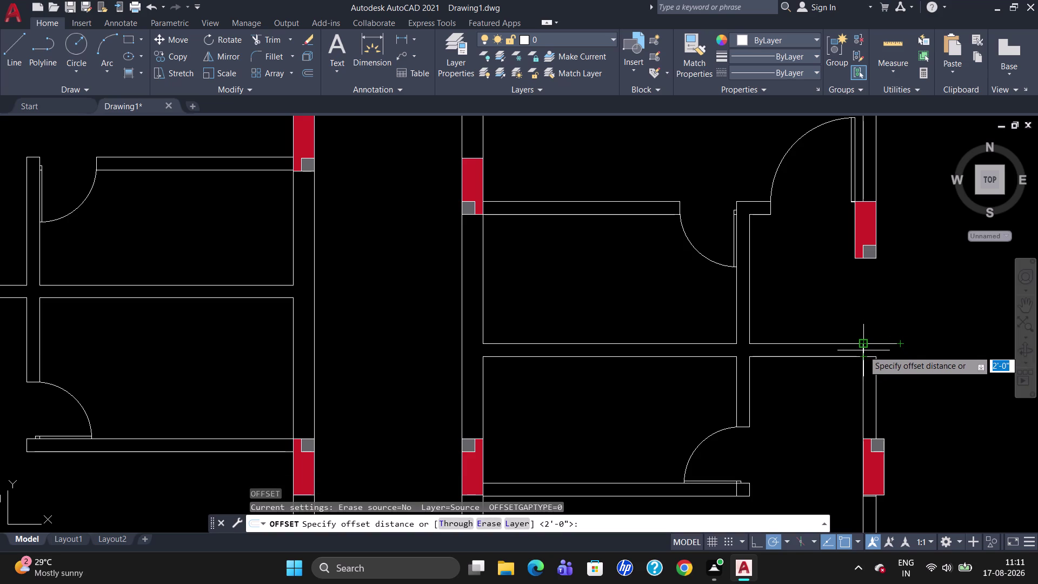
key(Escape)
key(l)
key(Return)
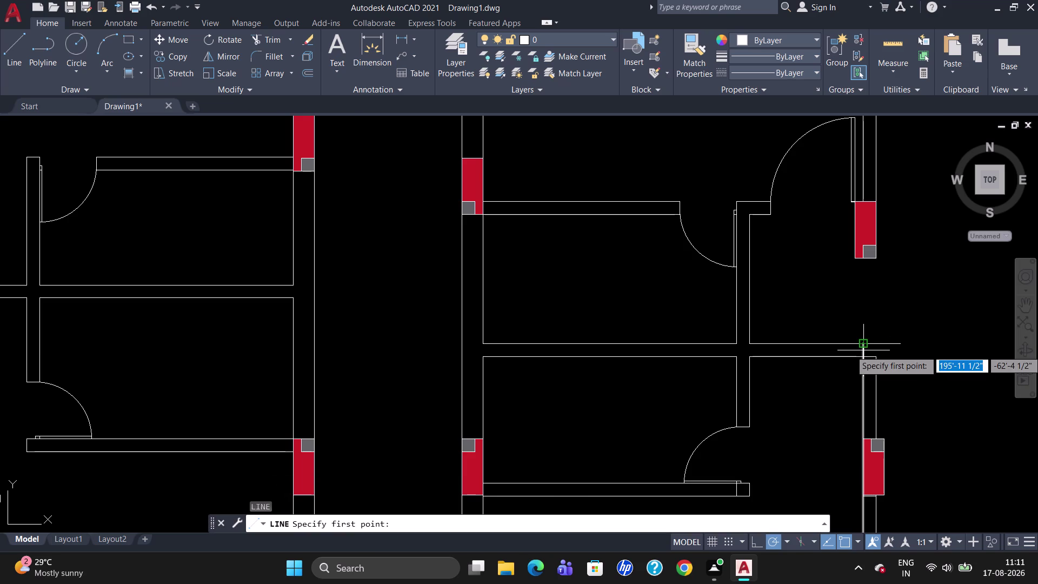
click(874, 357)
click(872, 341)
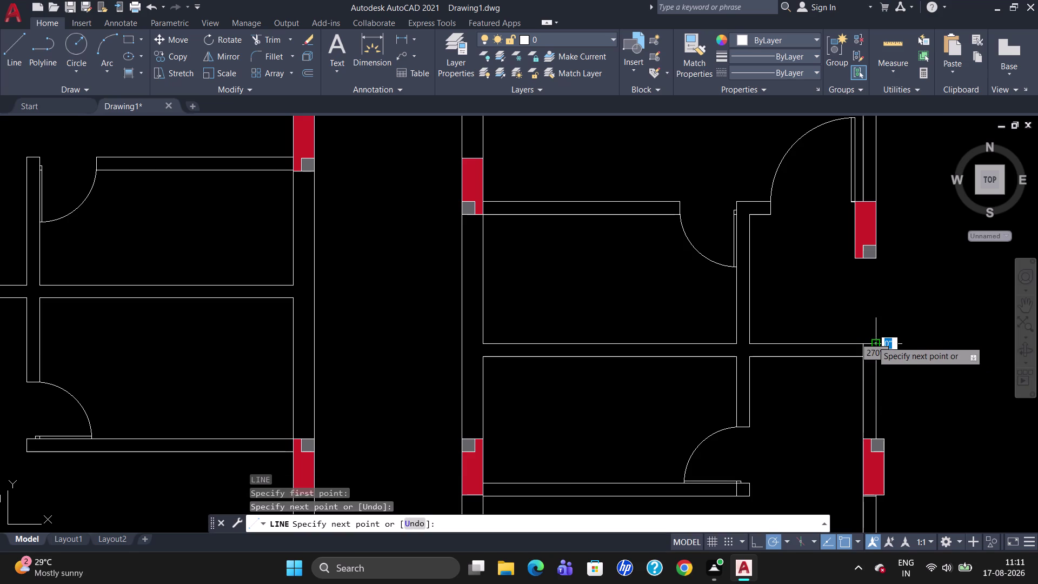
key(Escape)
Start Trim again with all objects as cutting edges.
text(TR)
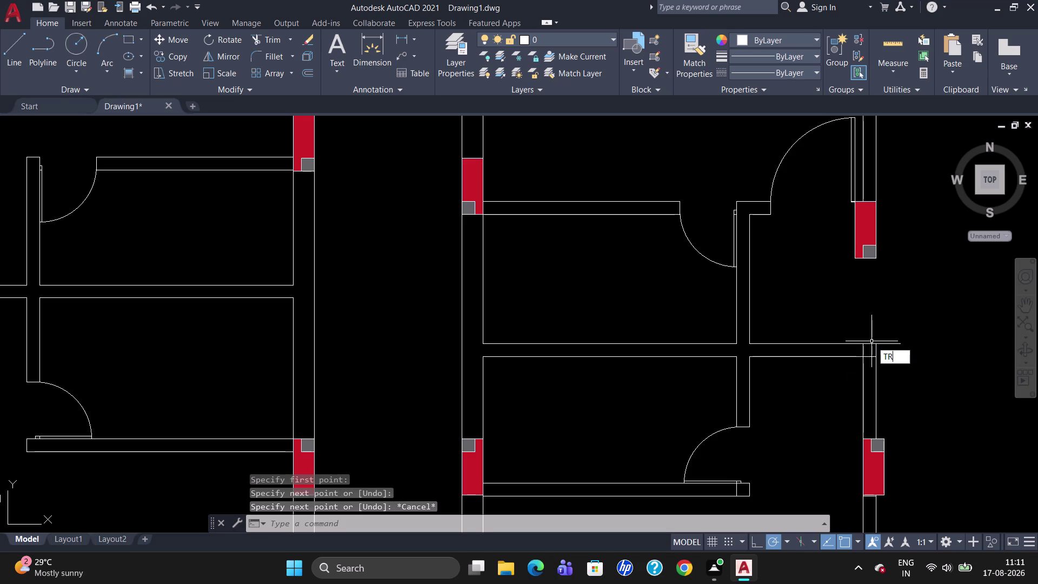
key(Return)
key(Return)
End the trim pass without cuts and select the lower-left unit's door swing.
click(887, 344)
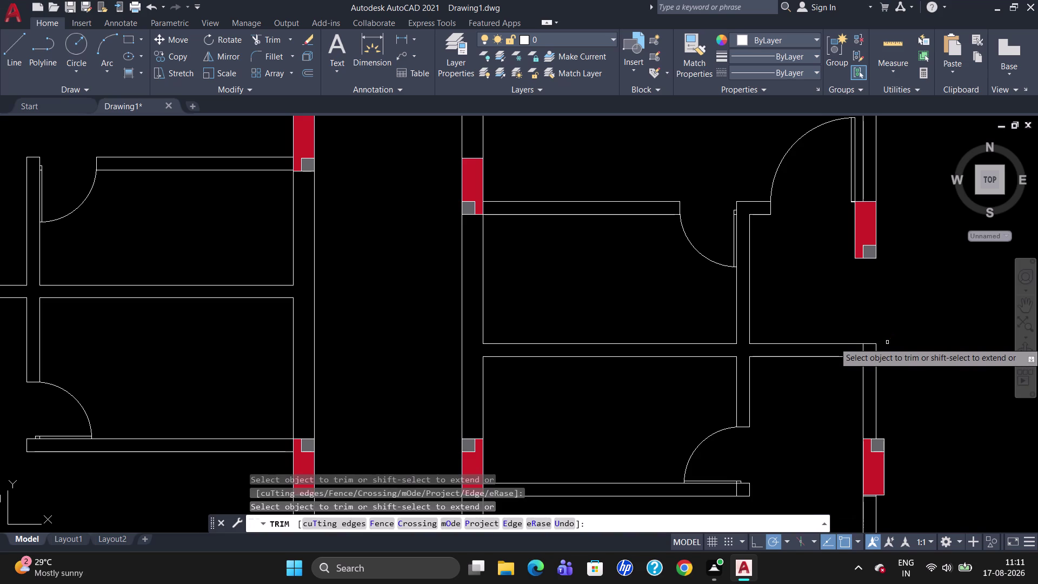
click(863, 348)
click(867, 359)
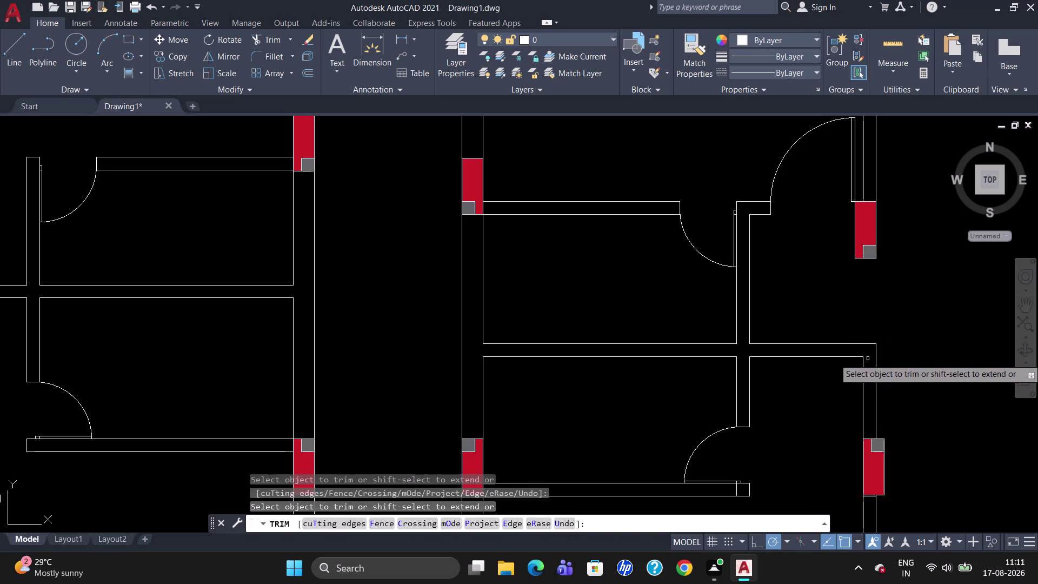
scroll(down, 3)
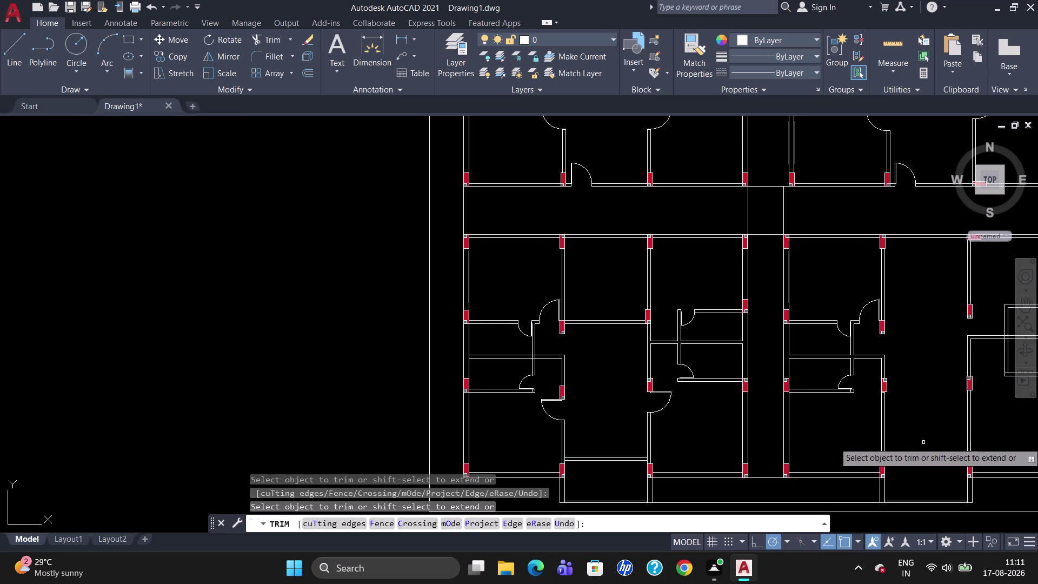
key(Escape)
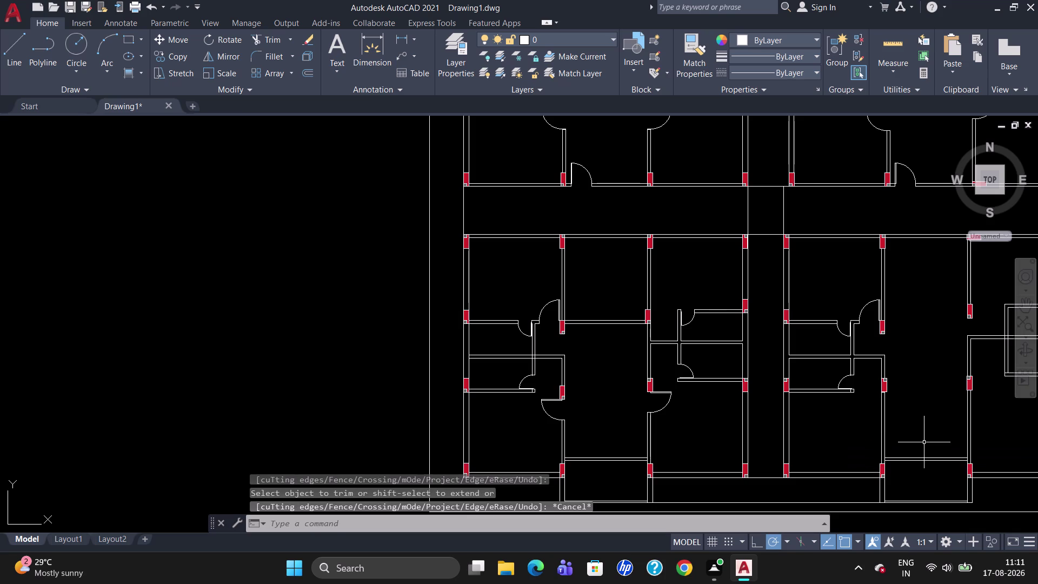
click(544, 404)
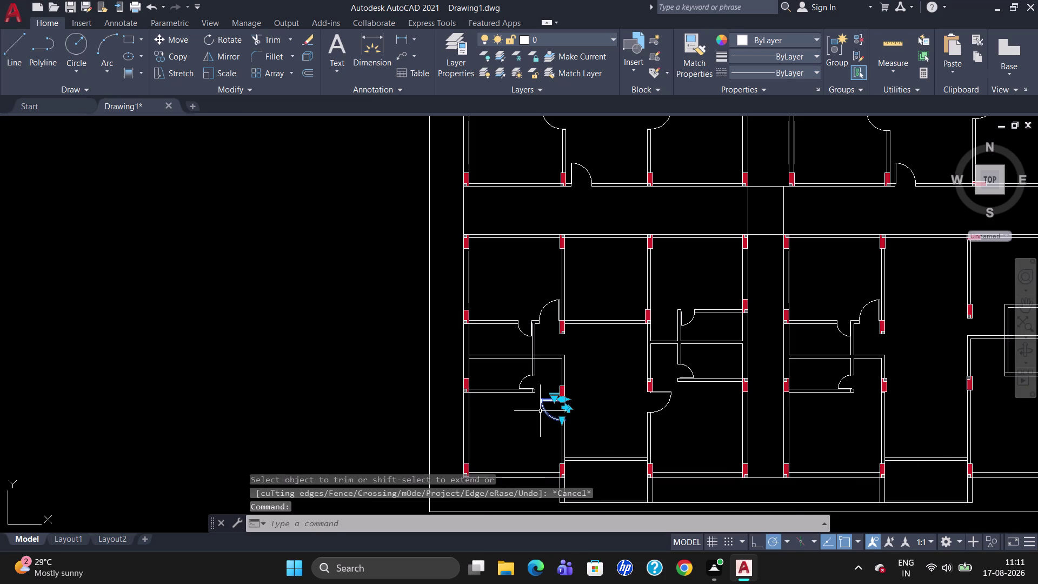
Copy the lower-left door swing from its hinge into the right-hand opening.
text(CO)
key(Return)
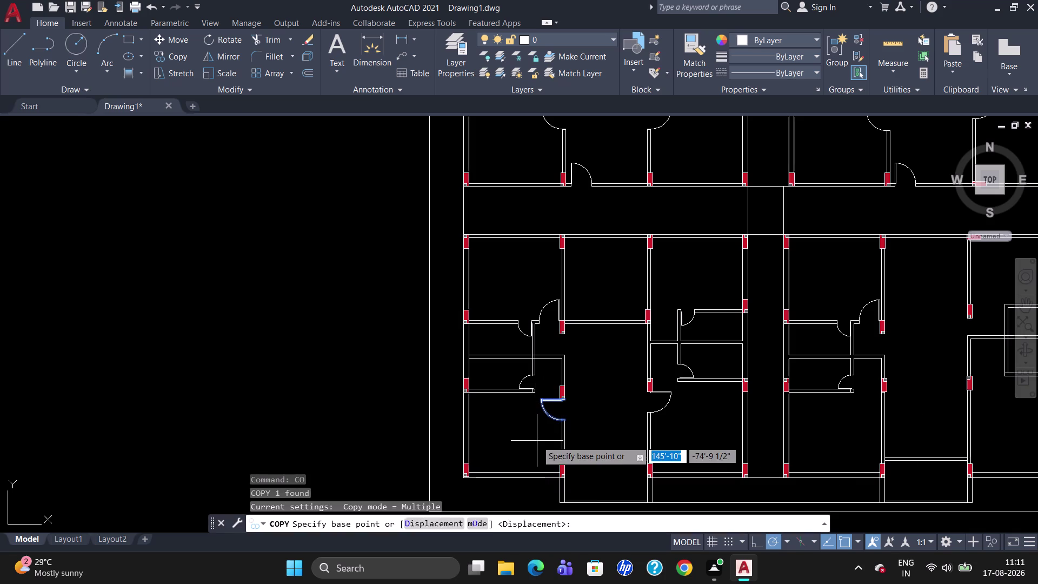
click(562, 400)
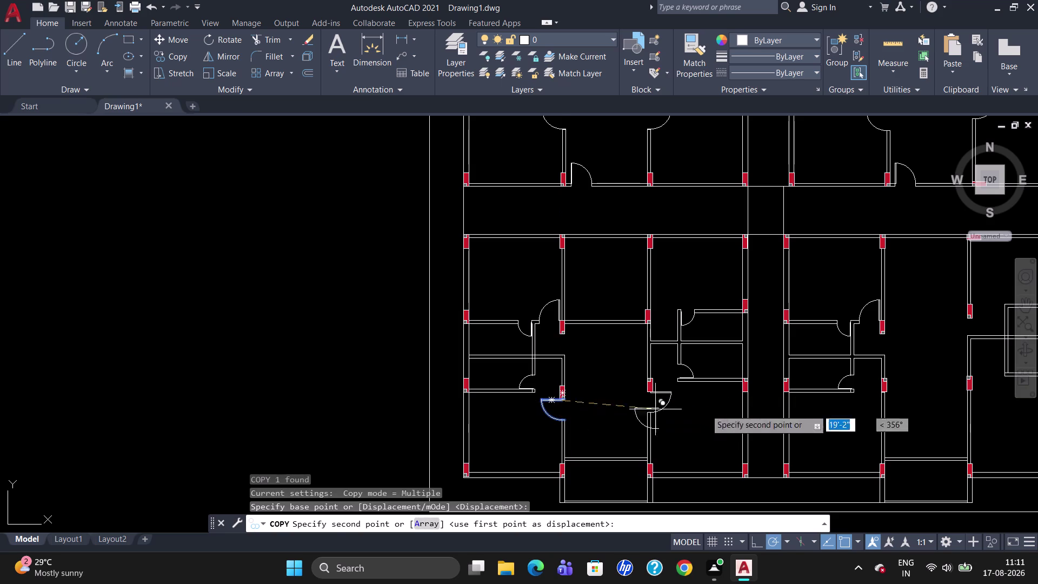
scroll(up, 3)
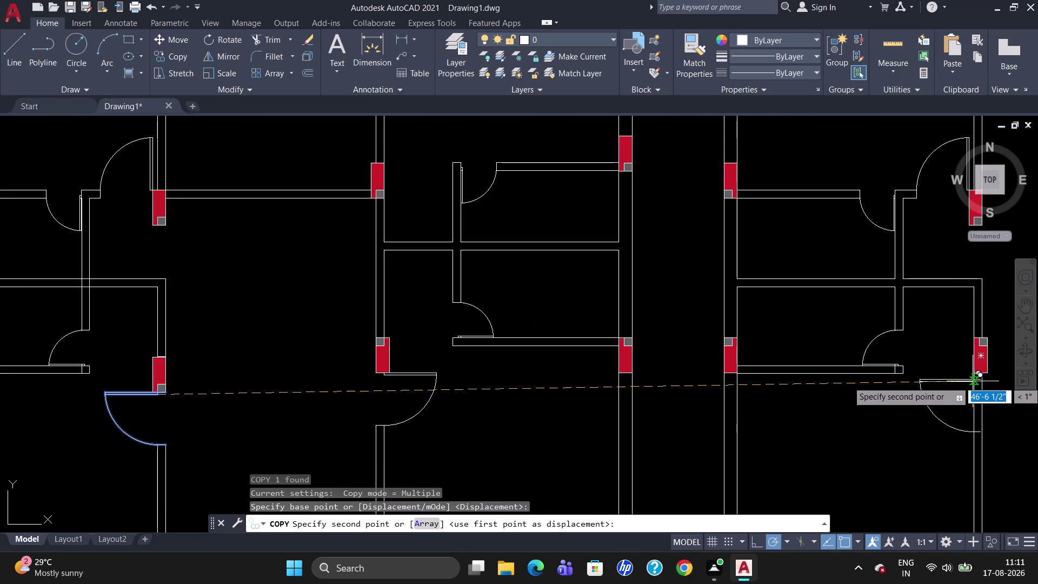
click(981, 383)
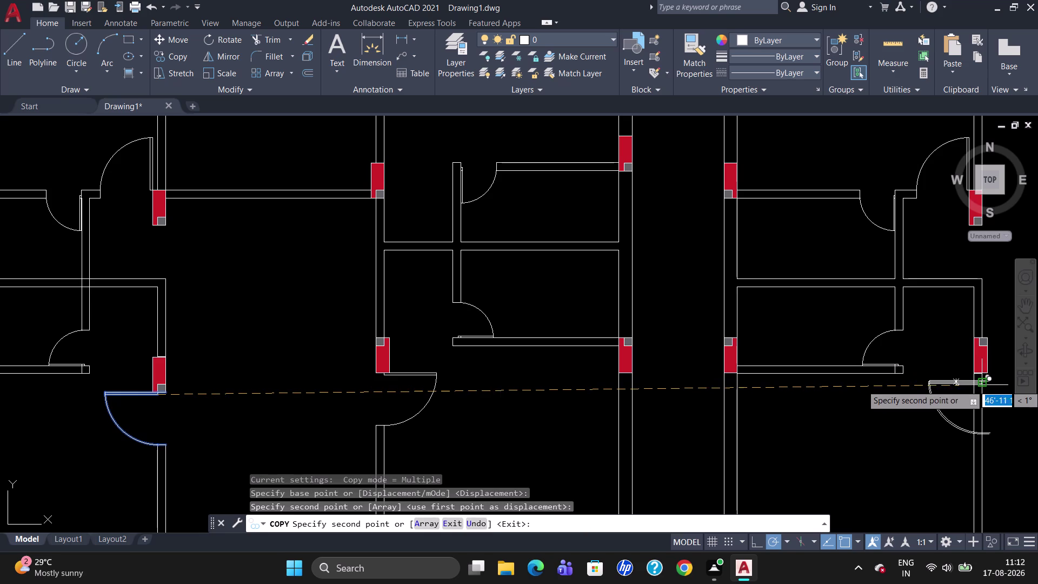
key(Escape)
Move the red column at the right from its corner onto the wall line.
scroll(up, 3)
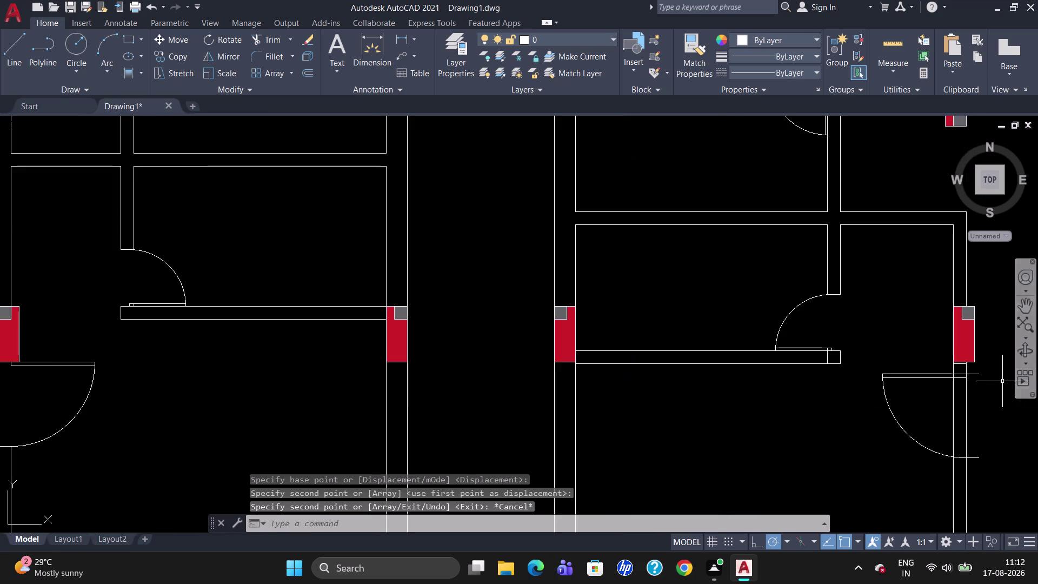
scroll(down, 3)
scroll(up, 3)
click(968, 352)
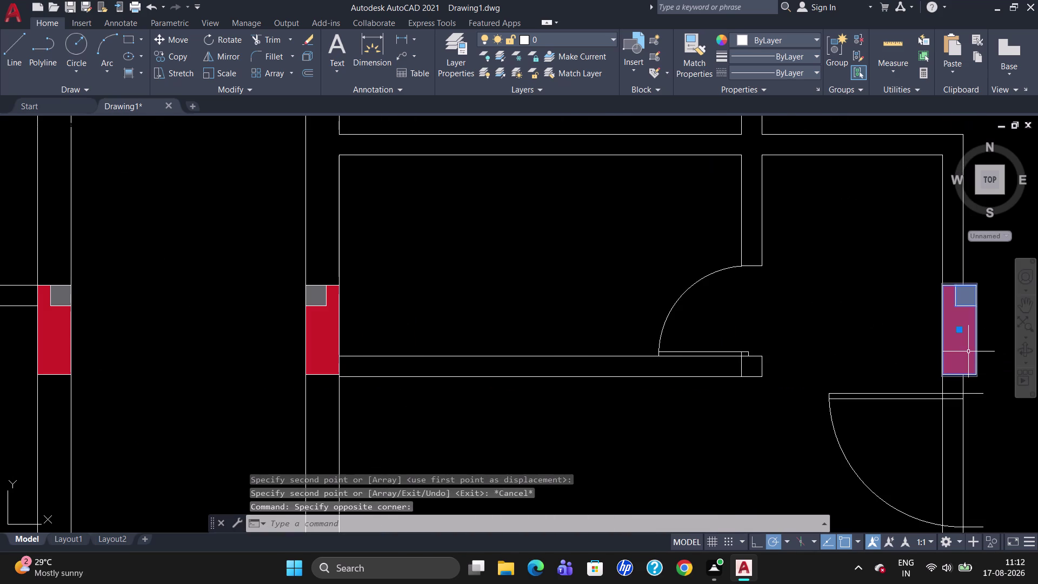
key(m)
key(Return)
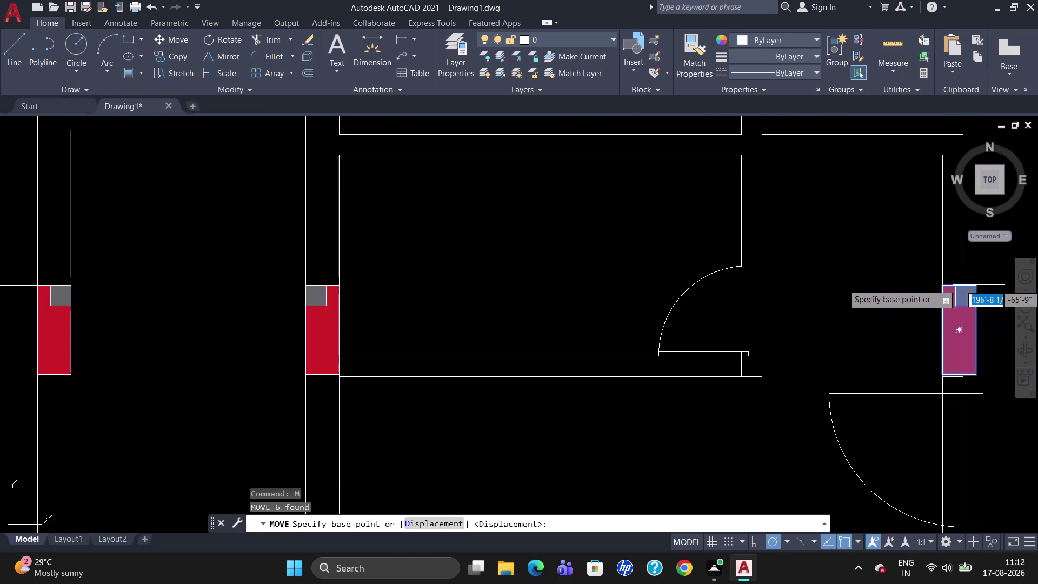
click(978, 281)
click(963, 286)
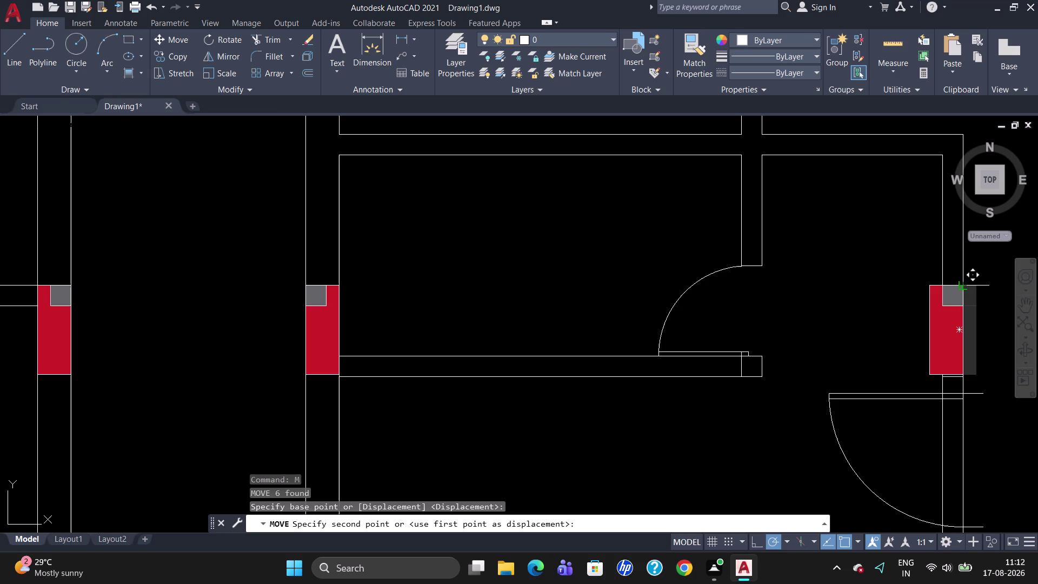
key(Escape)
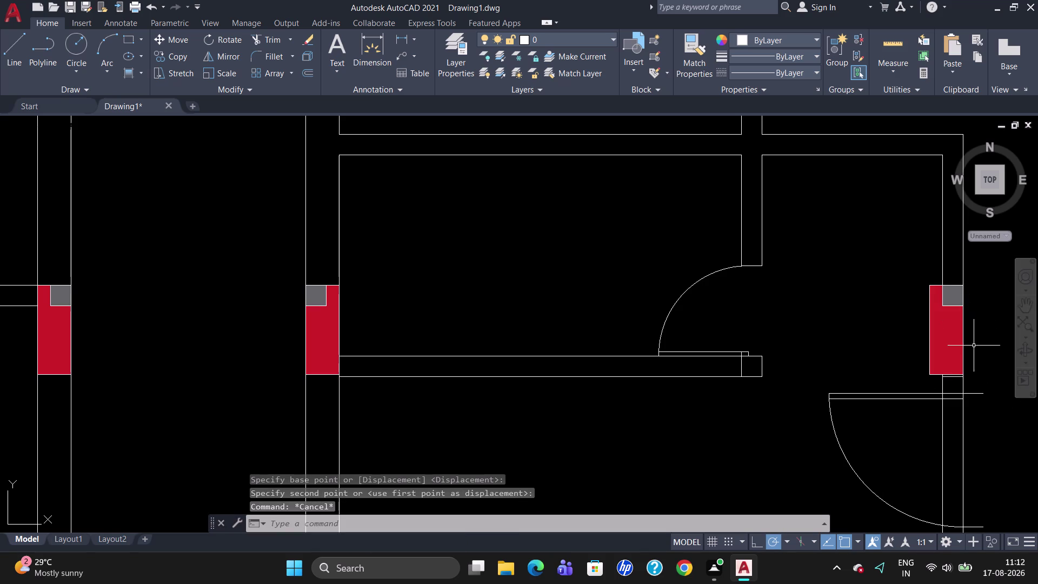
Delete the stray short line below the red column.
scroll(up, 3)
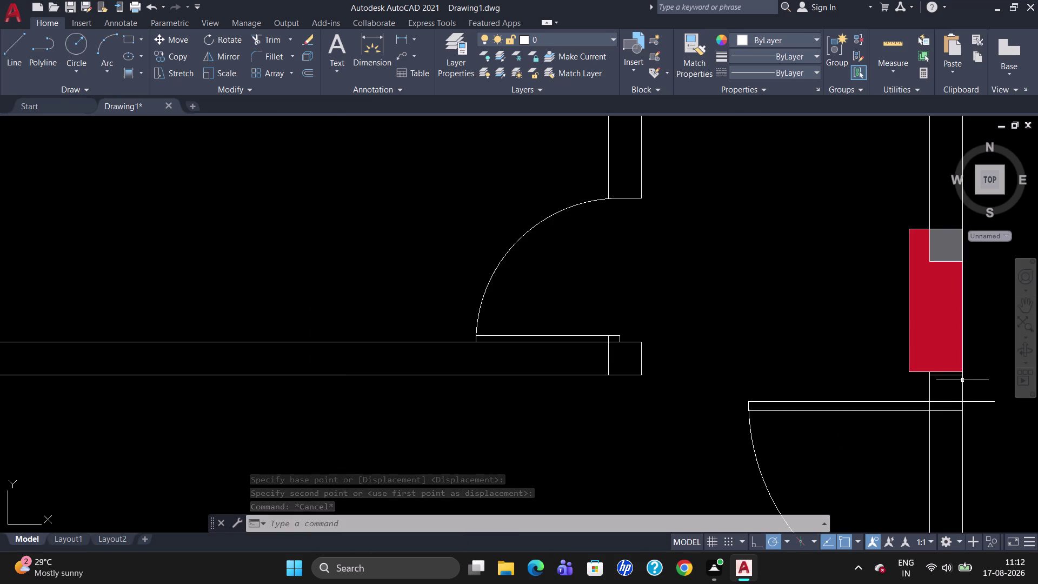
click(952, 376)
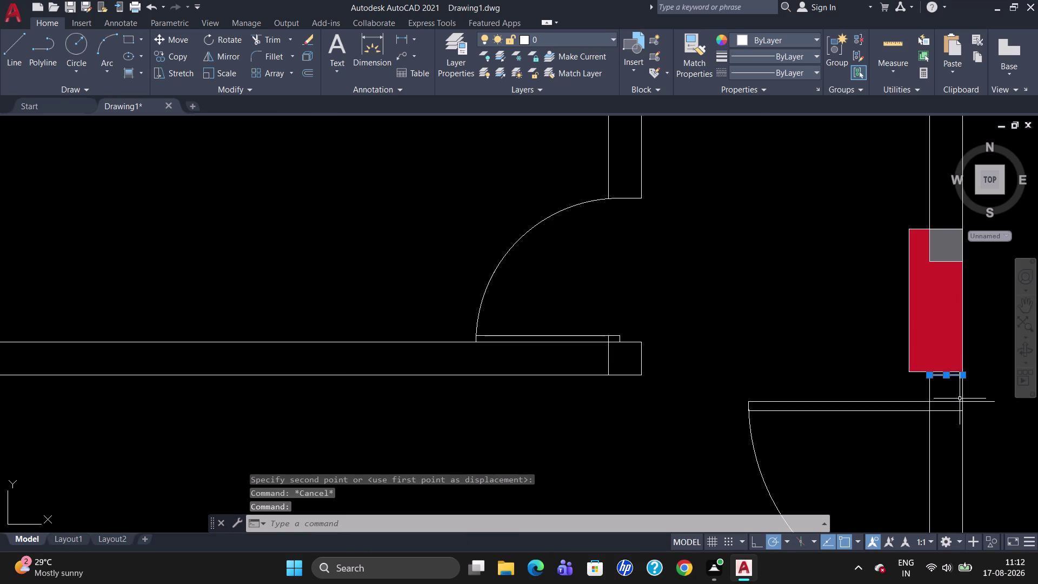
key(Delete)
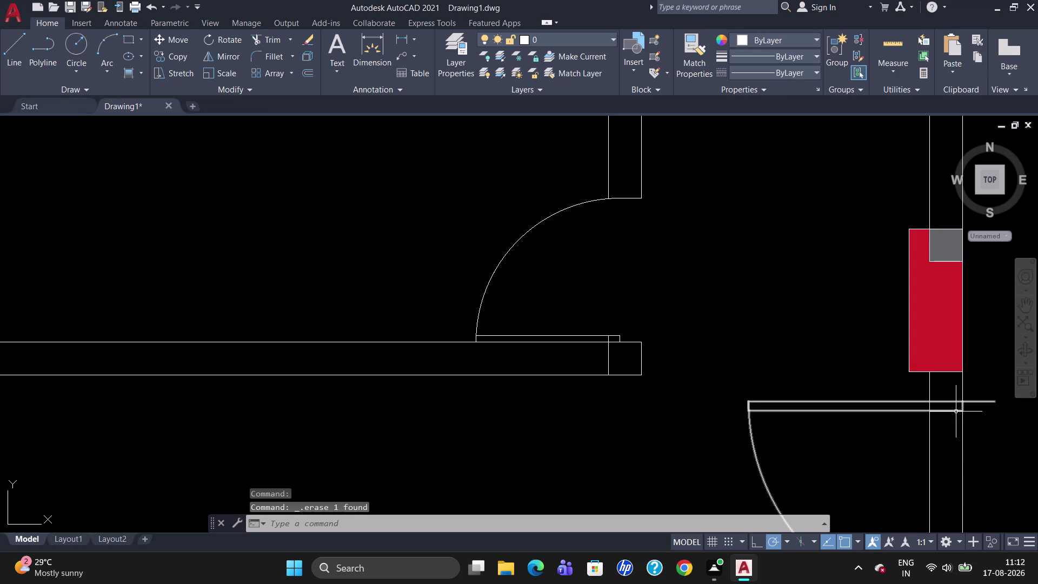
Move the copied door swing so it sits beside the red column.
key(m)
key(Return)
click(978, 402)
key(Return)
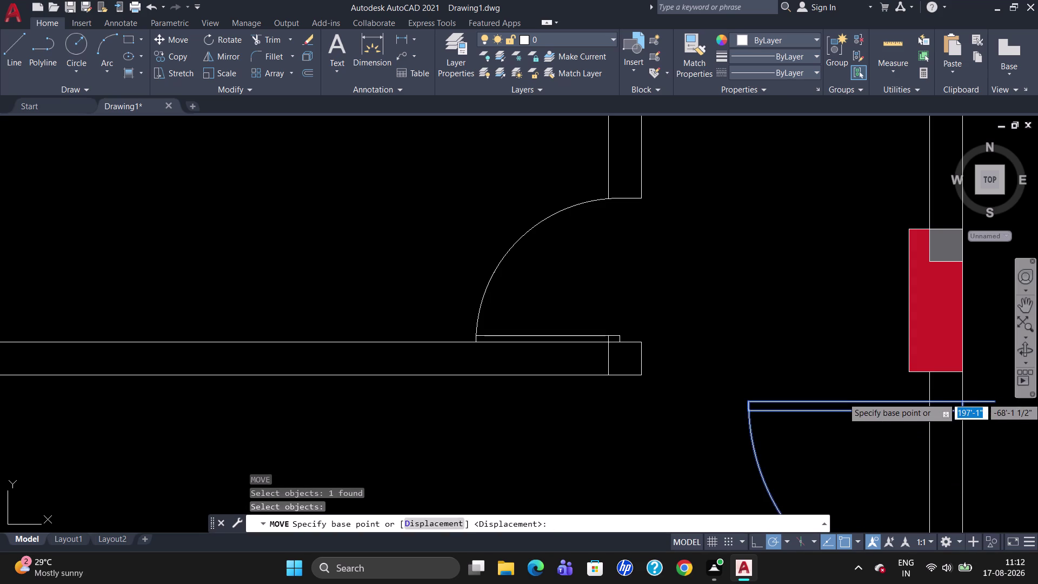
click(997, 403)
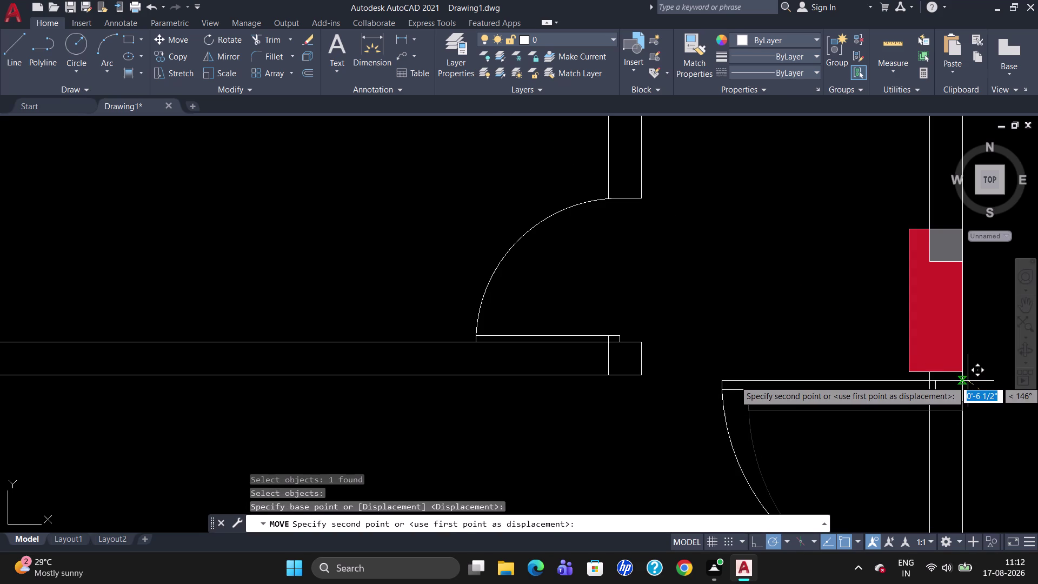
click(962, 376)
key(Escape)
scroll(down, 3)
text(TR)
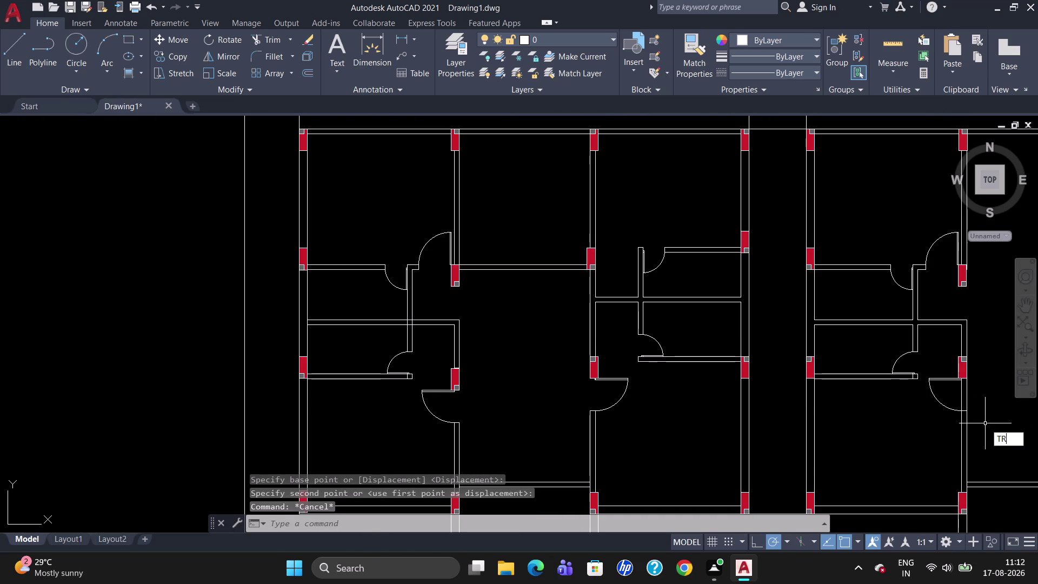
Trim two wall lines inside the right-hand door opening, using all objects as edges.
key(Return)
key(Return)
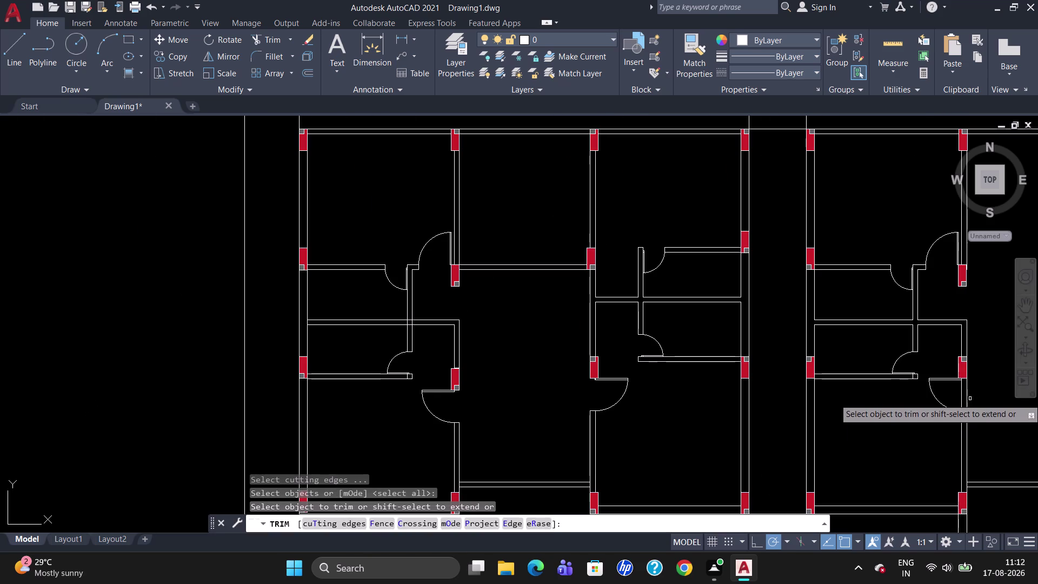
click(968, 399)
click(962, 398)
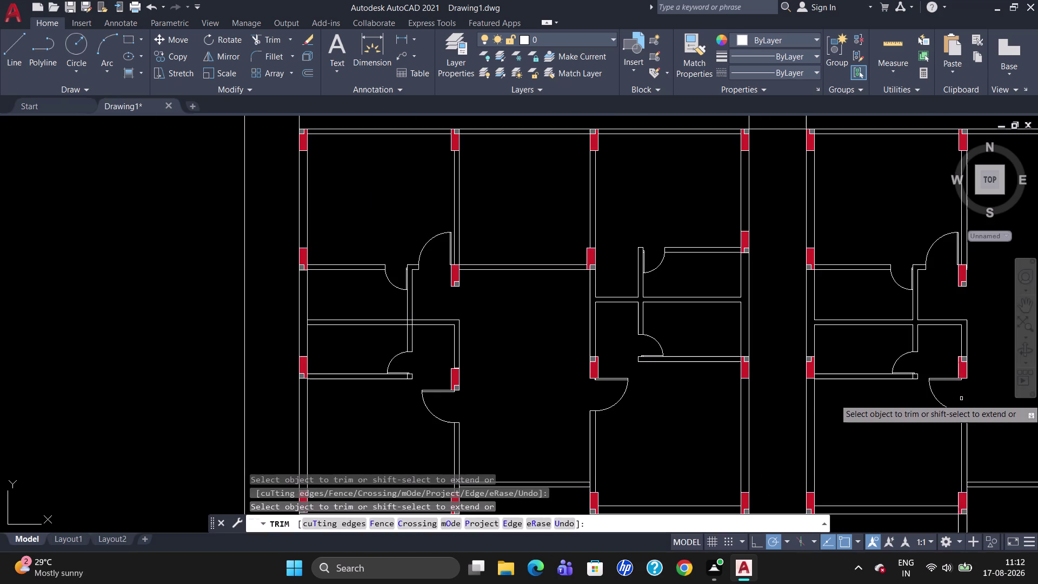
key(Escape)
scroll(down, 3)
scroll(up, 3)
scroll(down, 3)
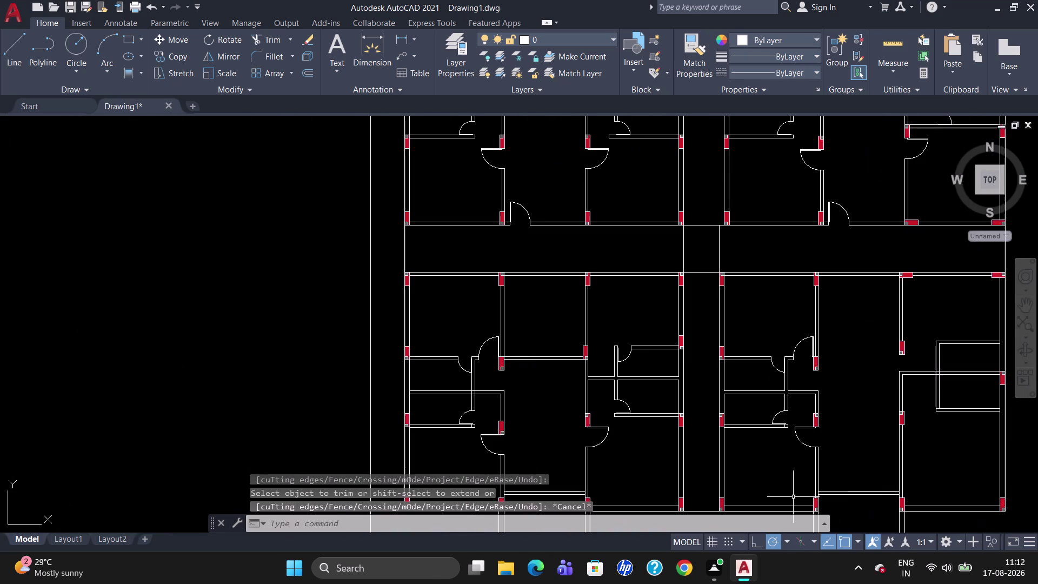
scroll(down, 3)
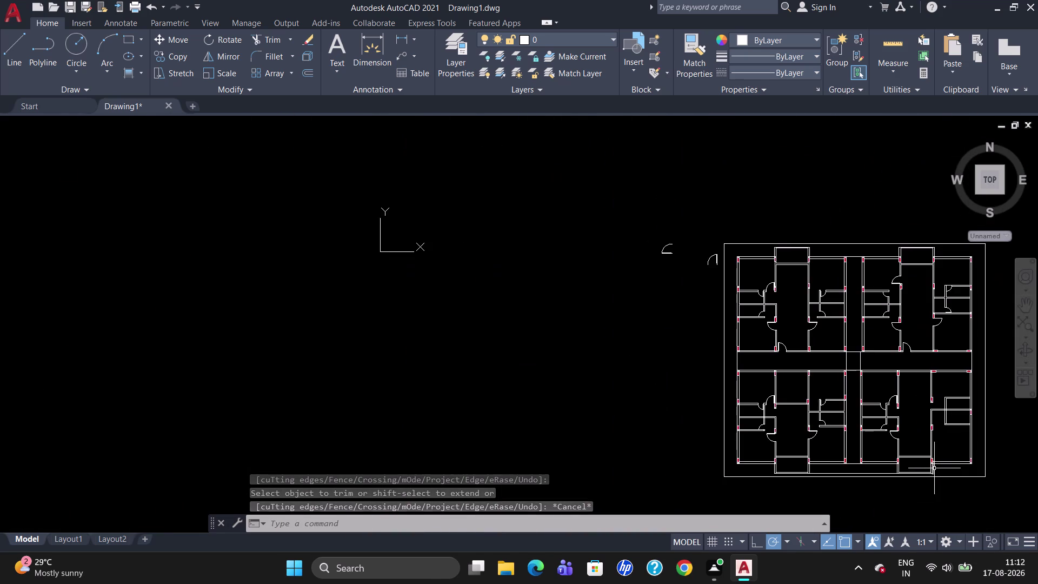
scroll(up, 3)
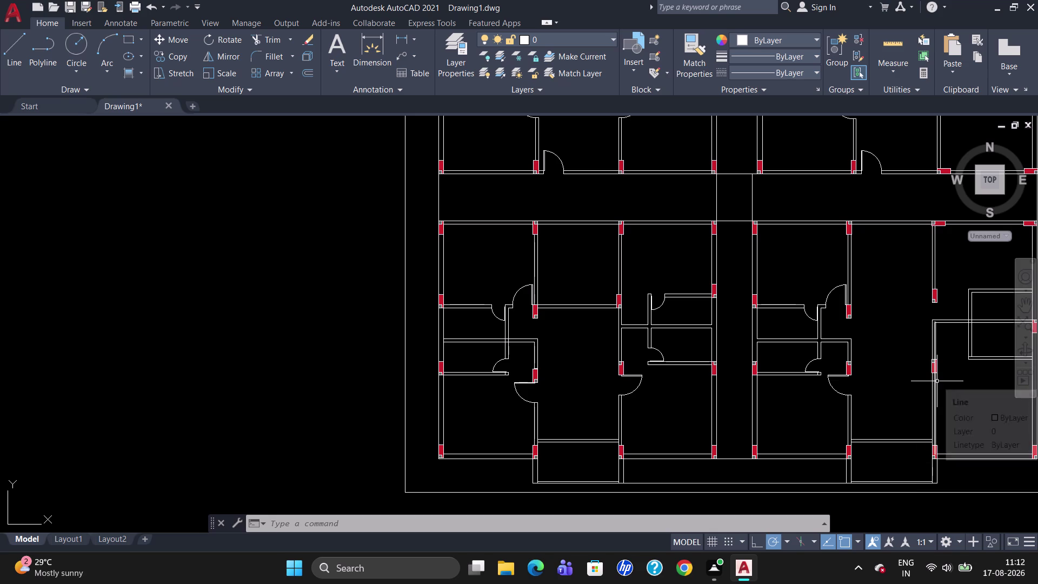
Delete both parallel wall lines between the pair of red columns in the upper unit.
scroll(down, 3)
scroll(up, 3)
scroll(down, 3)
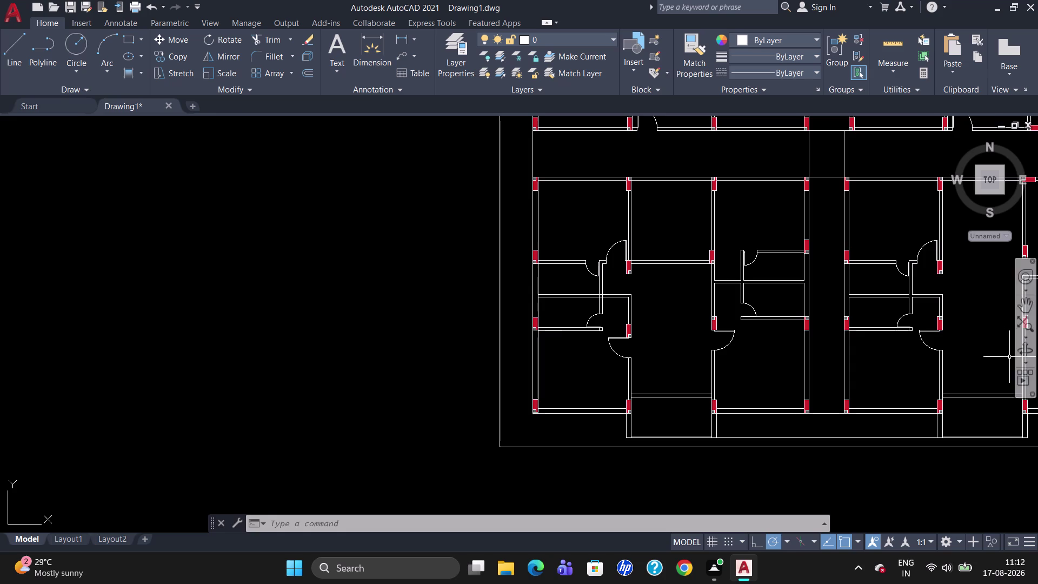
scroll(up, 3)
scroll(down, 3)
scroll(up, 3)
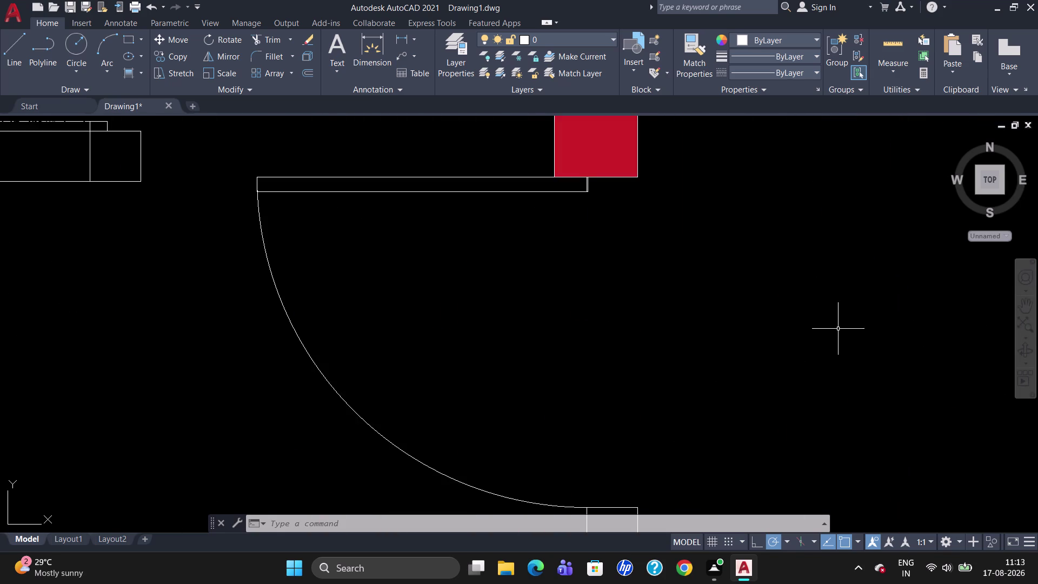
scroll(down, 3)
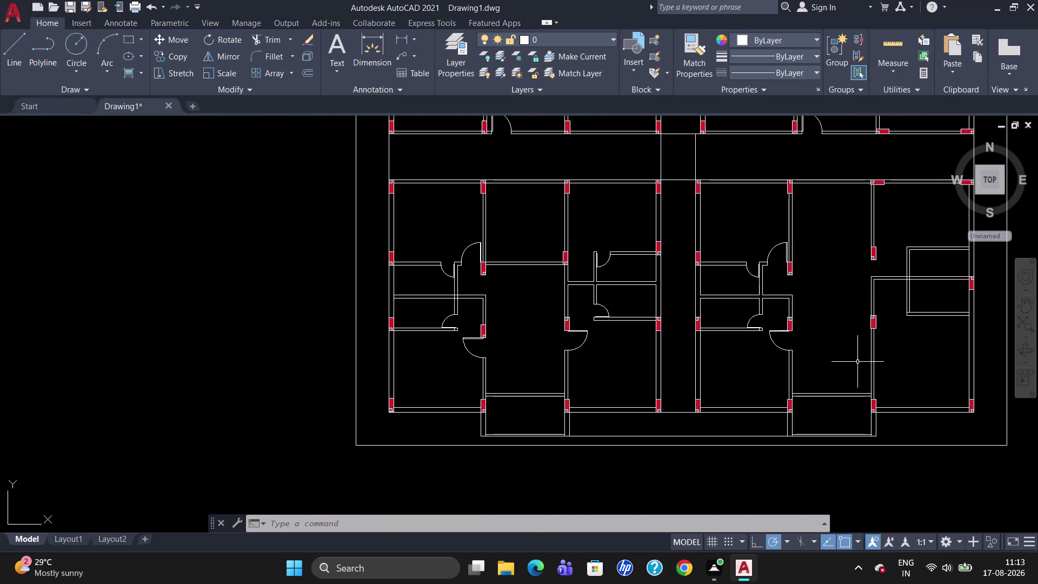
click(521, 263)
scroll(up, 3)
click(522, 261)
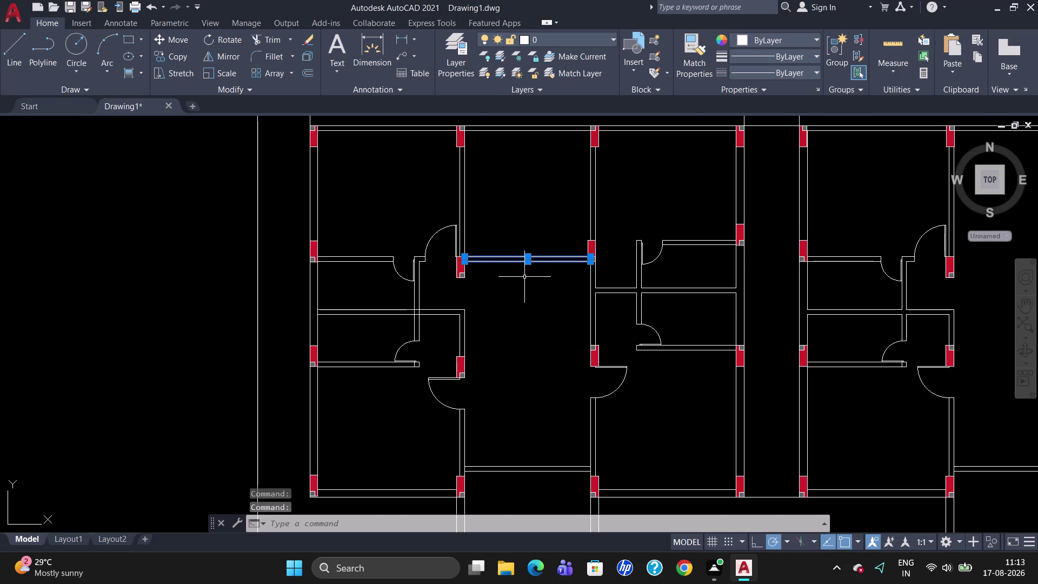
key(Delete)
scroll(down, 3)
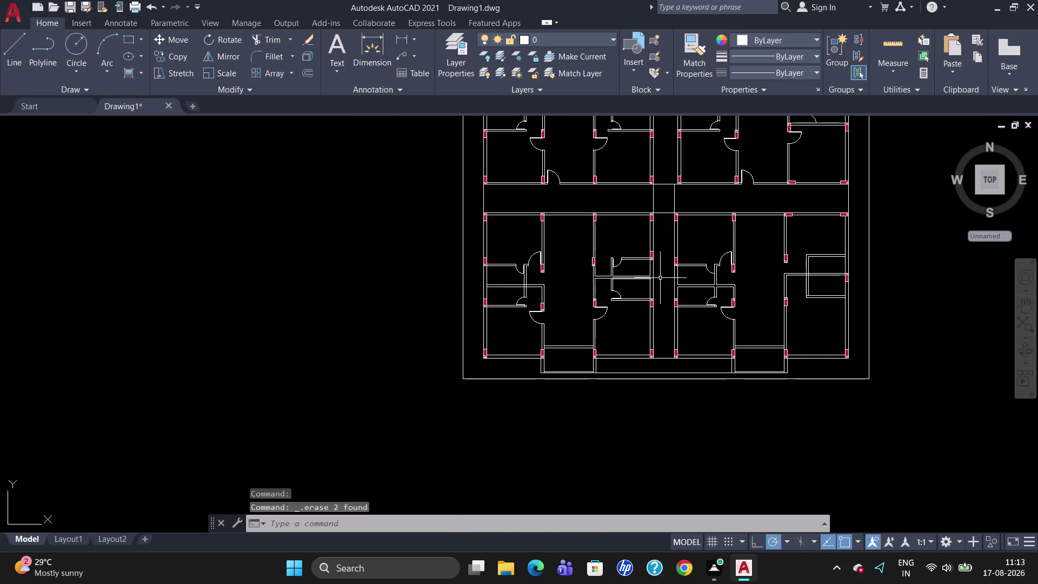
scroll(up, 3)
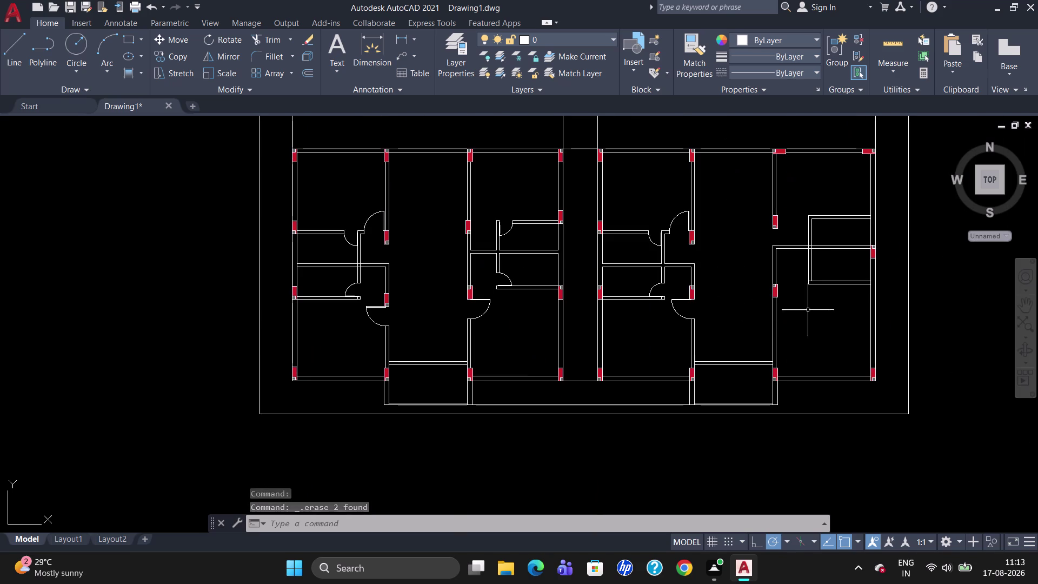
scroll(up, 3)
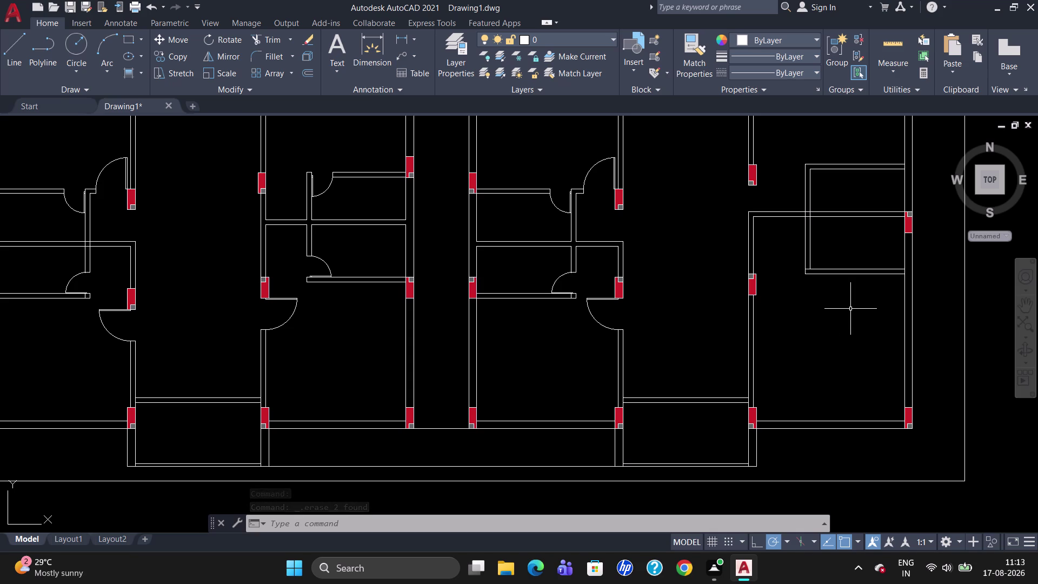
scroll(down, 3)
scroll(down, 3)
scroll(up, 3)
scroll(down, 3)
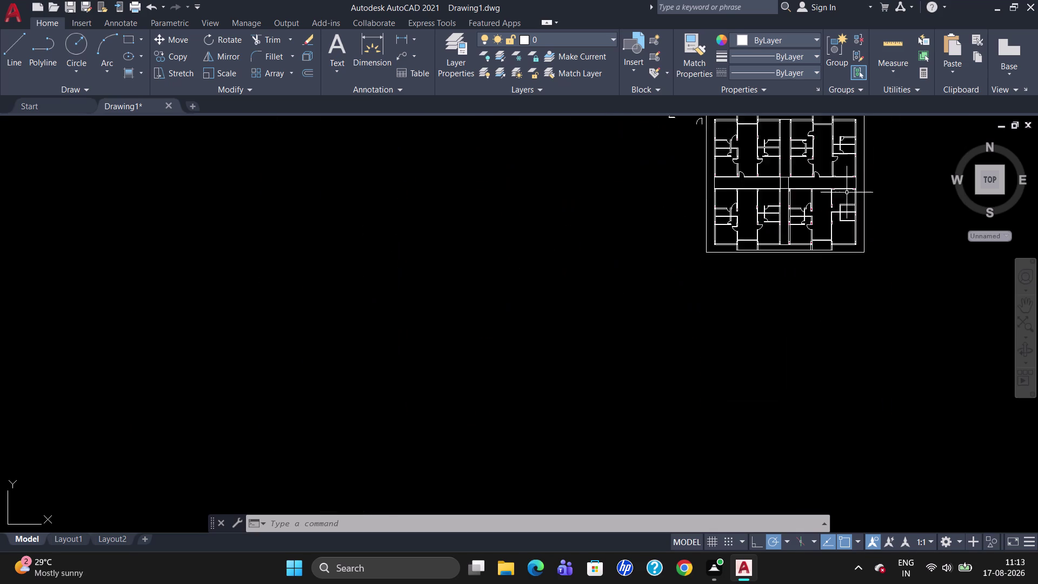
scroll(down, 3)
scroll(up, 3)
scroll(up, 3)
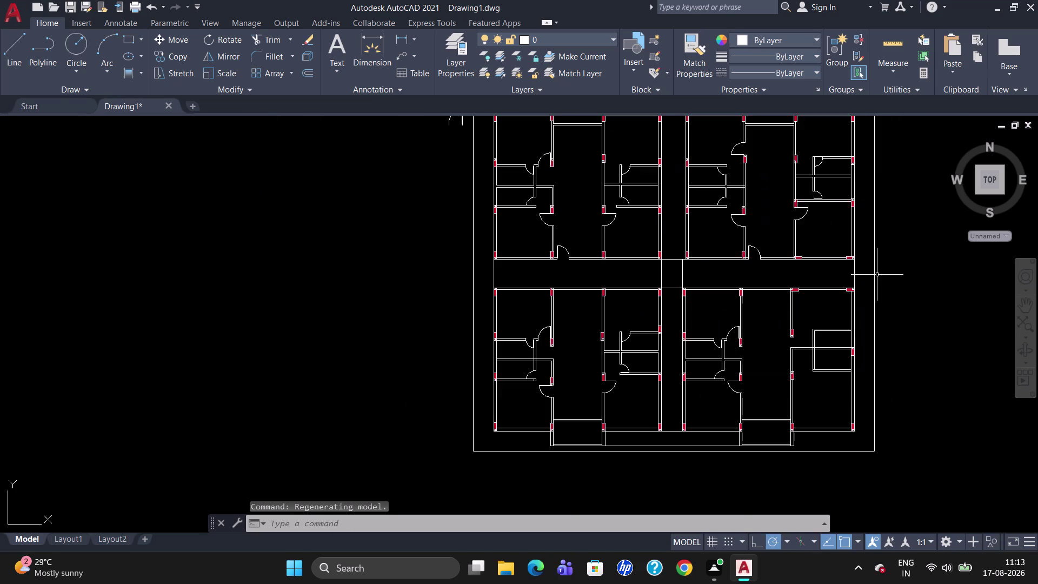
scroll(up, 3)
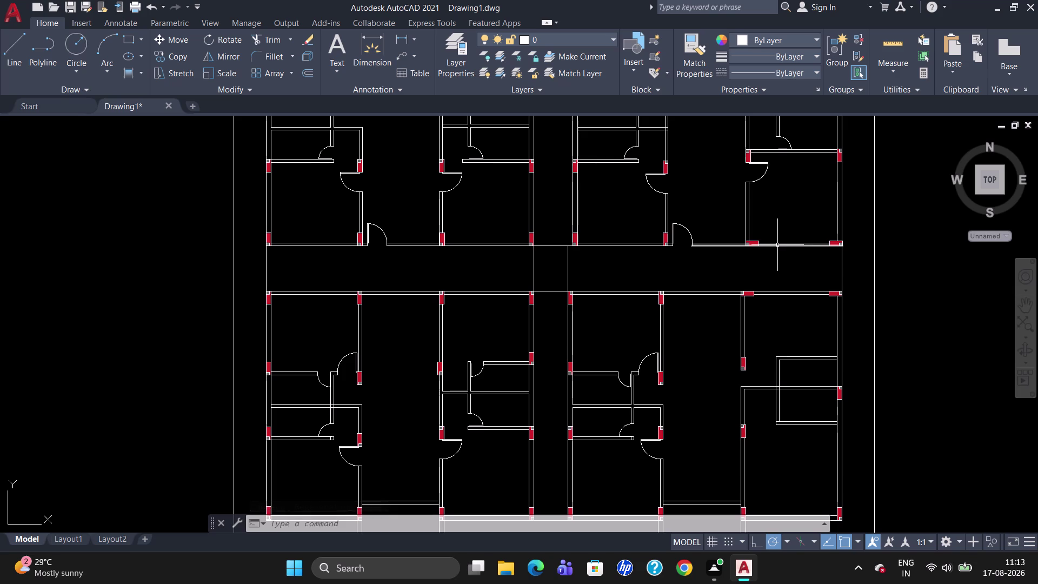
Copy the upper door swing down to the opening beside the lower red column.
click(756, 163)
text(CO)
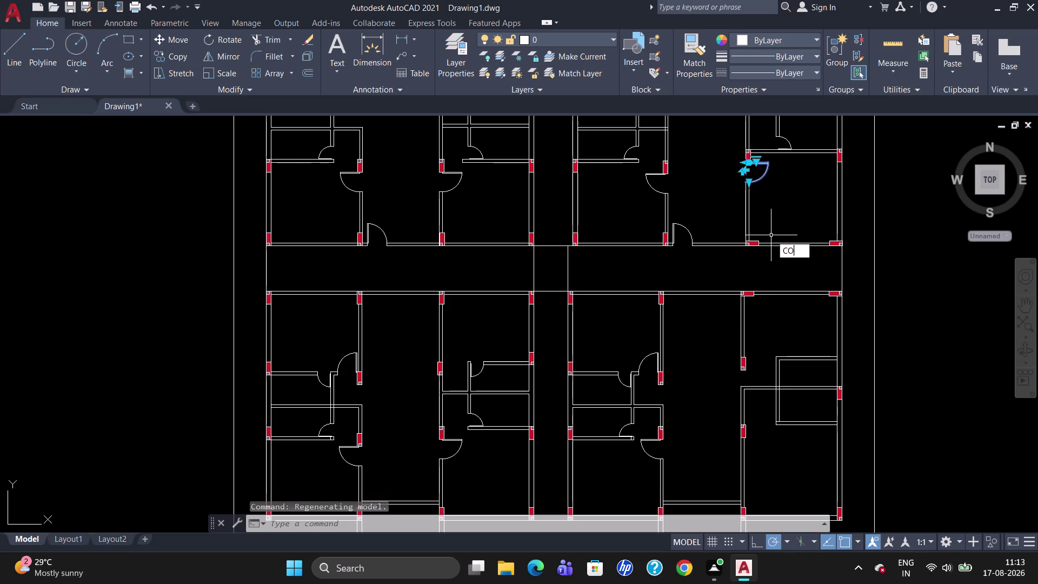
key(Return)
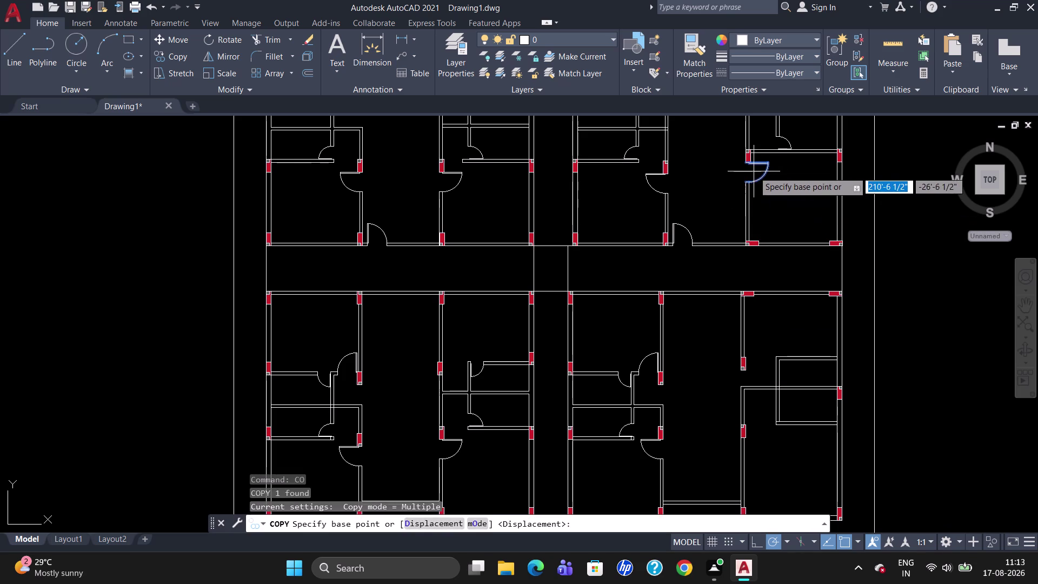
click(744, 163)
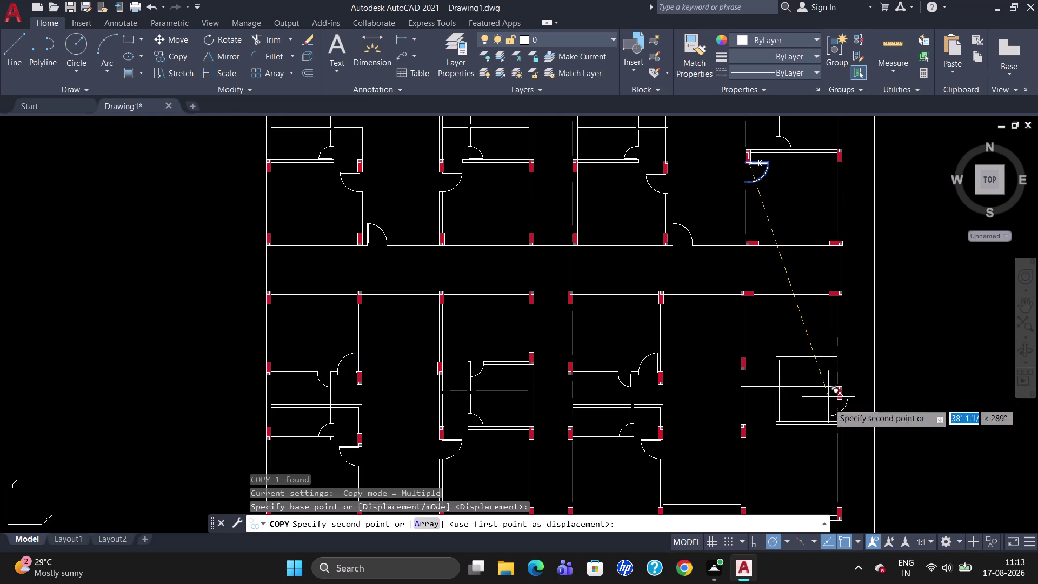
scroll(up, 3)
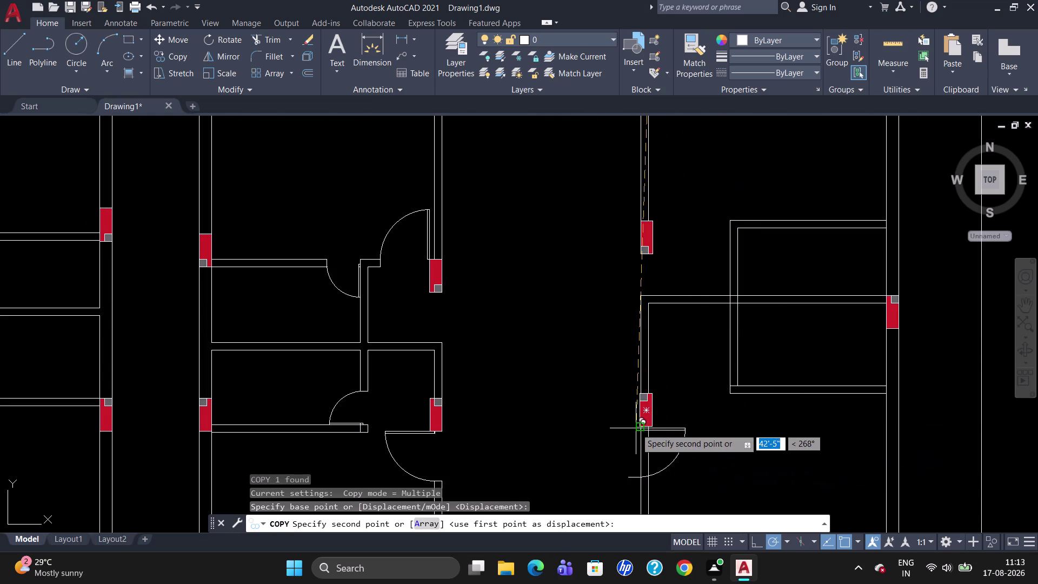
click(635, 426)
key(Escape)
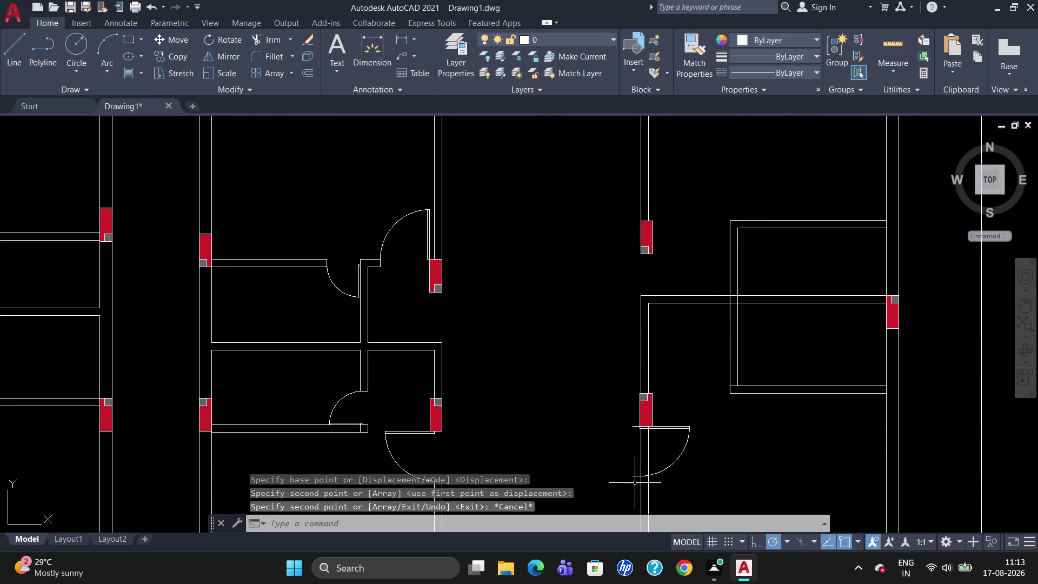
key(m)
key(Return)
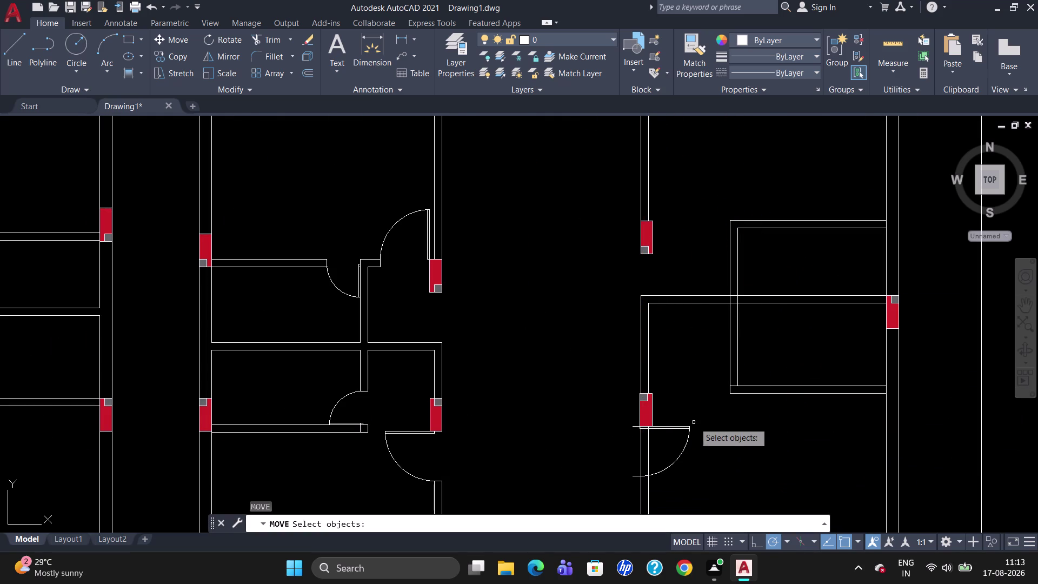